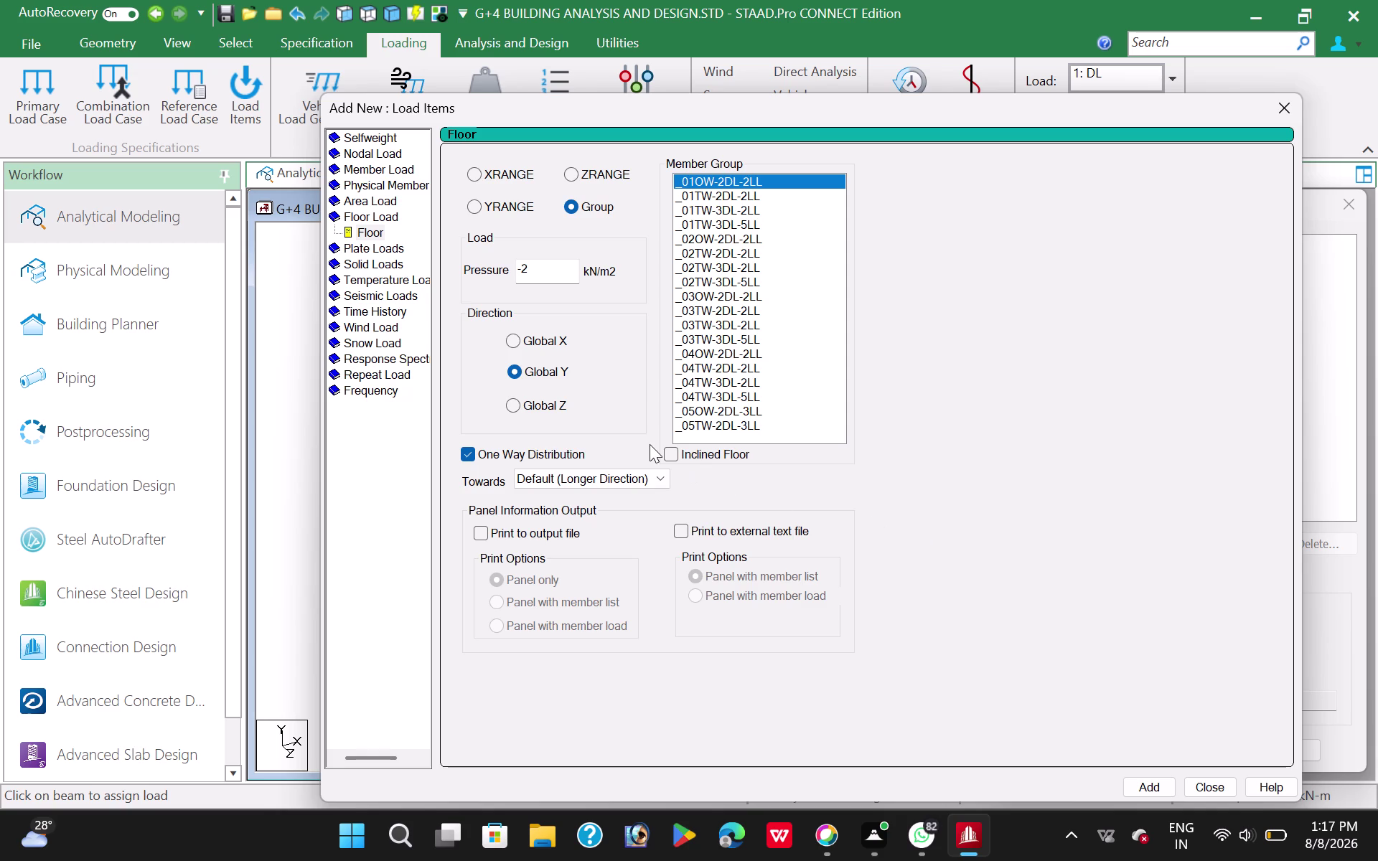
Add a two-way -2 kN/m2 floor load for group _01TW-2DL-2LL.
click(1158, 787)
drag(865, 99, 648, 67)
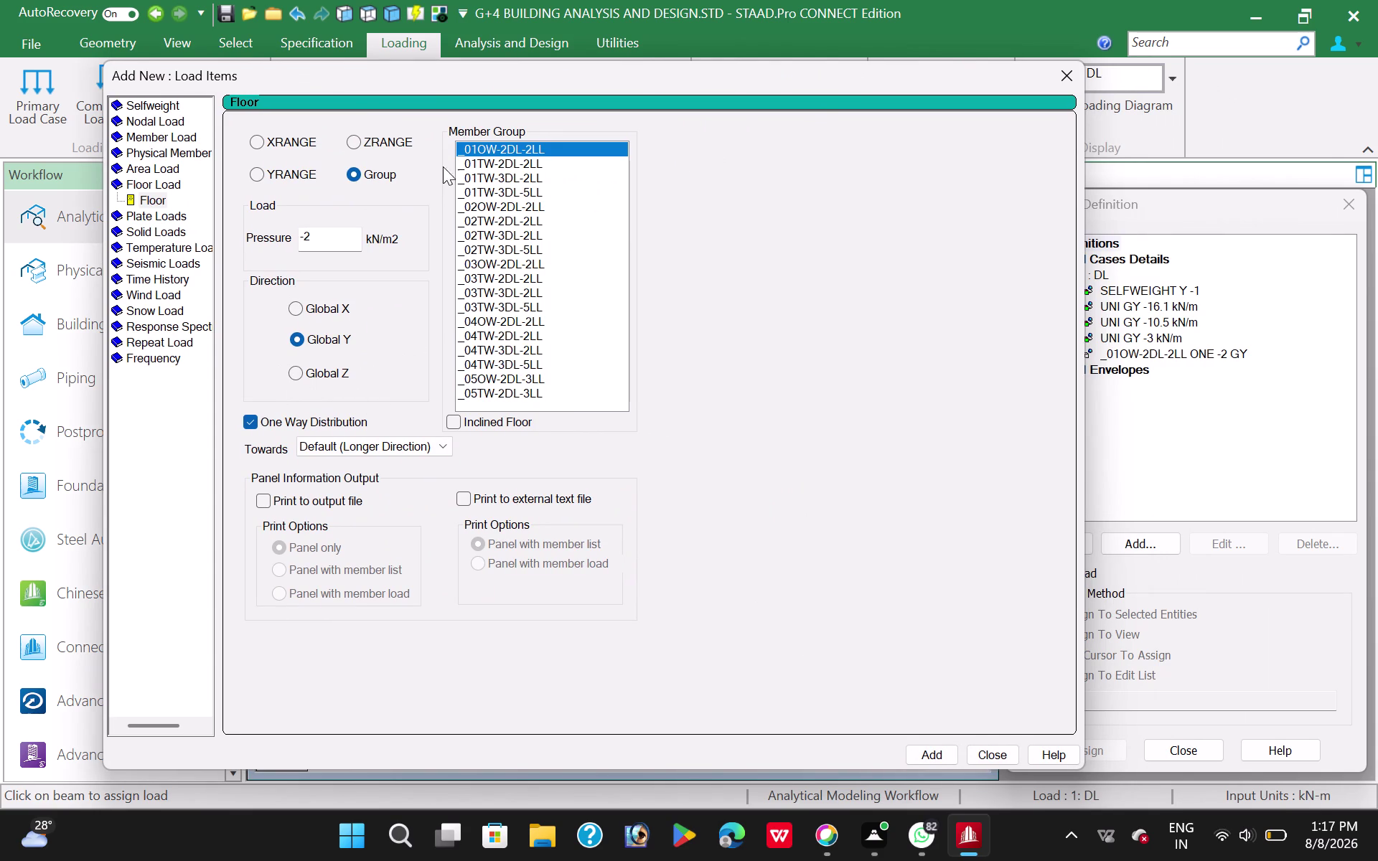
click(536, 164)
click(253, 424)
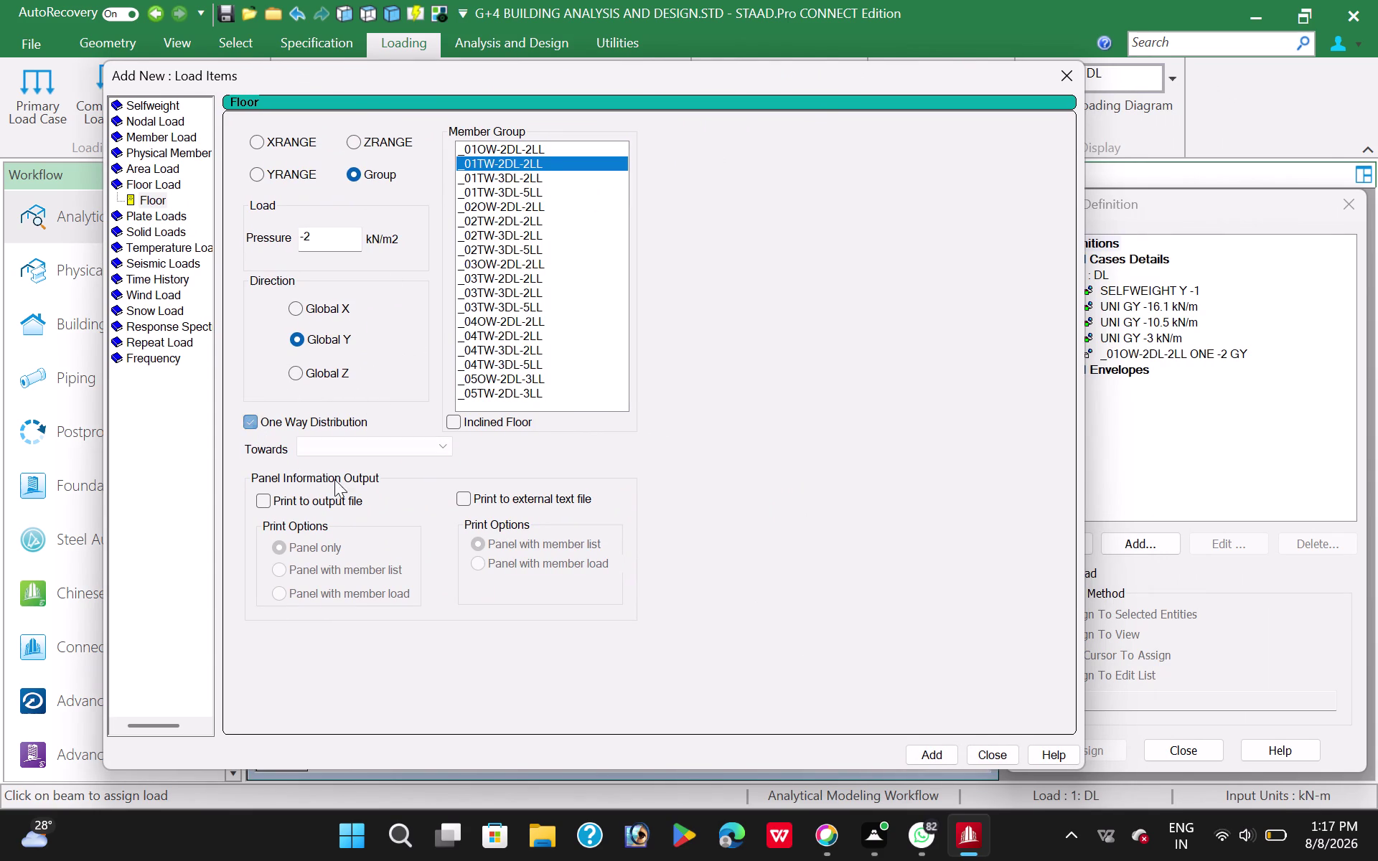
click(935, 759)
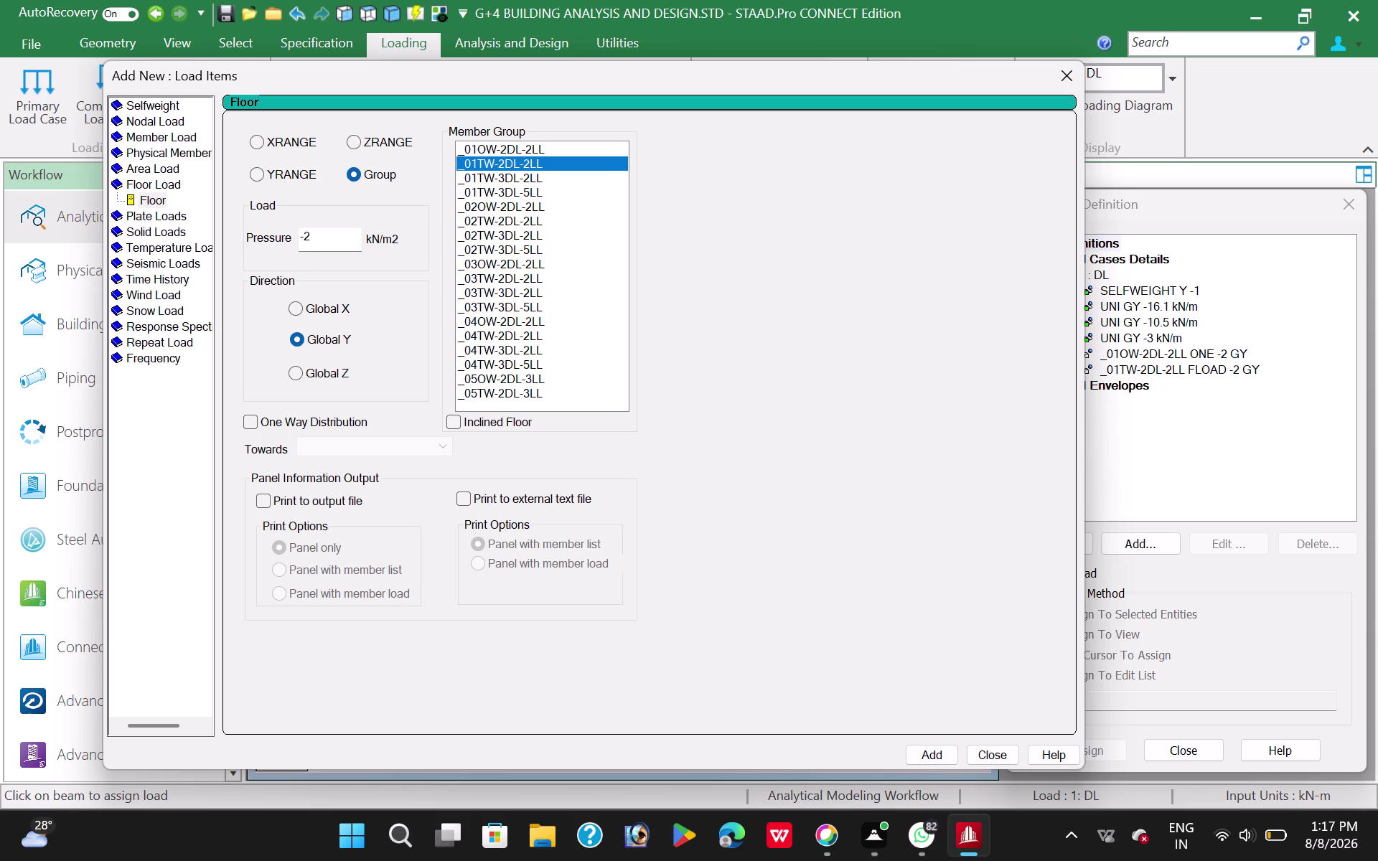
click(508, 265)
click(248, 423)
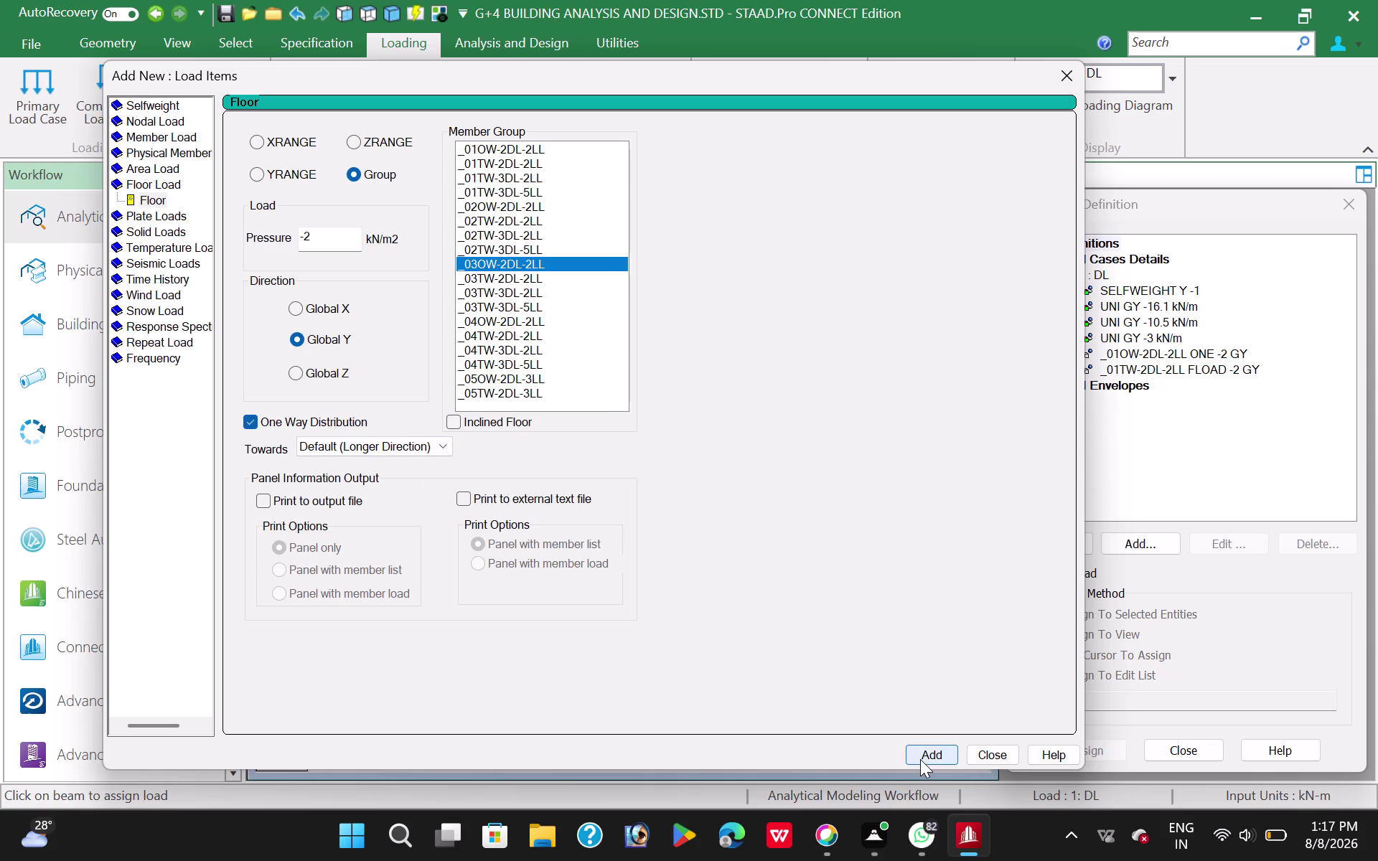
Add -3 kN/m2 floor loads for _01TW-3DL-2LL and _01TW-3DL-5LL.
click(512, 179)
click(320, 237)
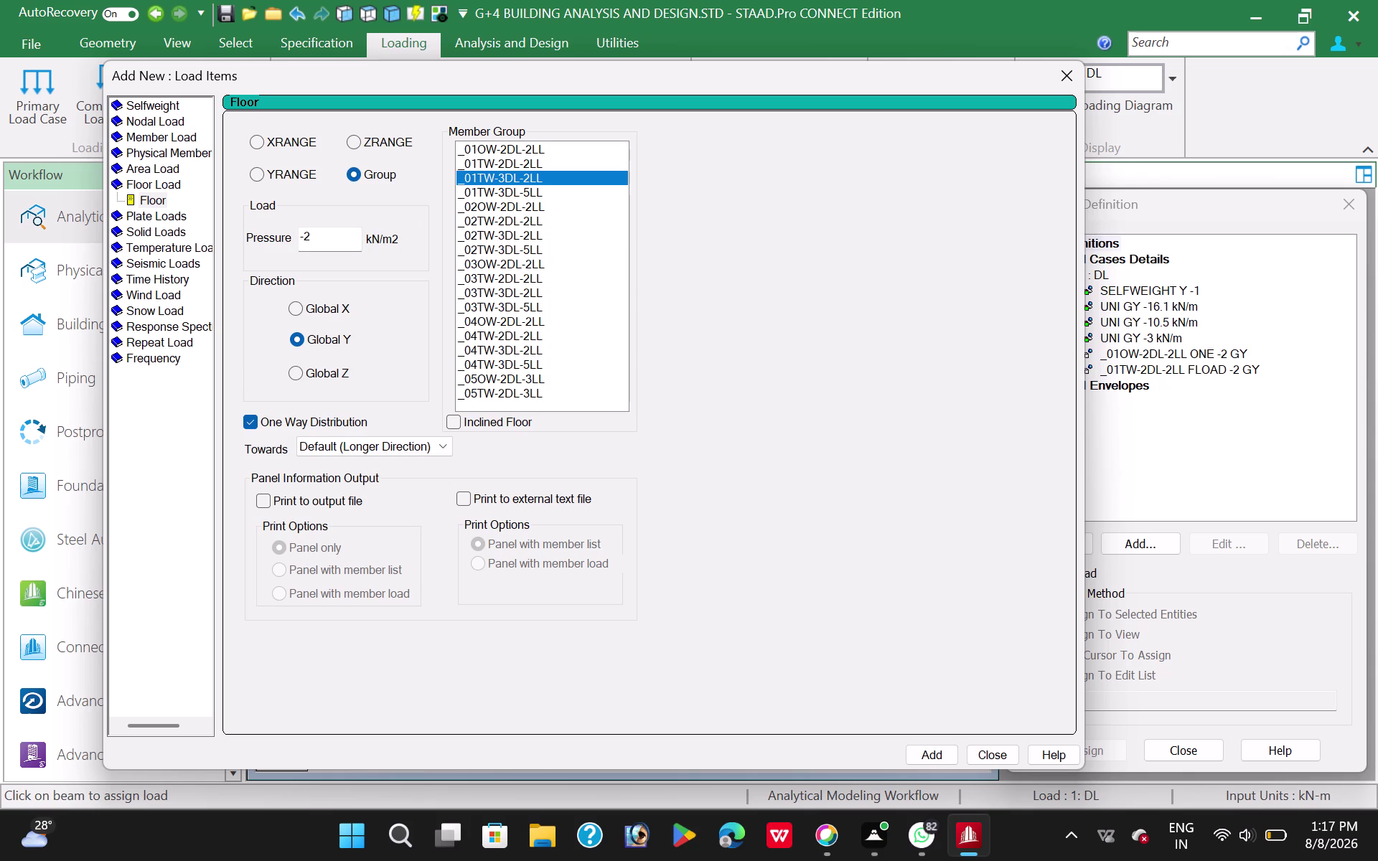
key(BackSpace)
key(3)
click(250, 423)
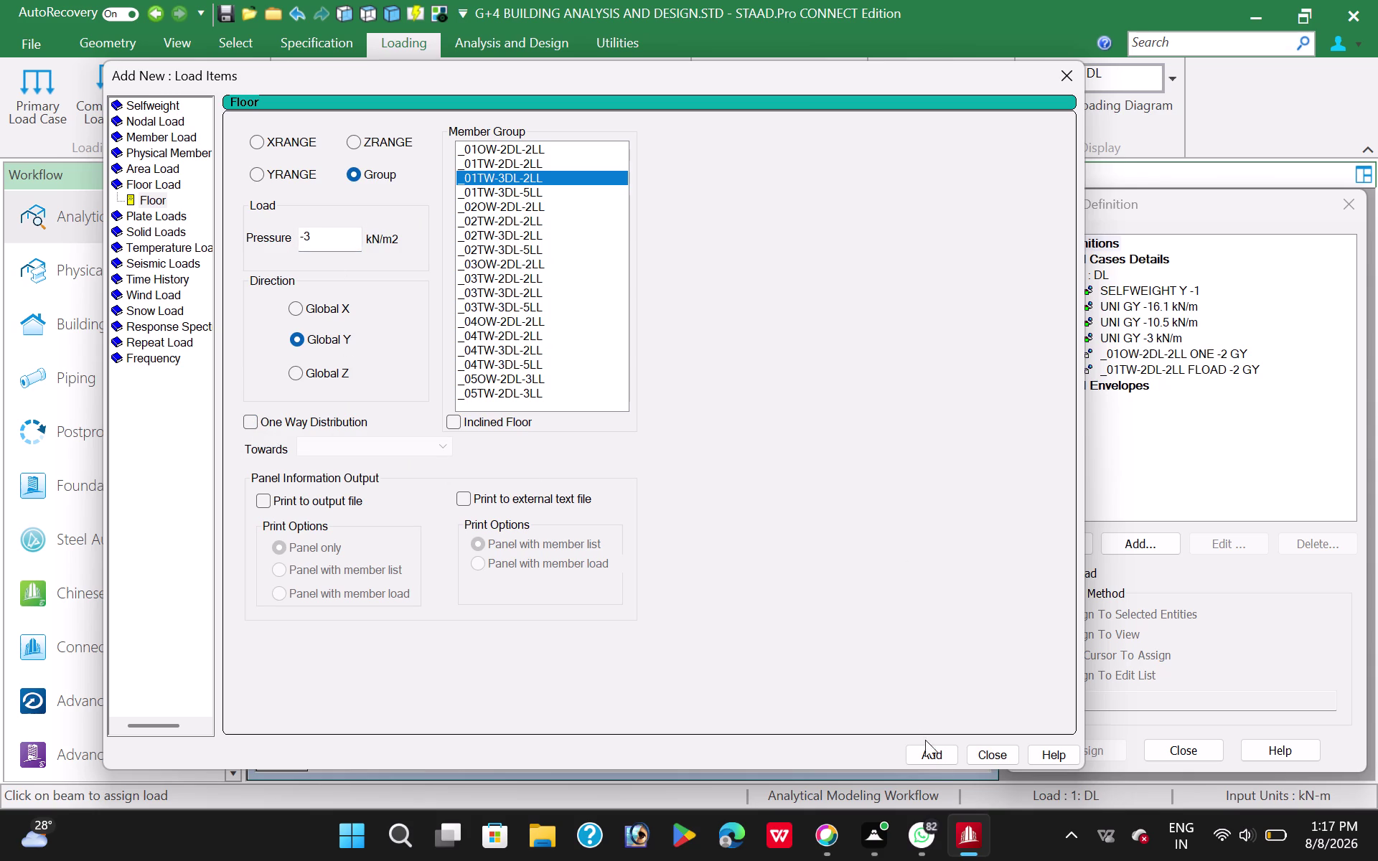
click(925, 752)
click(516, 194)
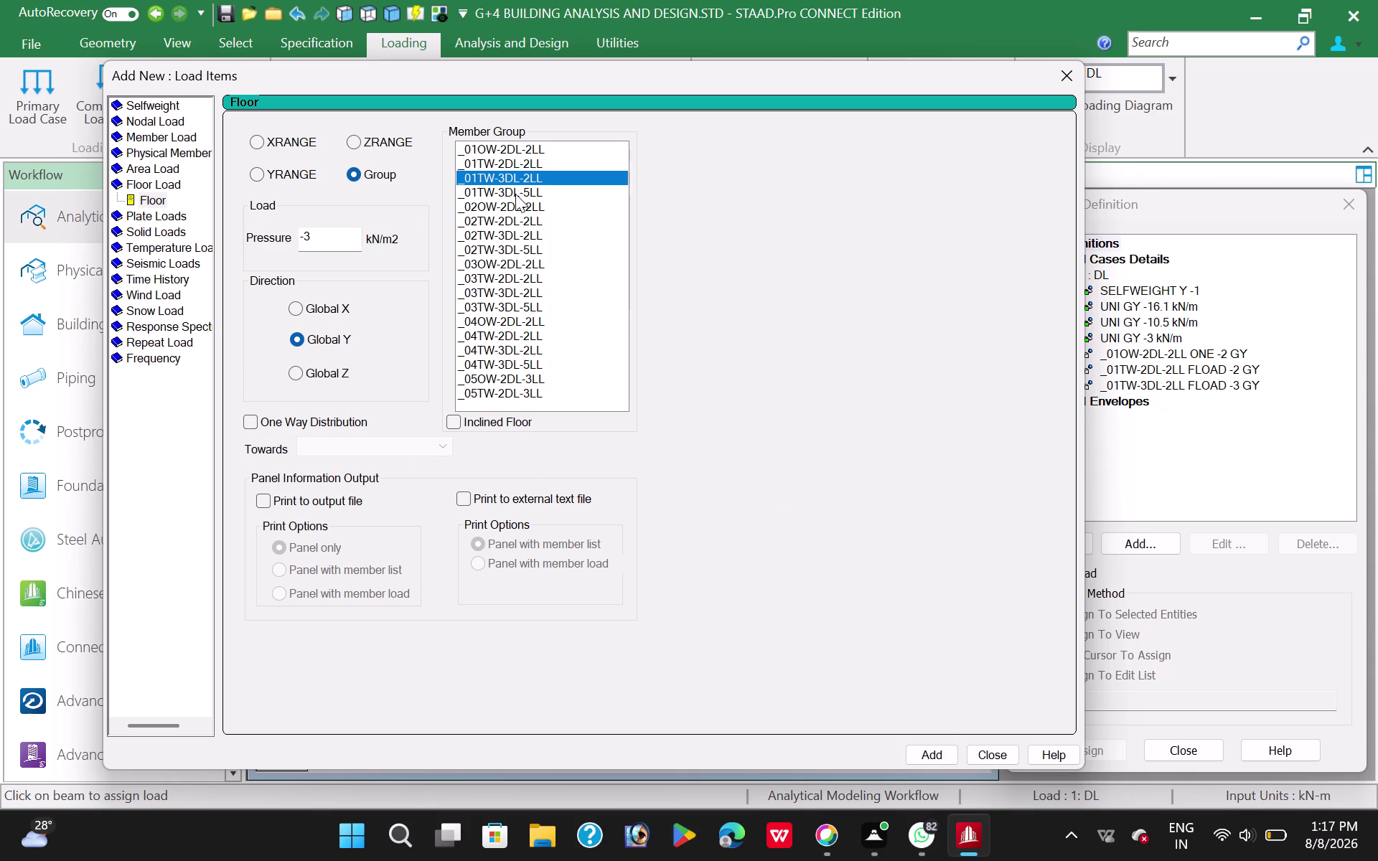
click(931, 756)
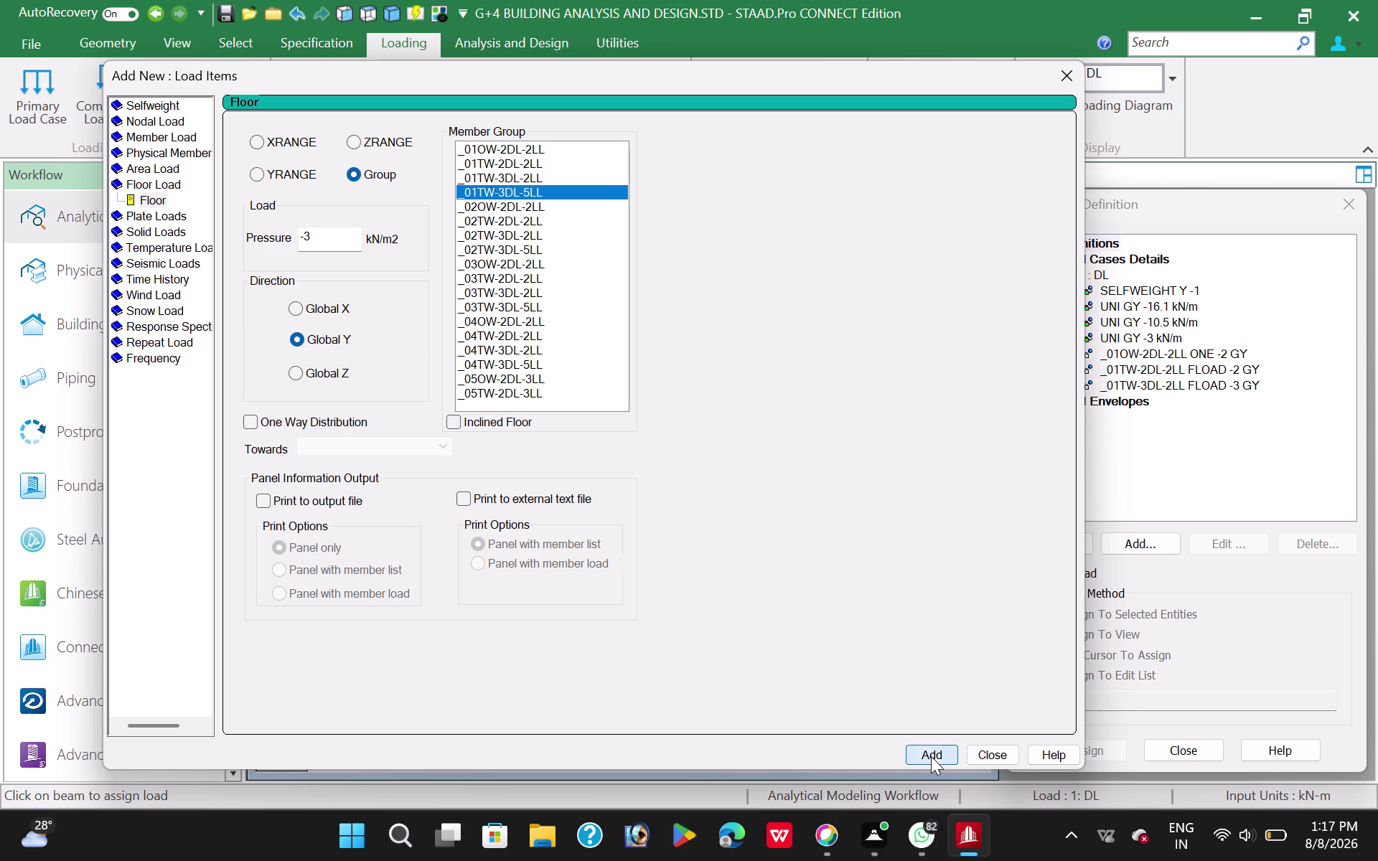
click(517, 205)
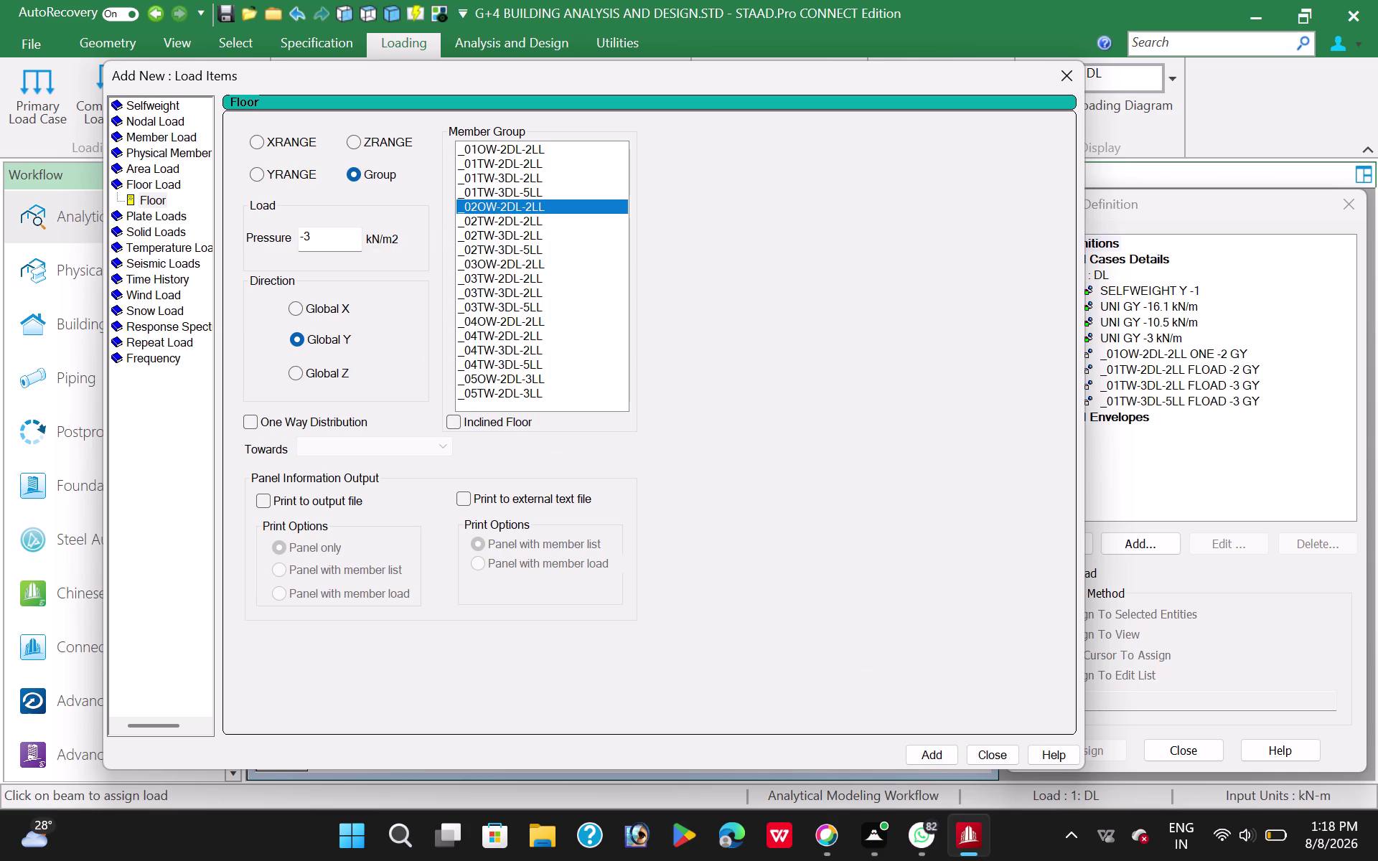
Add a one-way -2 kN/m2 floor load for _02OW-2DL-2LL.
click(317, 240)
key(BackSpace)
key(2)
click(249, 419)
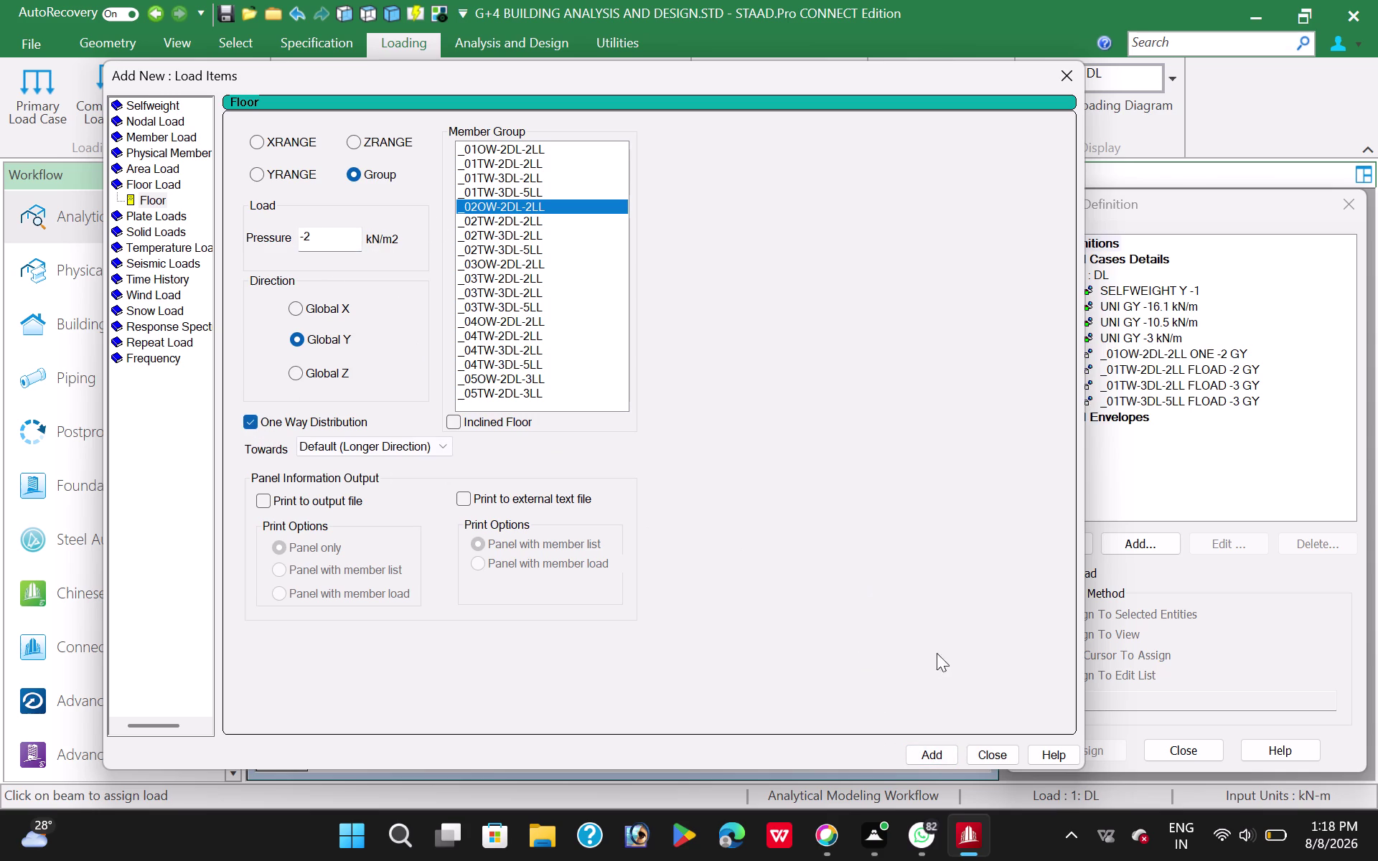
click(929, 759)
Add two-way -2 floor loads for _02TW-2DL-2LL, _02TW-3DL-2LL and _02TW-3DL-5LL.
click(513, 220)
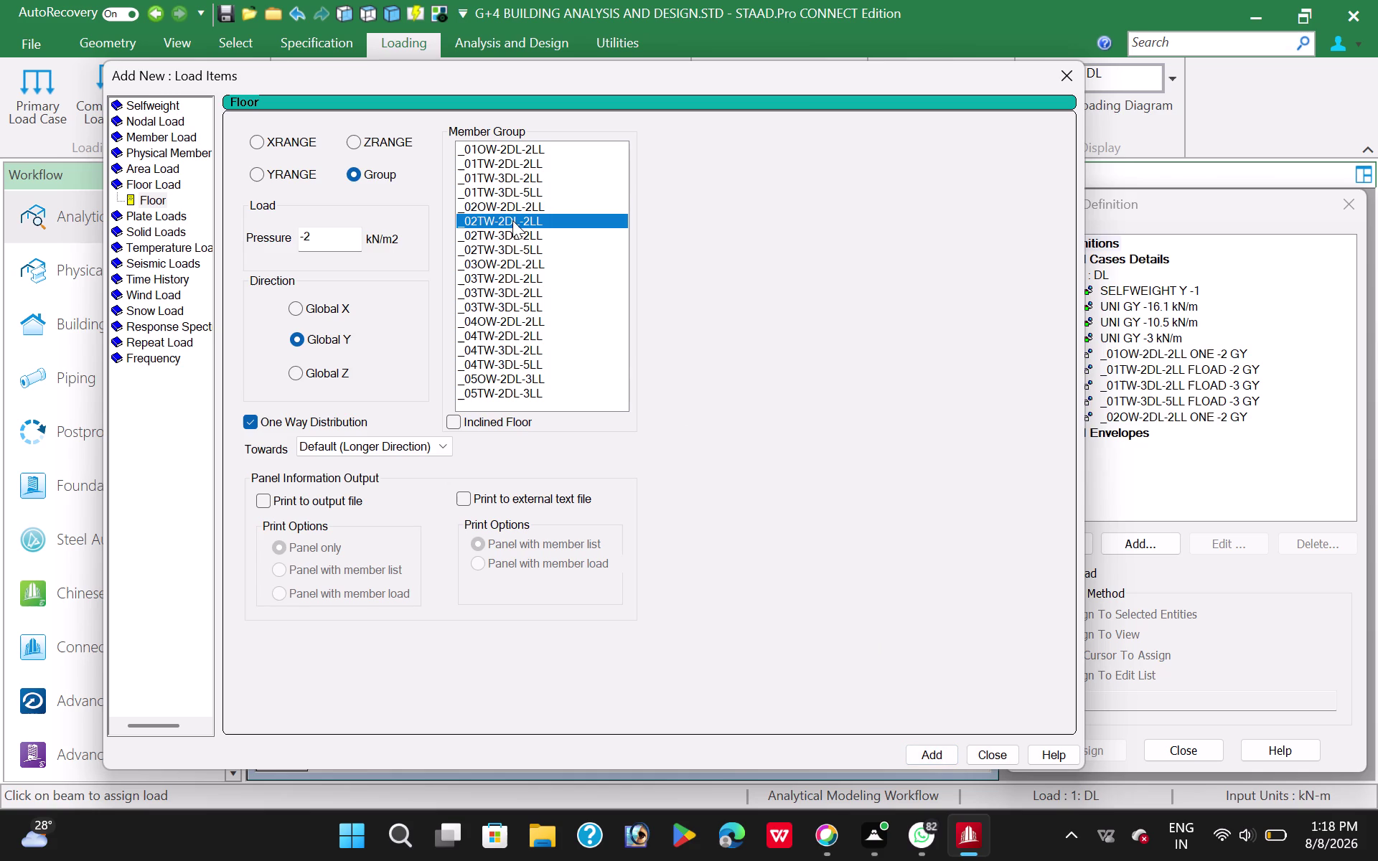
click(251, 423)
click(942, 752)
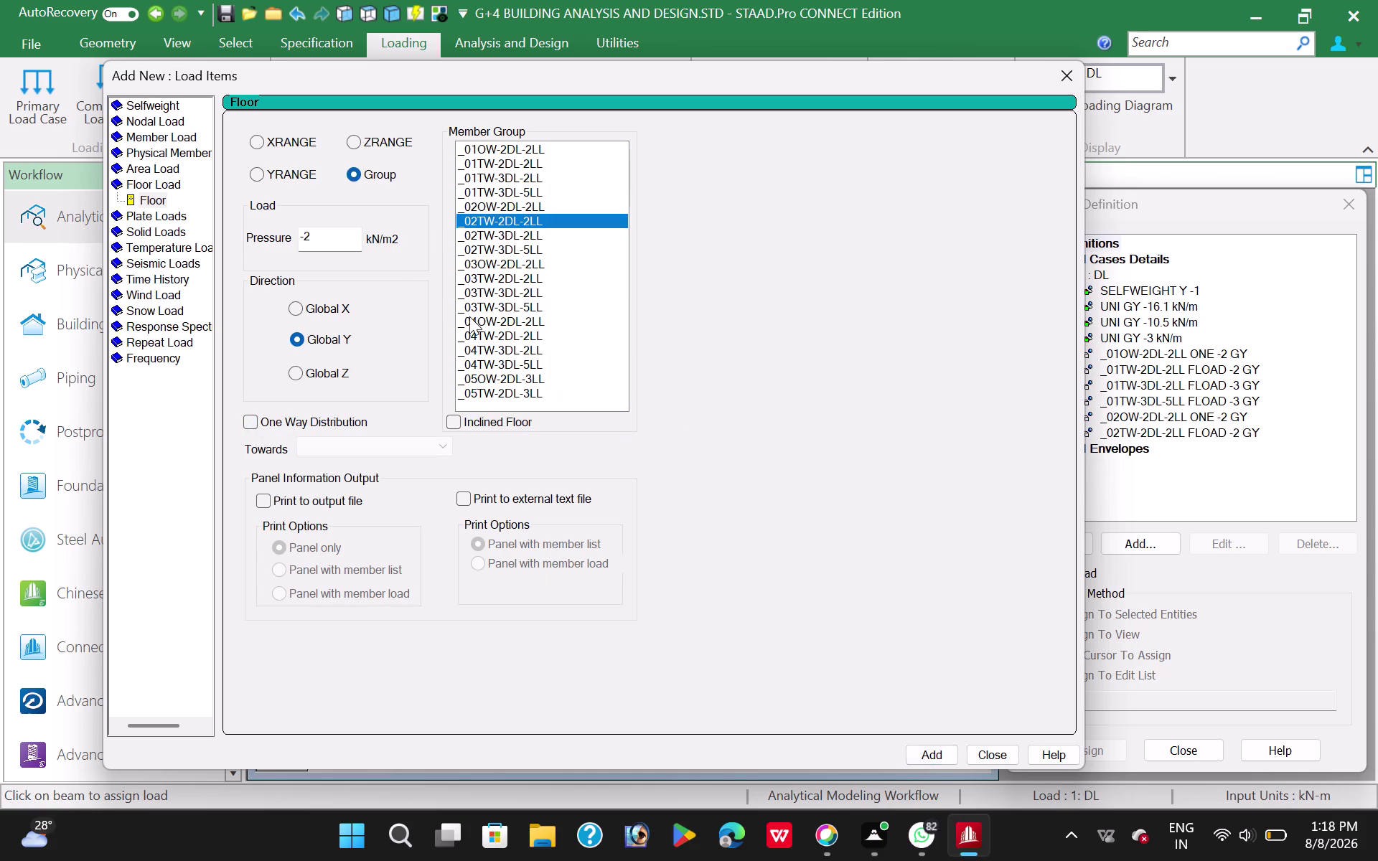
click(495, 237)
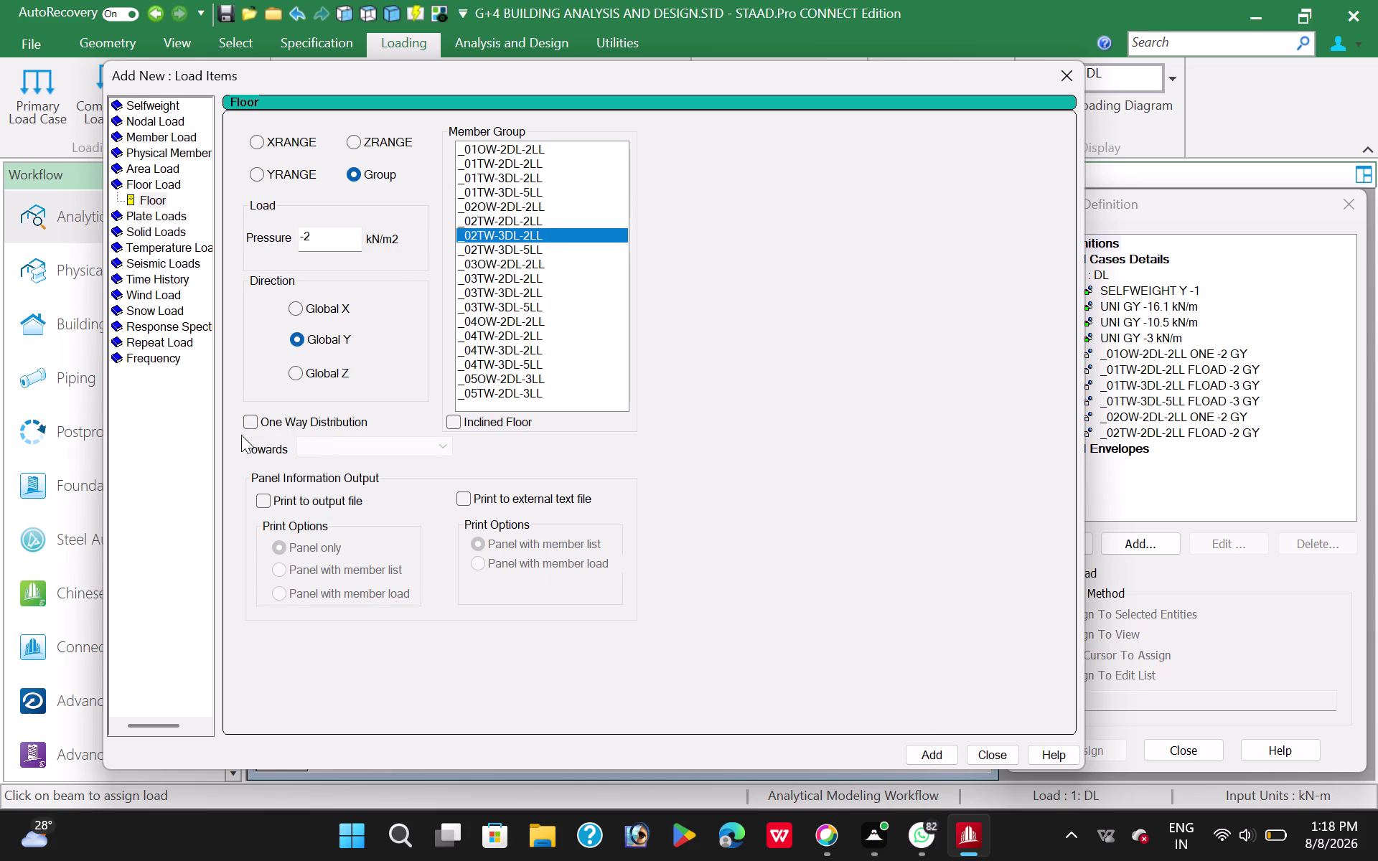
click(939, 758)
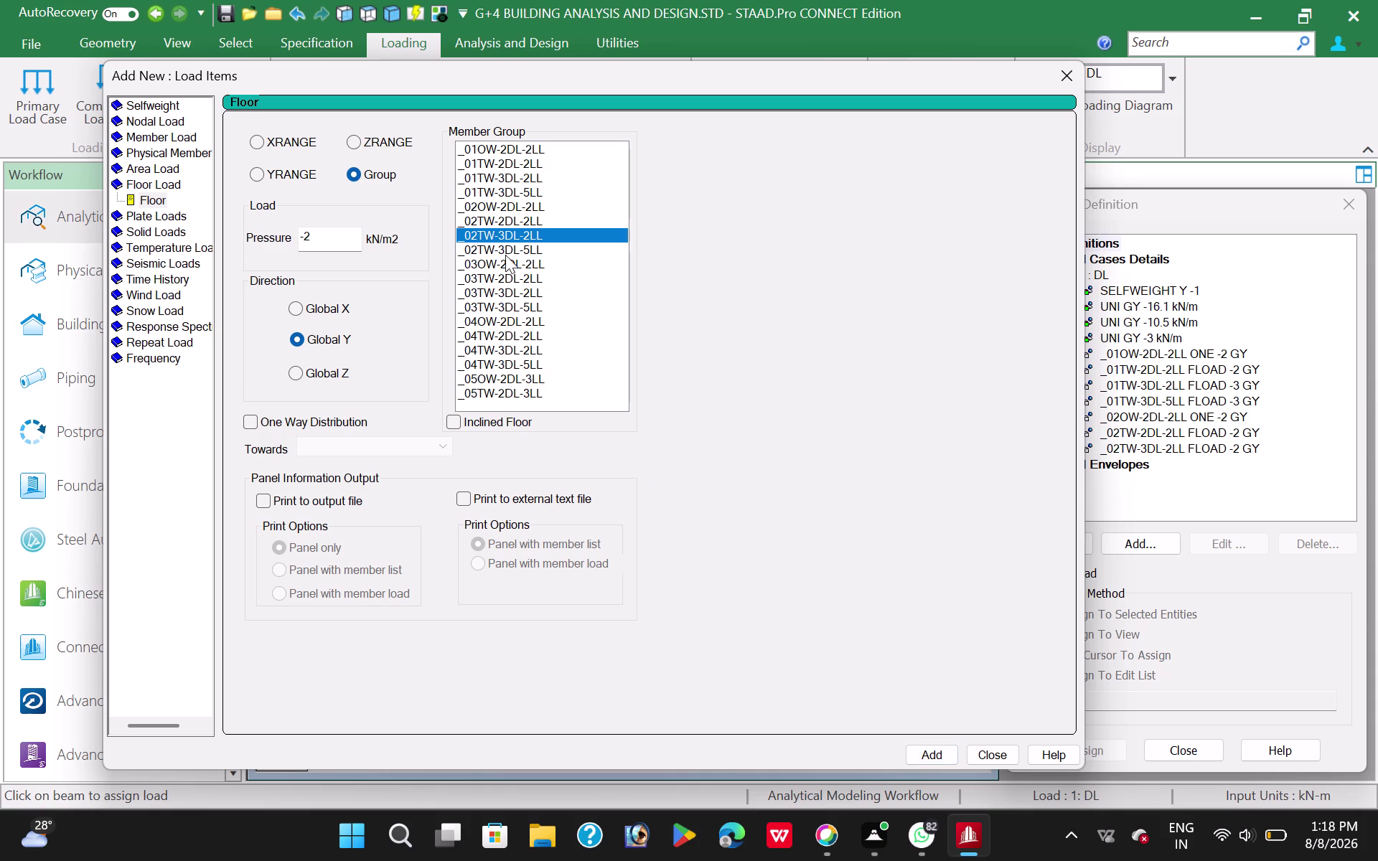
click(506, 252)
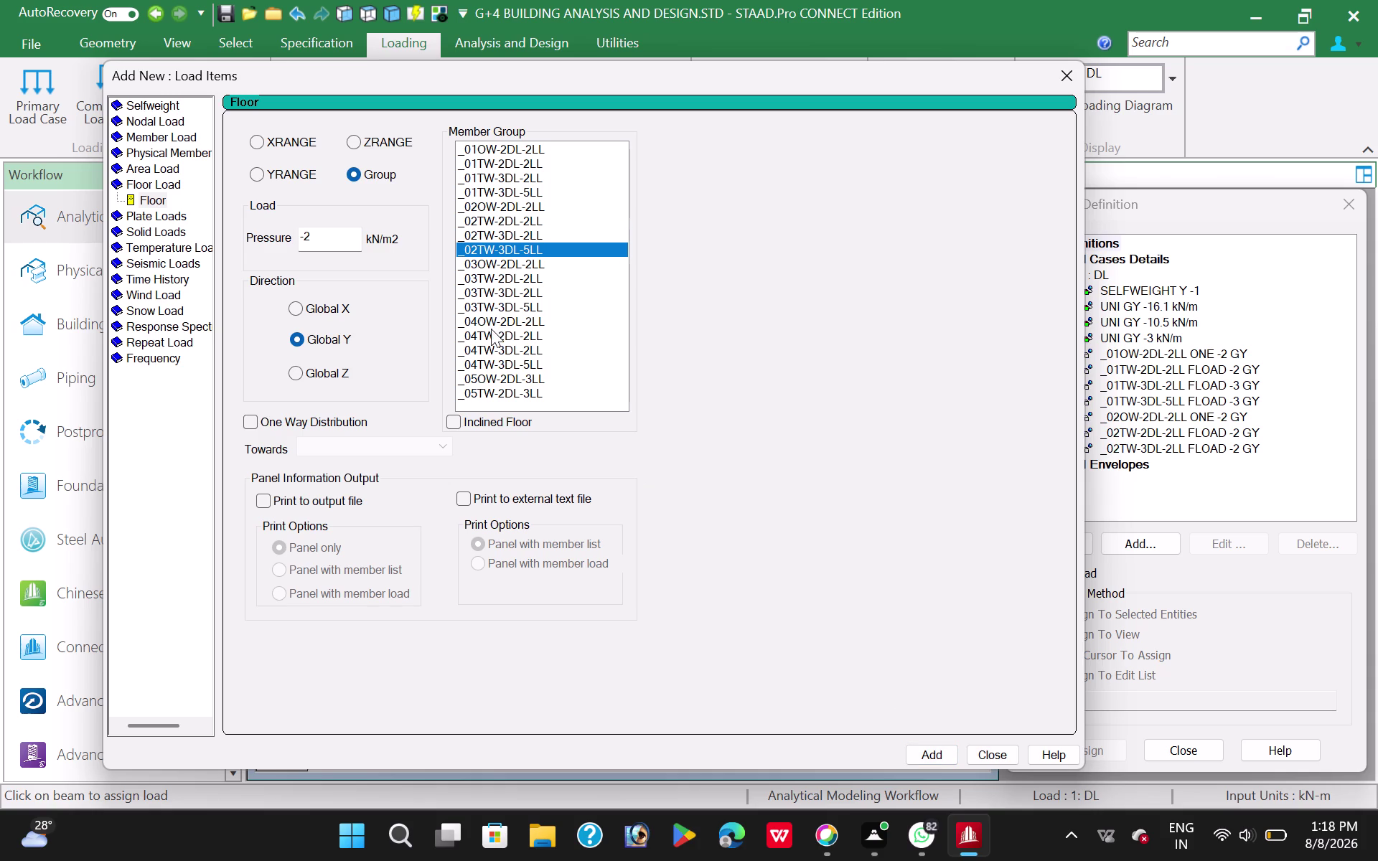
click(939, 756)
click(497, 267)
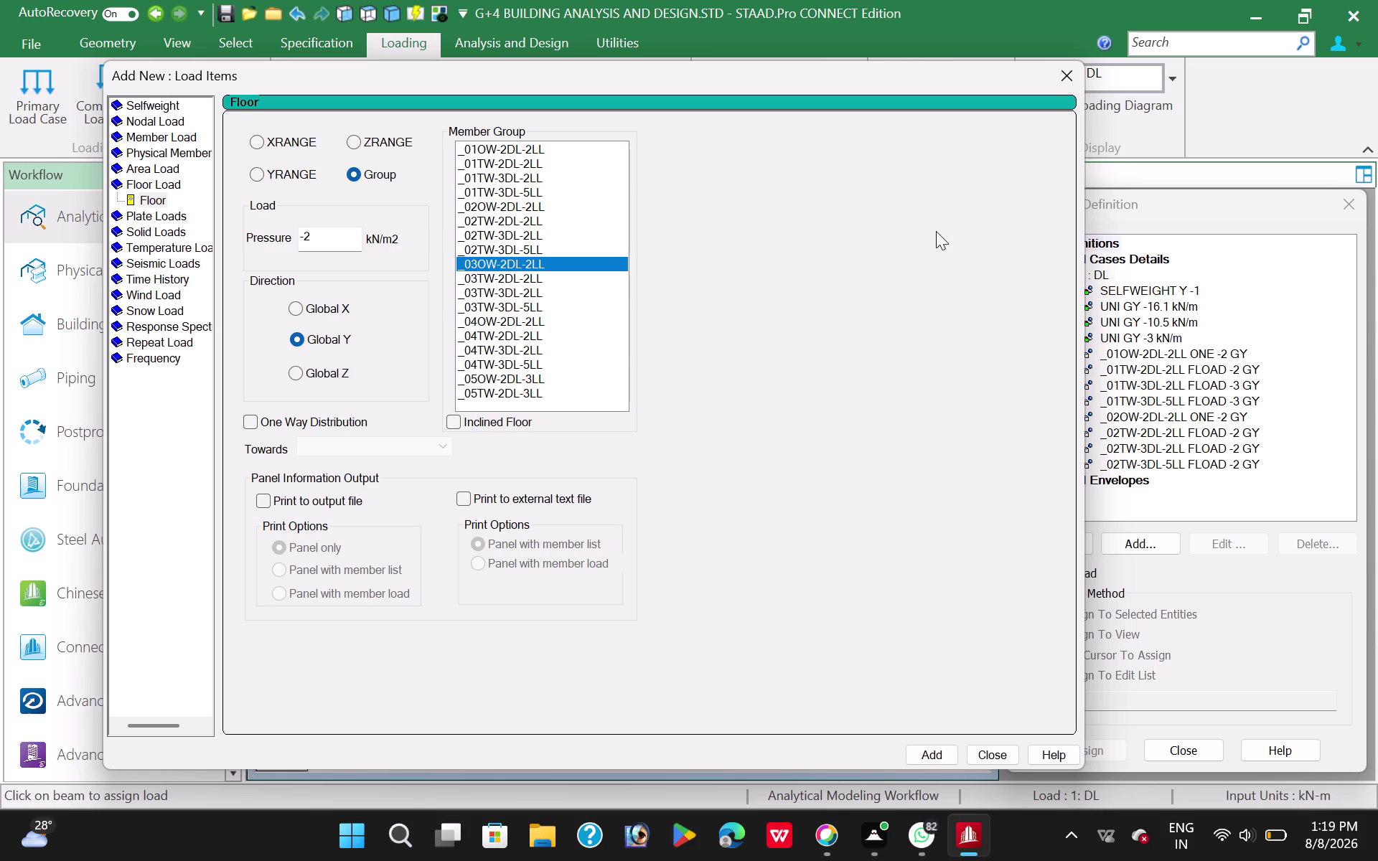
Close the Add New: Load Items dialog.
click(1055, 77)
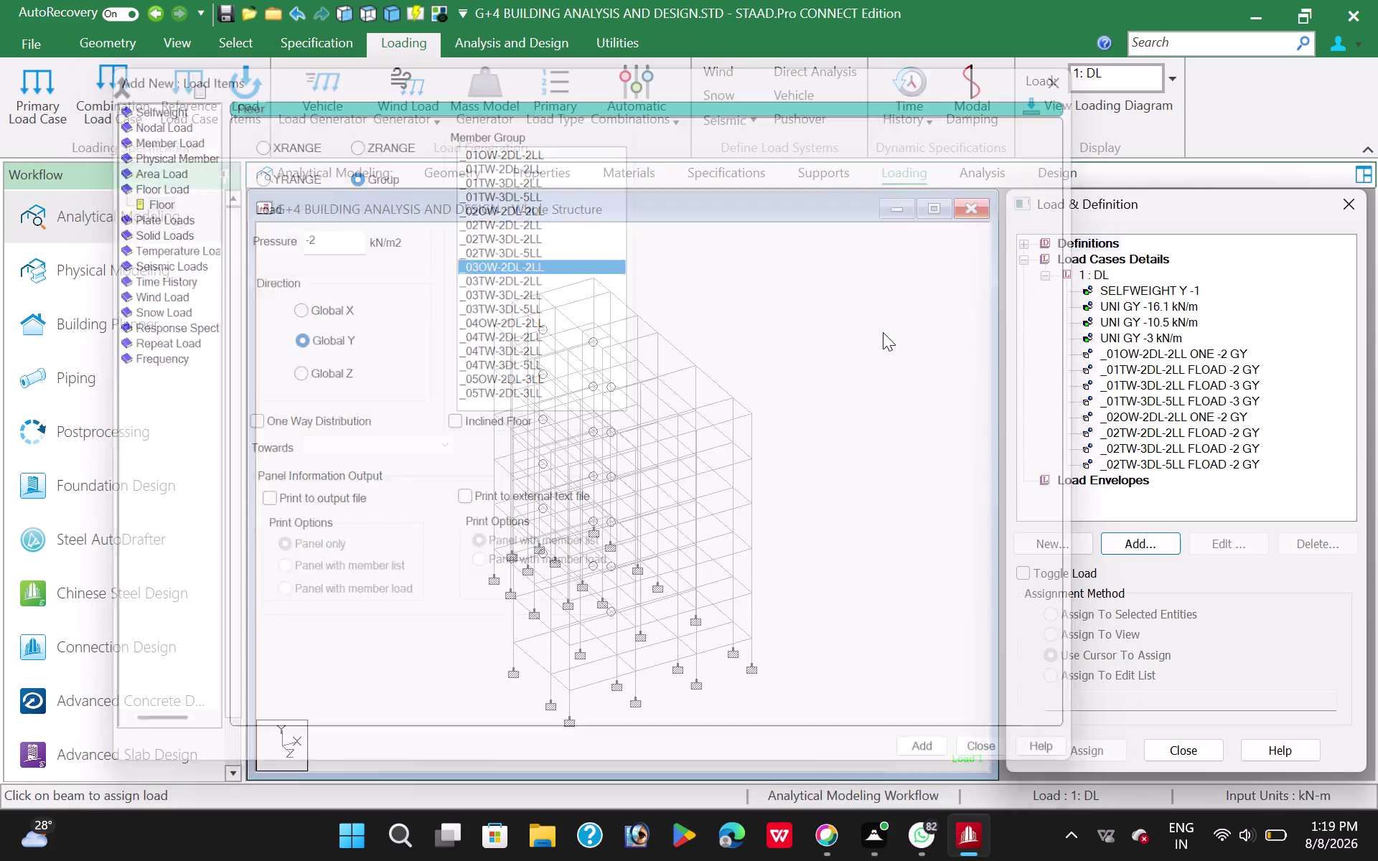
Delete the _02TW-3DL-5LL, _02TW-3DL-2LL and _02TW-2DL-2LL floor loads, then reopen DL's Add dialog.
click(1223, 465)
click(1307, 546)
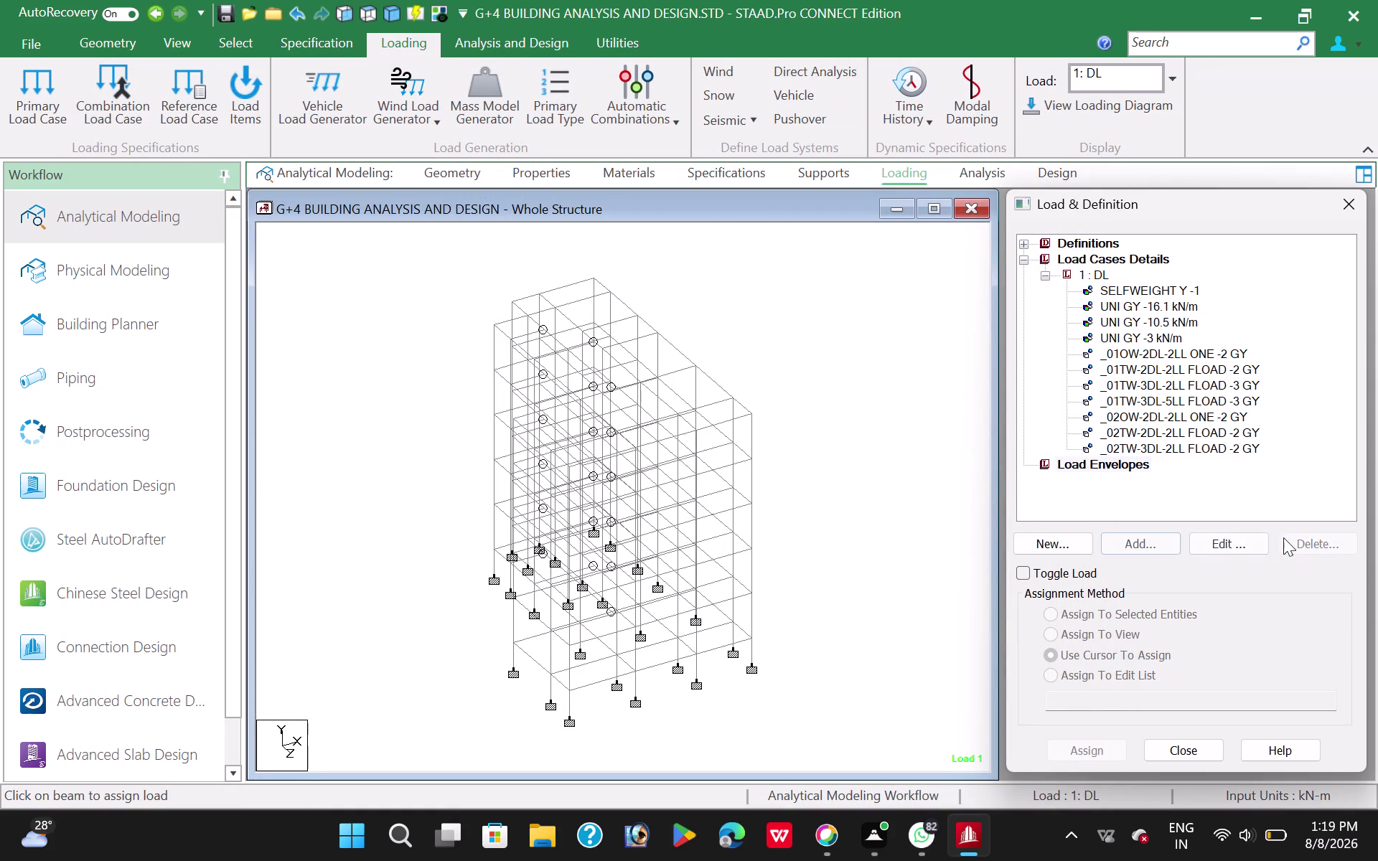
click(1221, 444)
click(1327, 544)
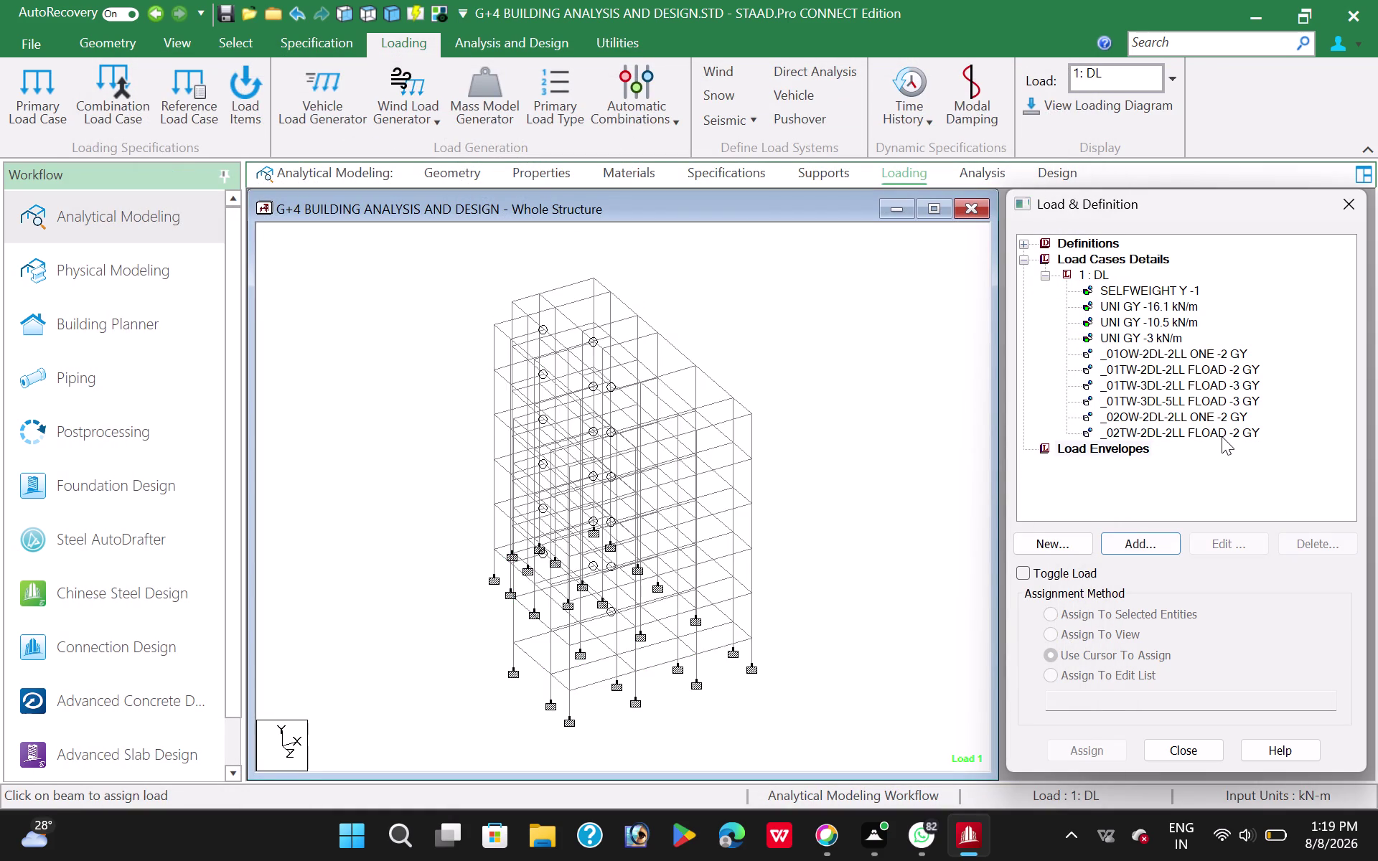
click(1222, 437)
click(1310, 546)
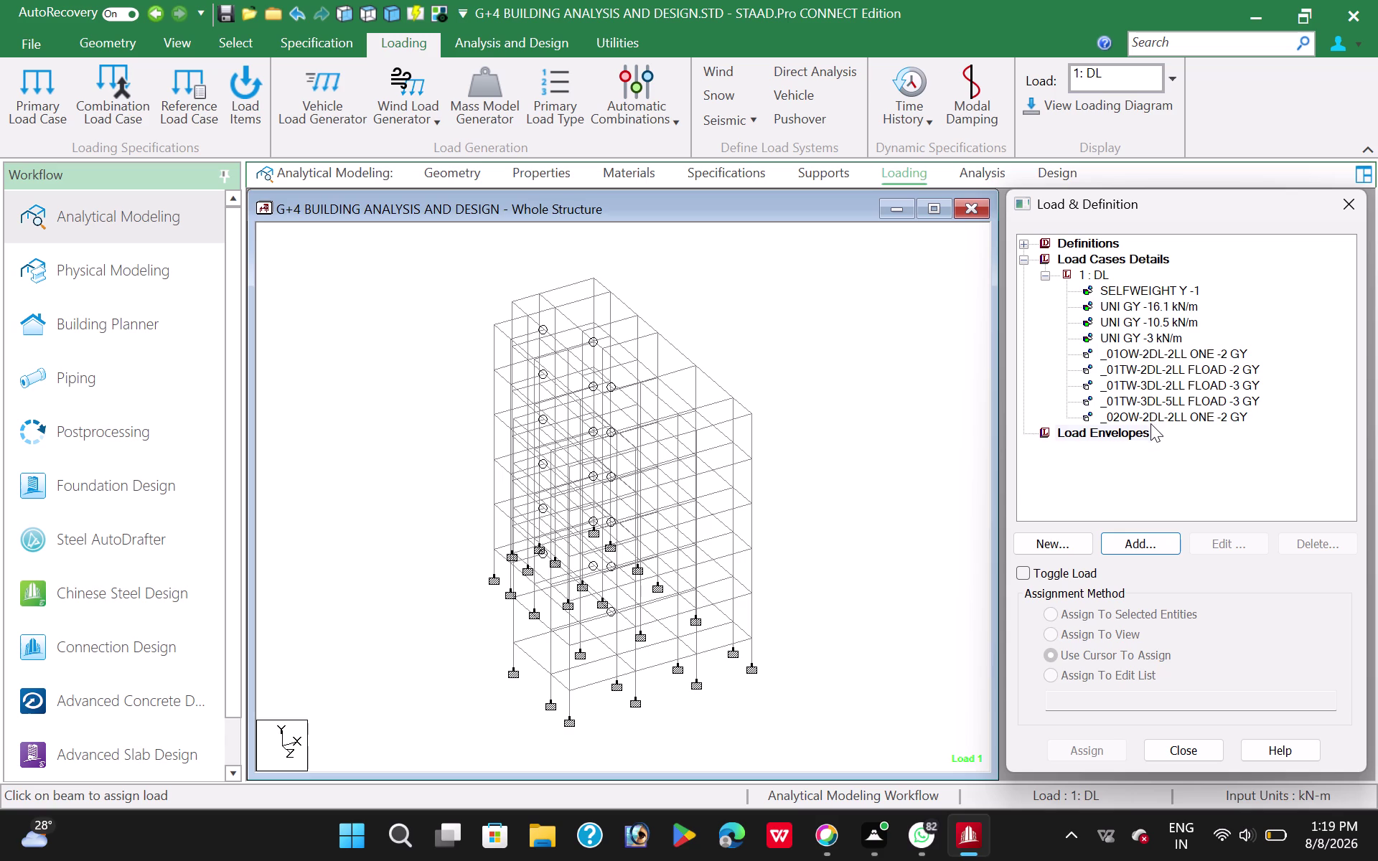
click(1094, 275)
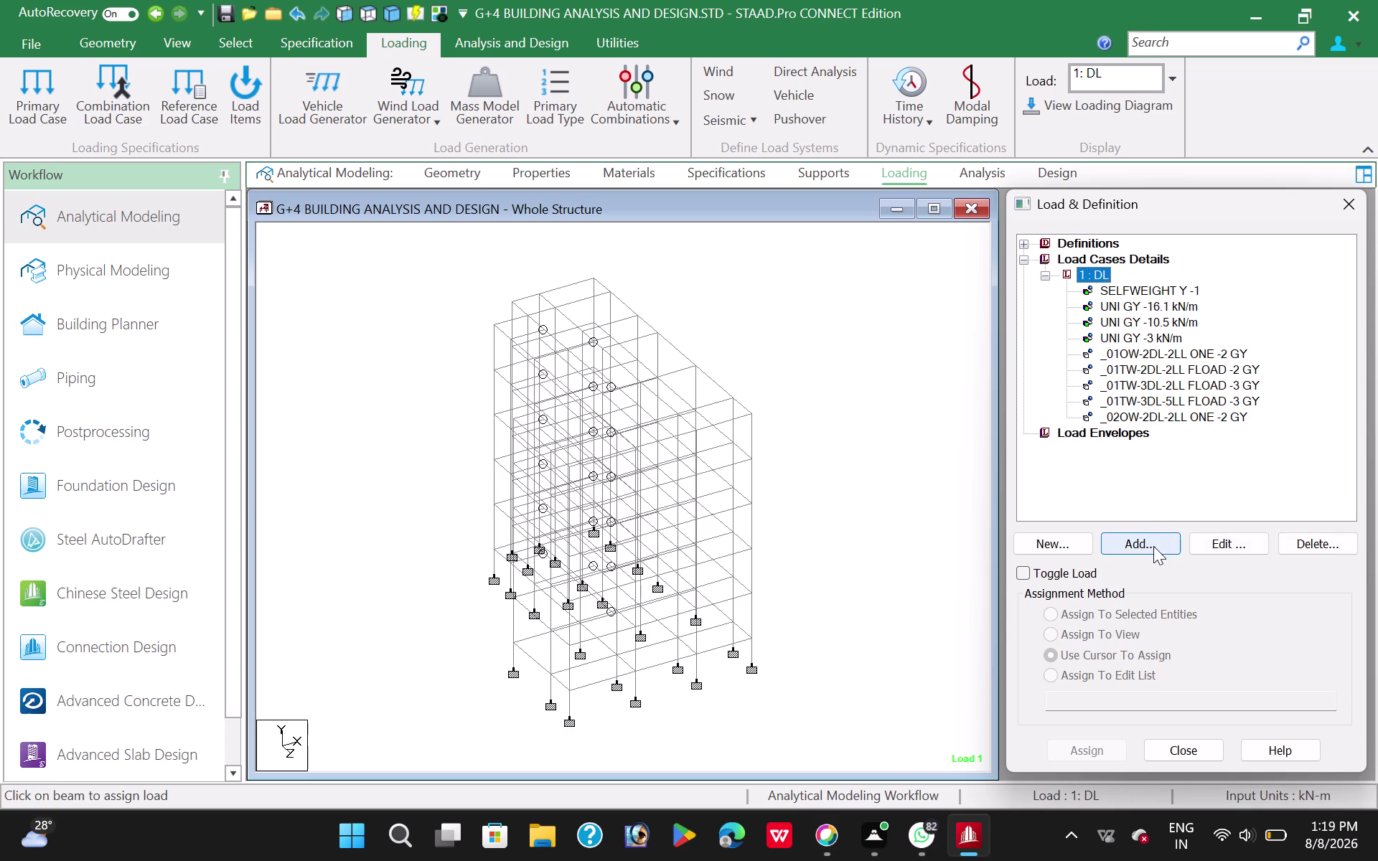
click(1153, 547)
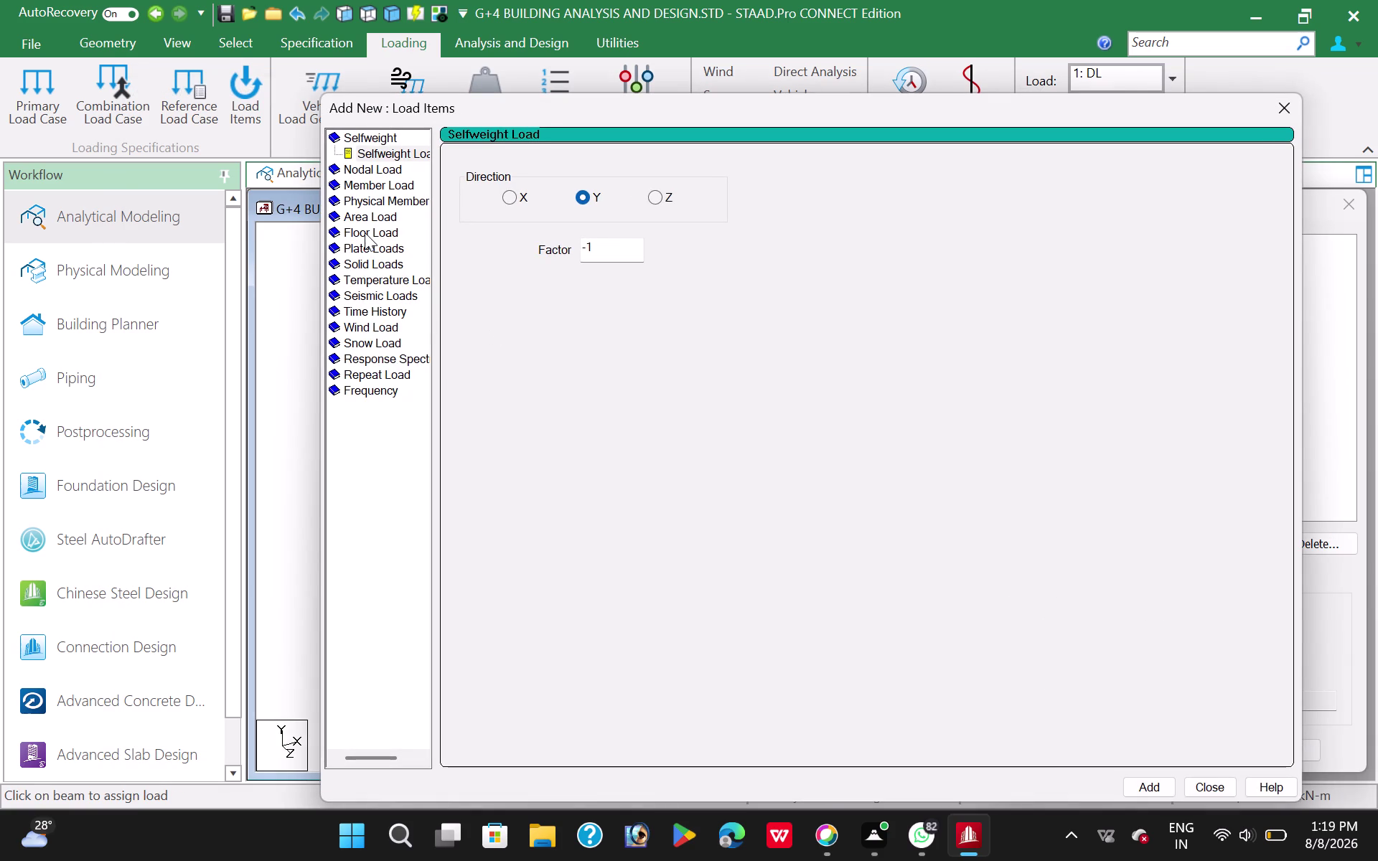
Add a -2 kN/m2 floor load for group _02TW-2DL-2LL.
click(365, 233)
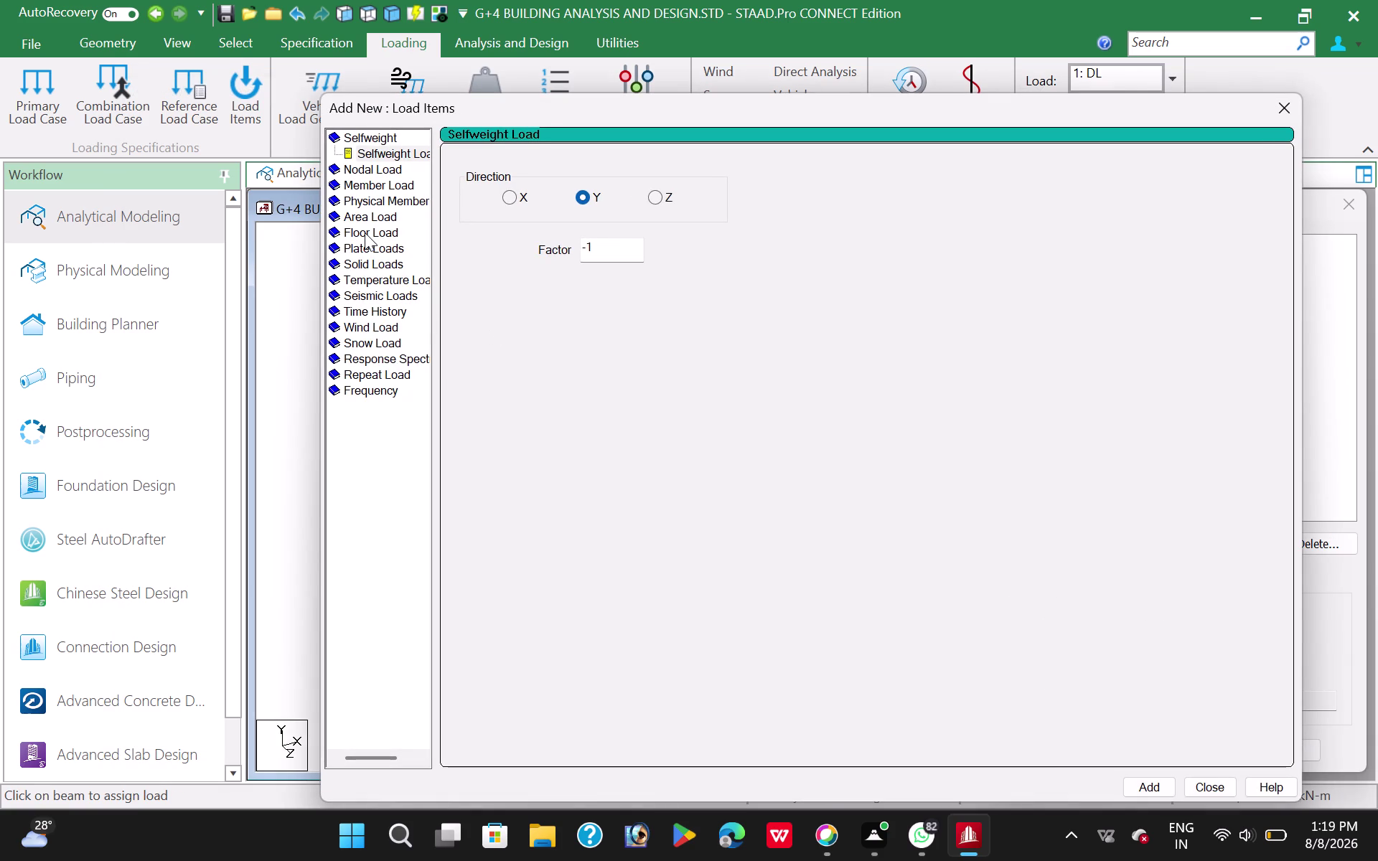
click(575, 210)
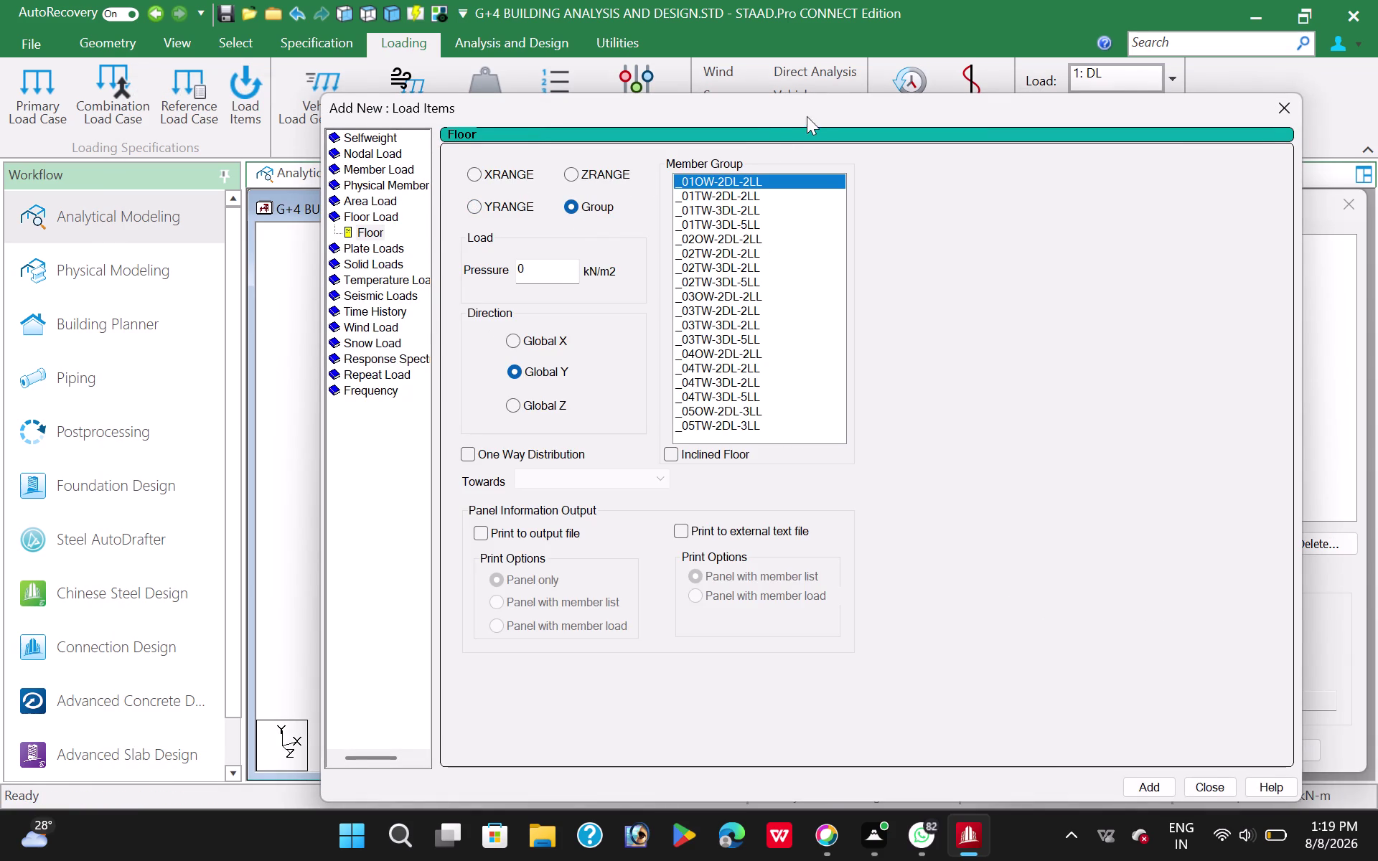
drag(818, 109, 580, 95)
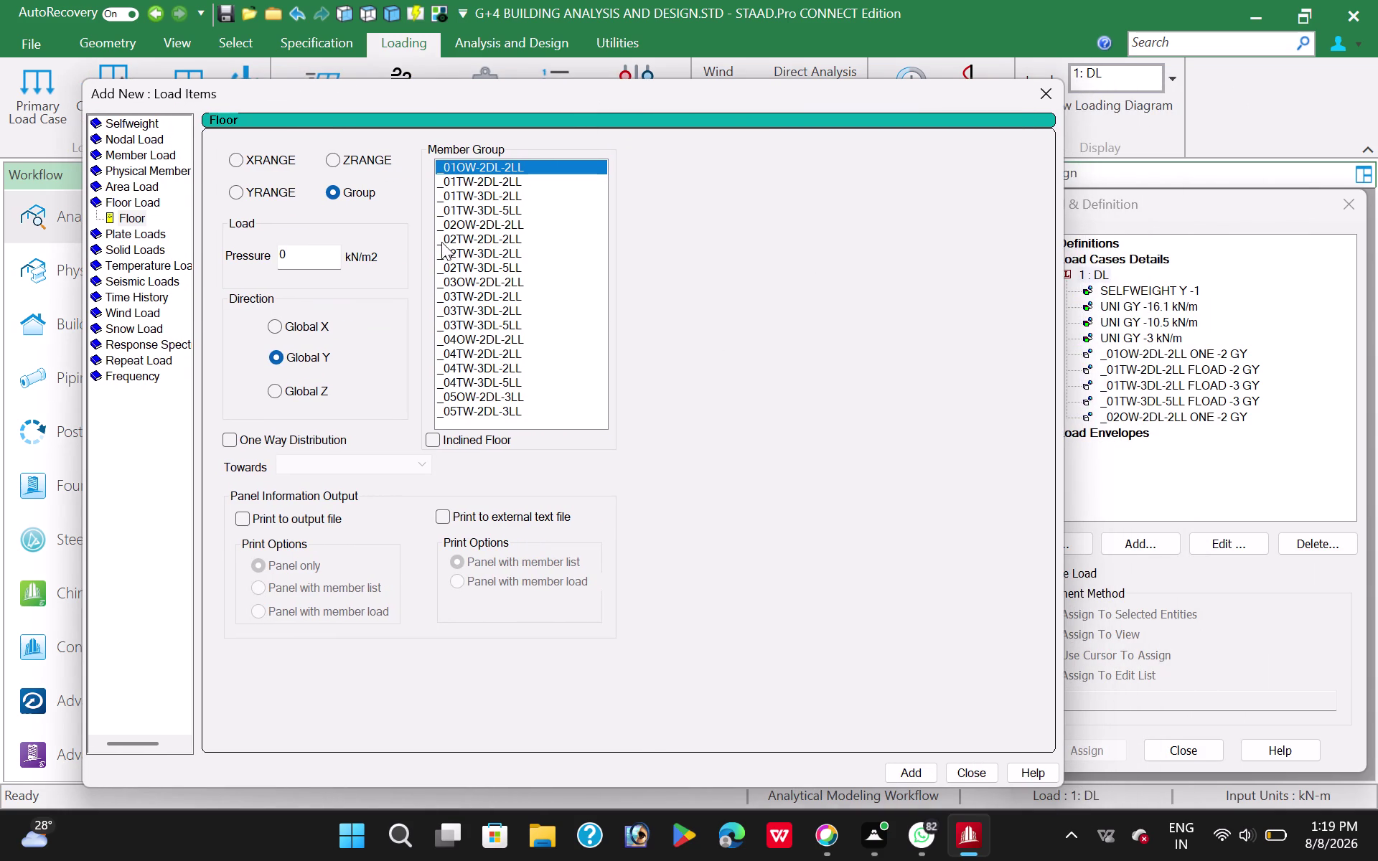
click(498, 242)
drag(299, 260, 211, 273)
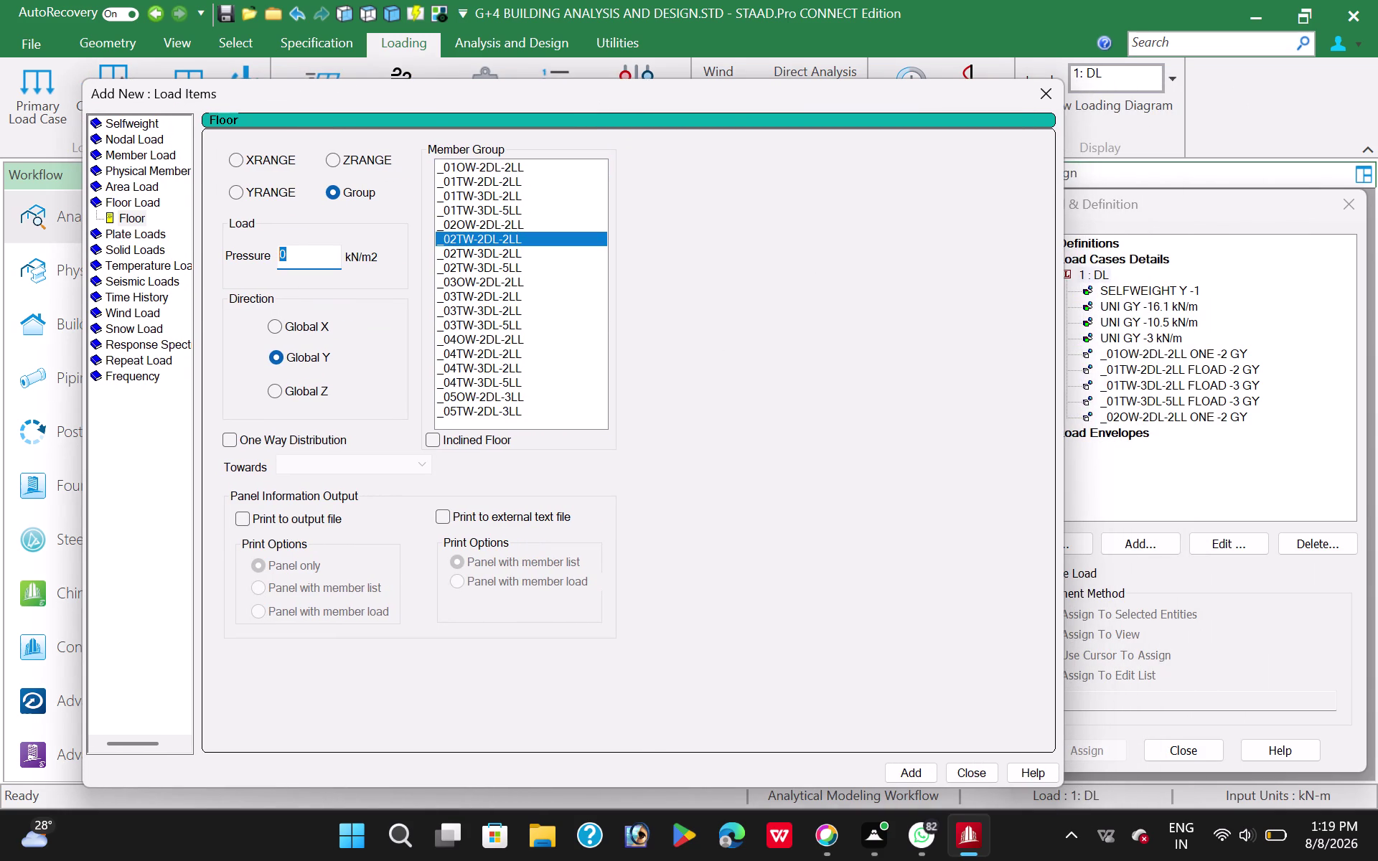
key(minus)
key(2)
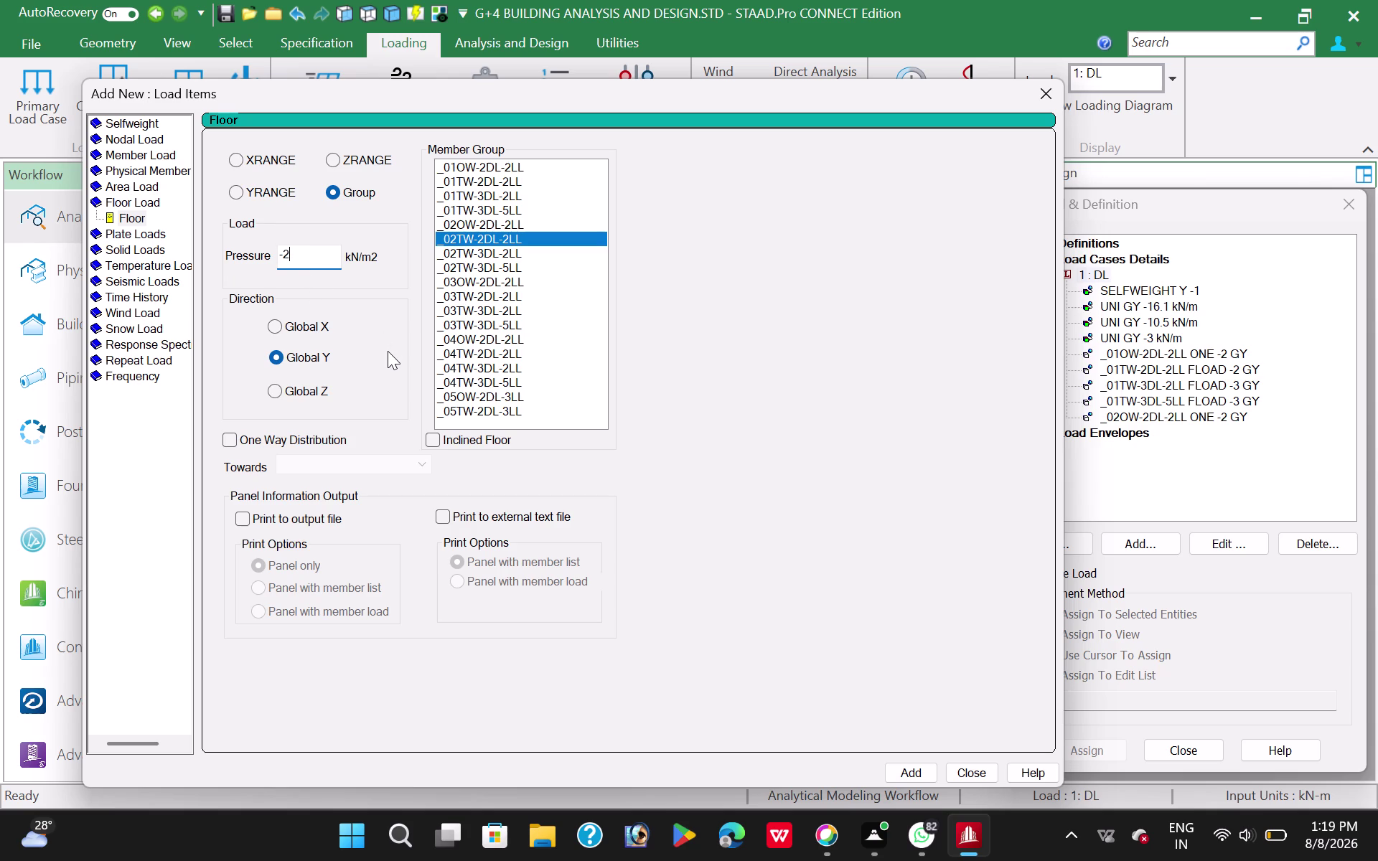
click(916, 774)
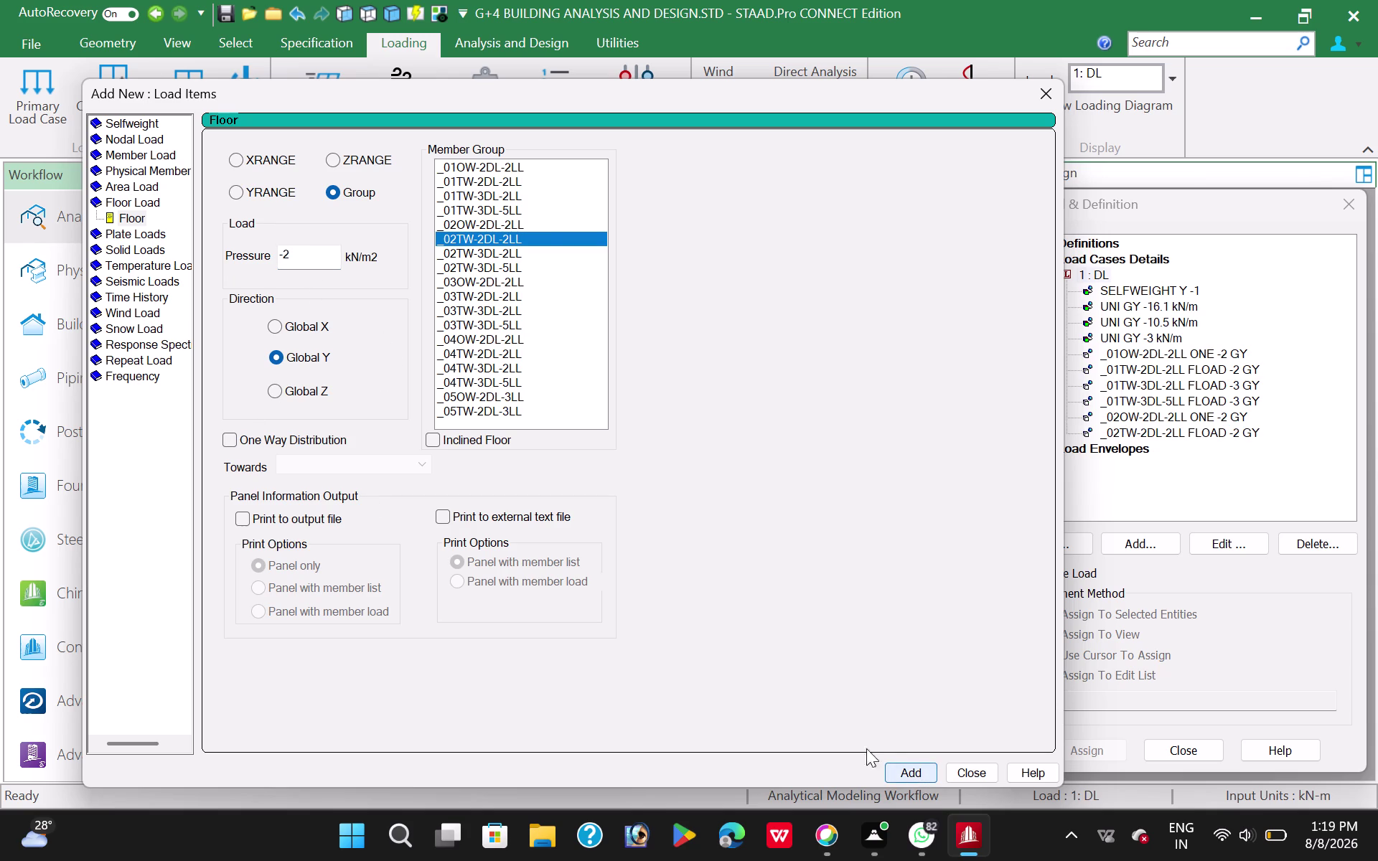
click(500, 251)
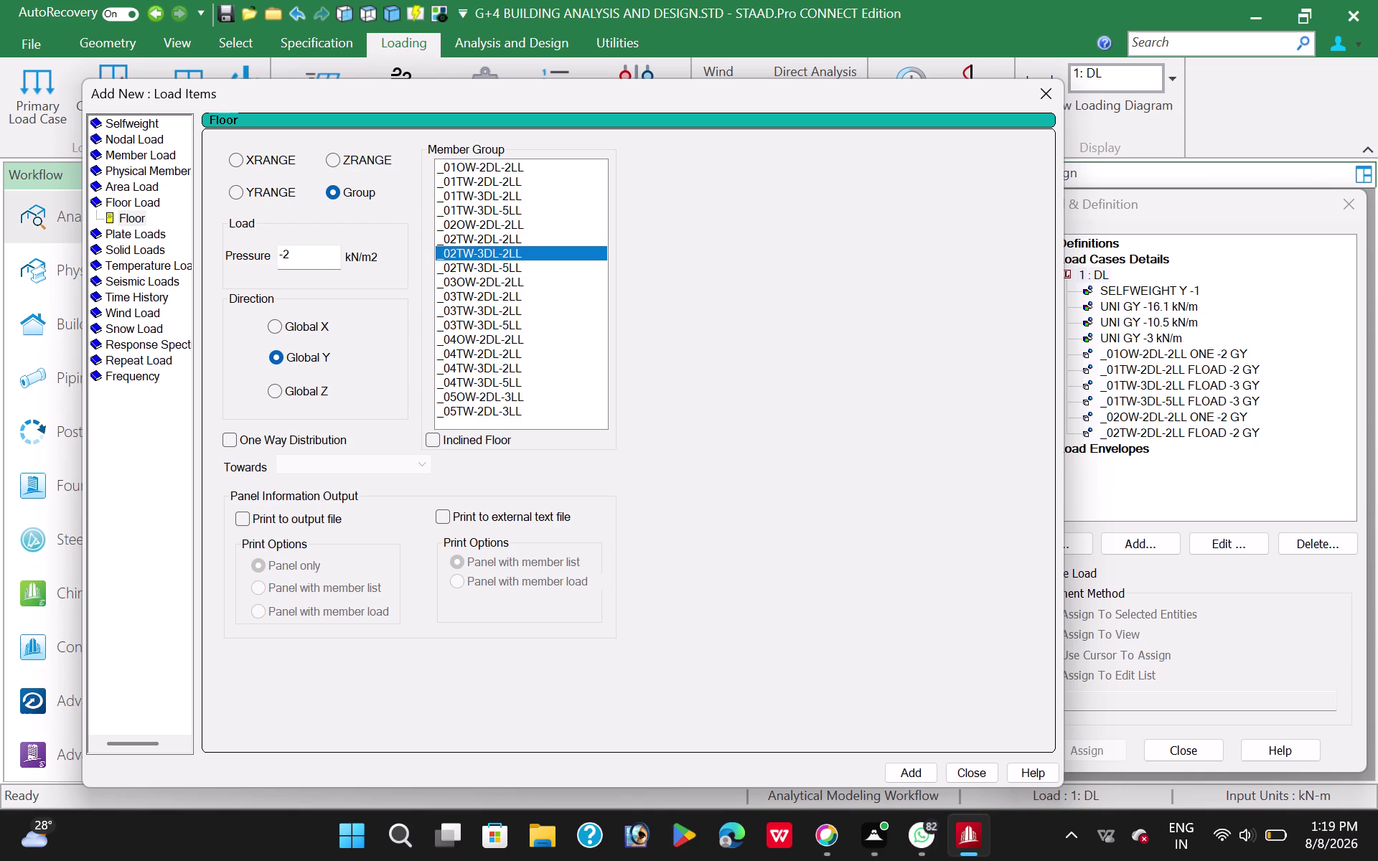
Add -3 kN/m2 floor loads for _02TW-3DL-2LL and _02TW-3DL-5LL.
click(288, 254)
key(BackSpace)
key(3)
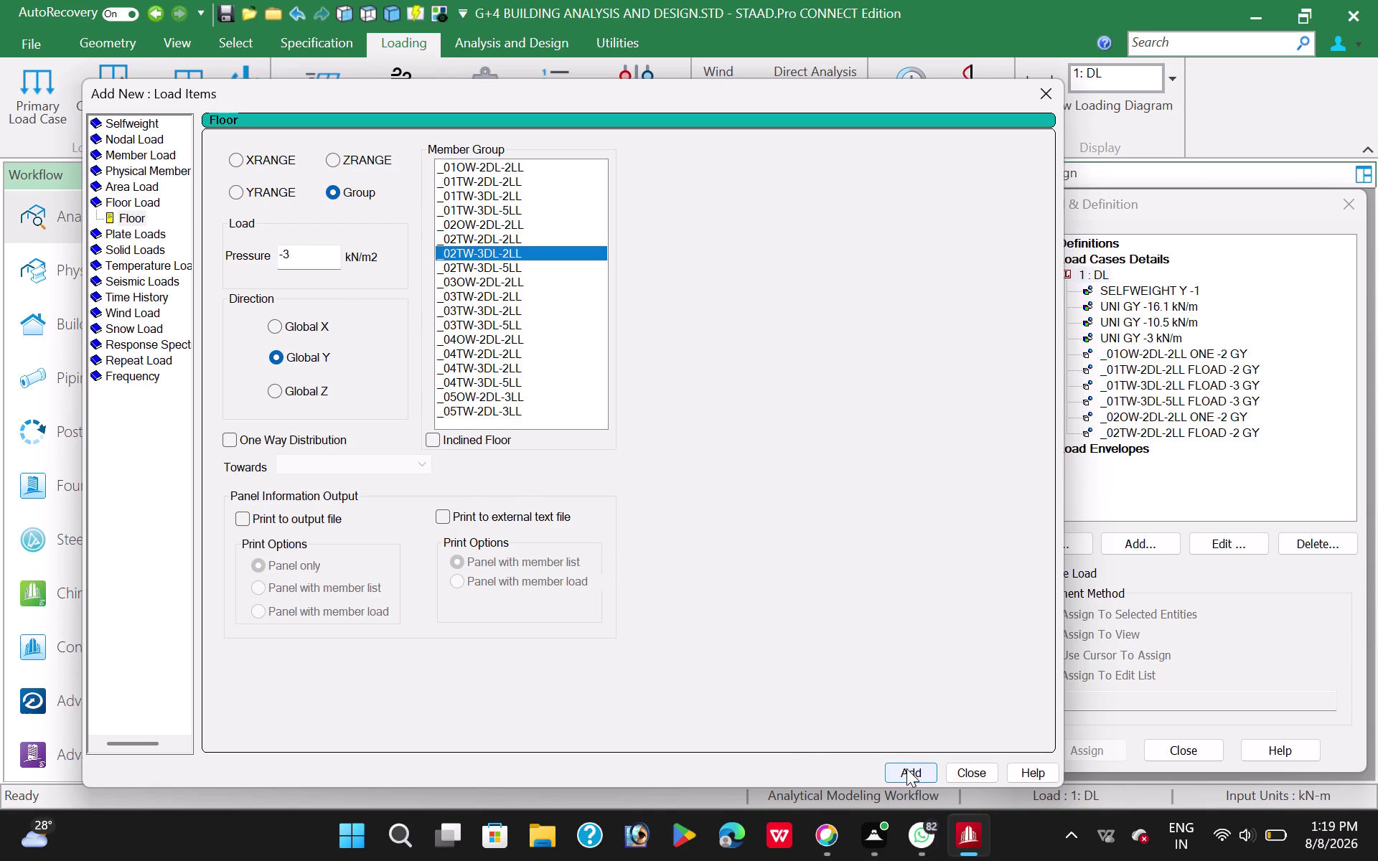
click(907, 769)
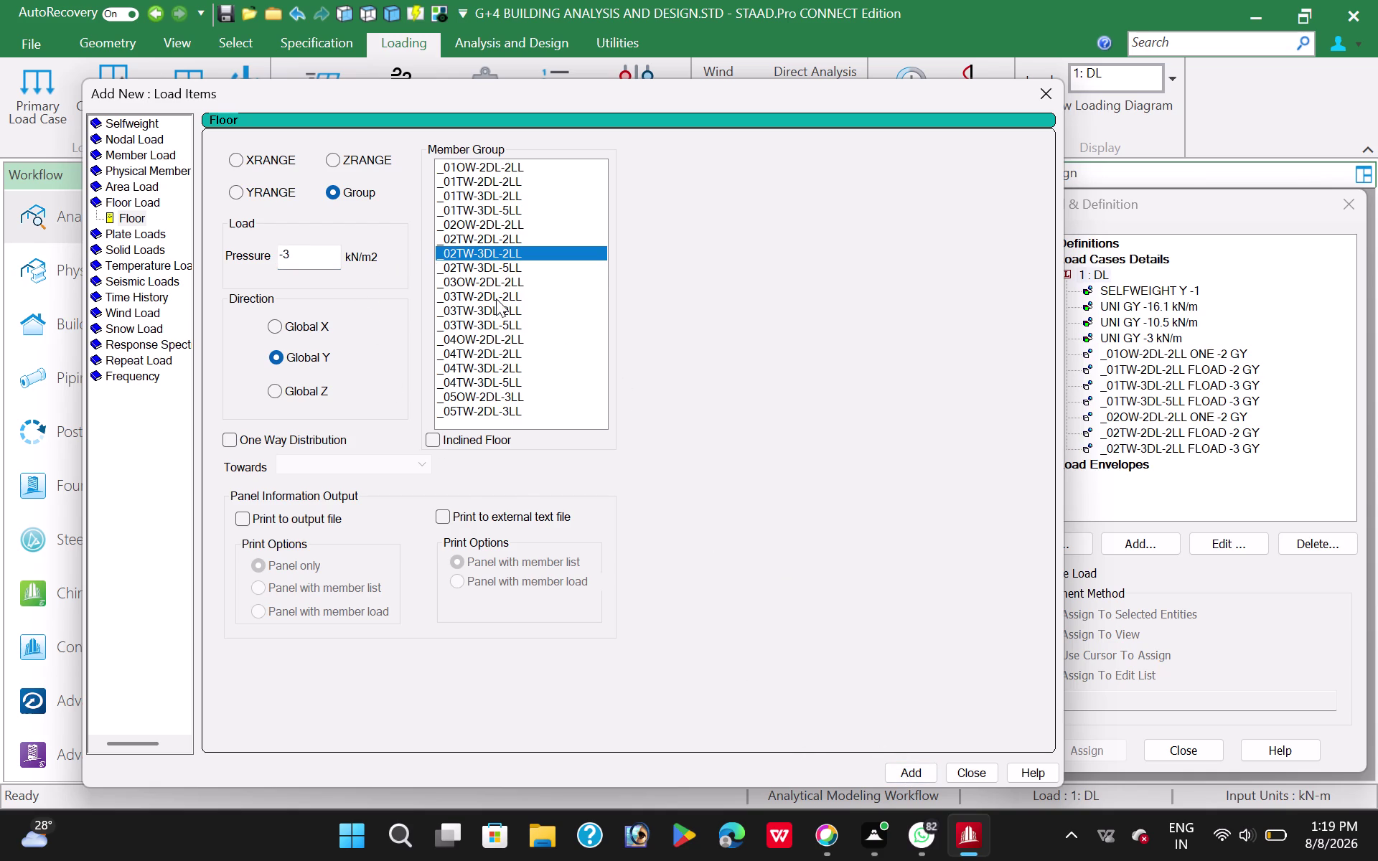
click(482, 264)
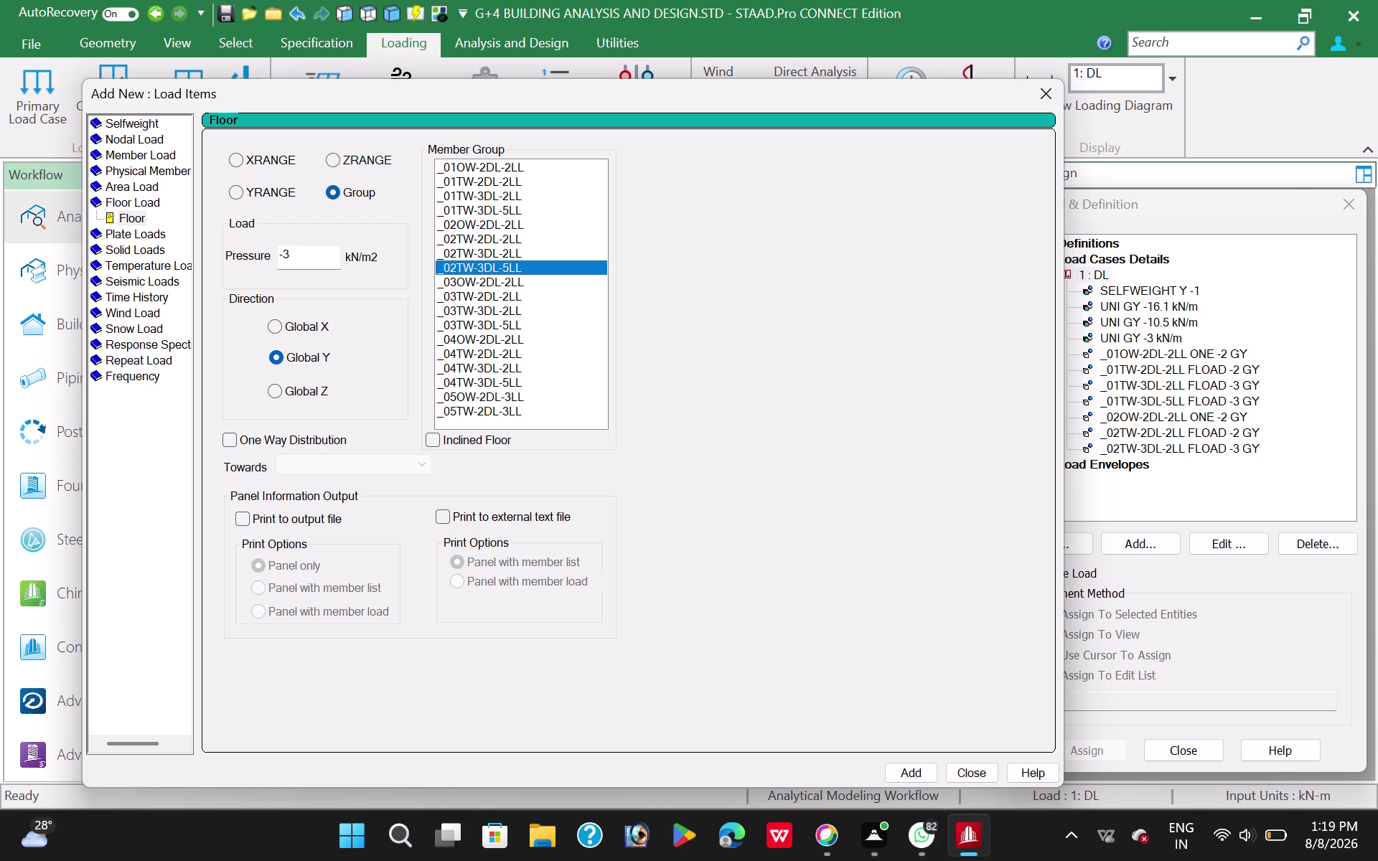
click(910, 768)
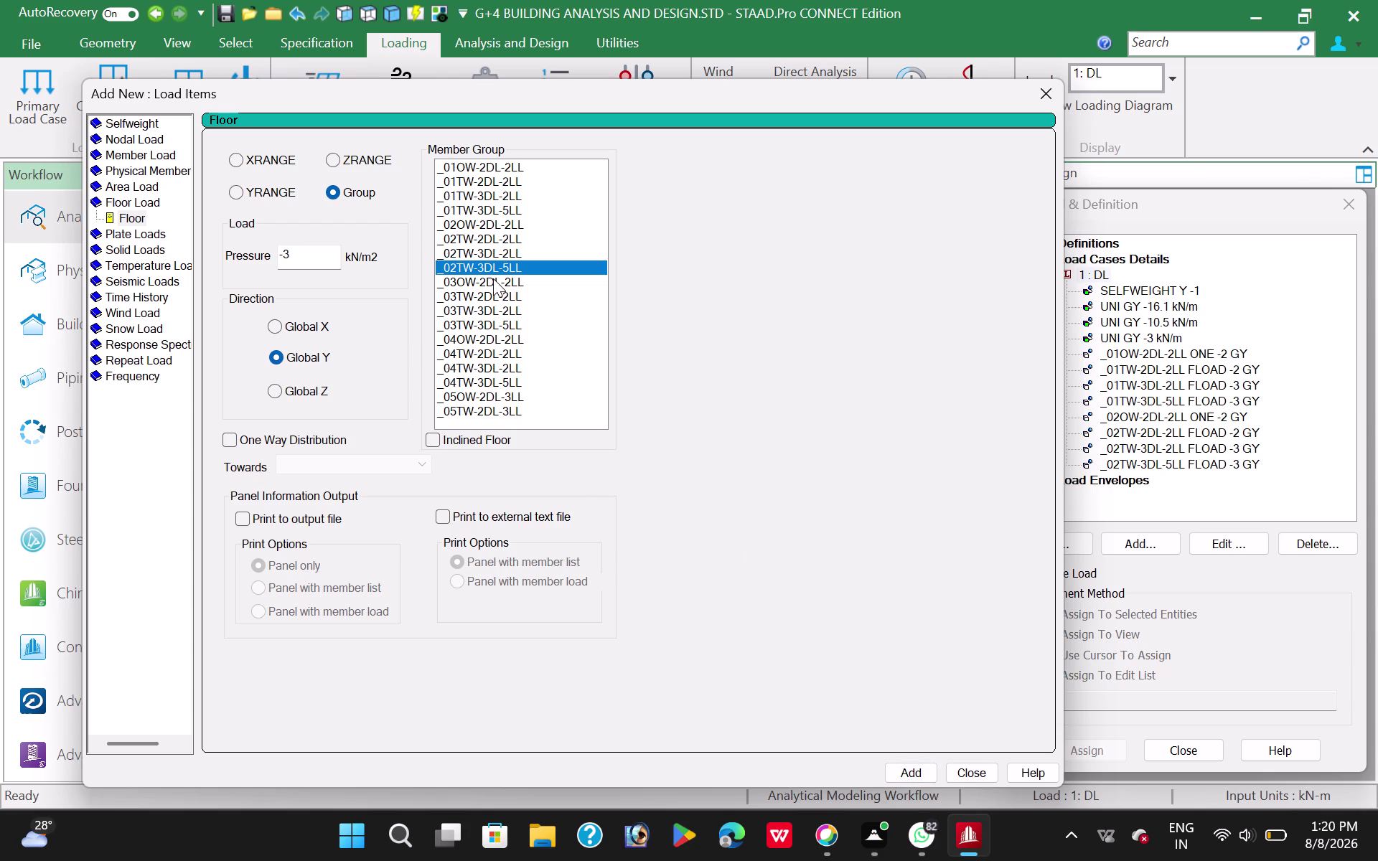
Add -2 floor loads: one-way for _03OW-2DL-2LL, two-way for _03TW-2DL-2LL.
click(493, 279)
click(301, 256)
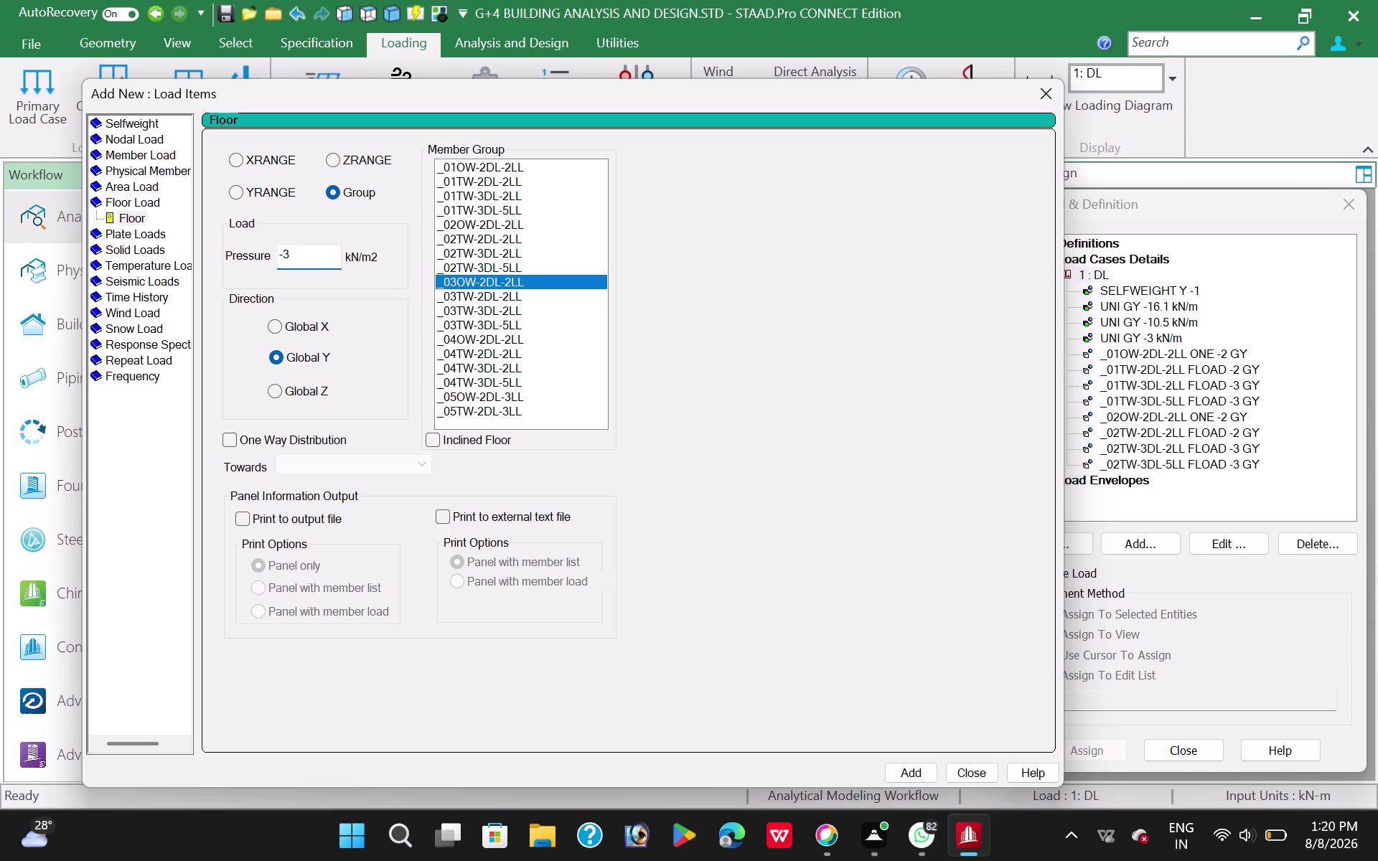
key(BackSpace)
key(2)
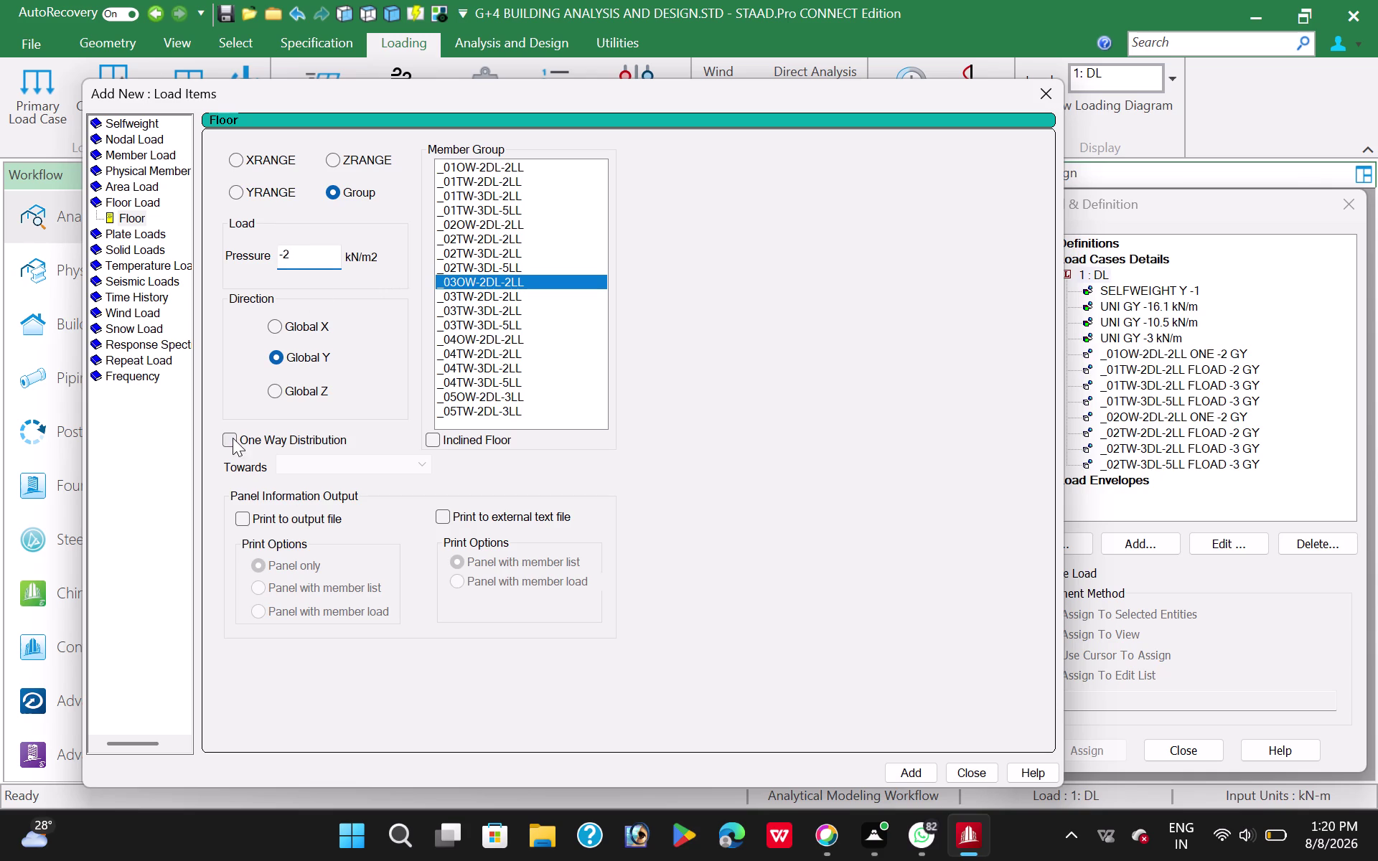
click(230, 444)
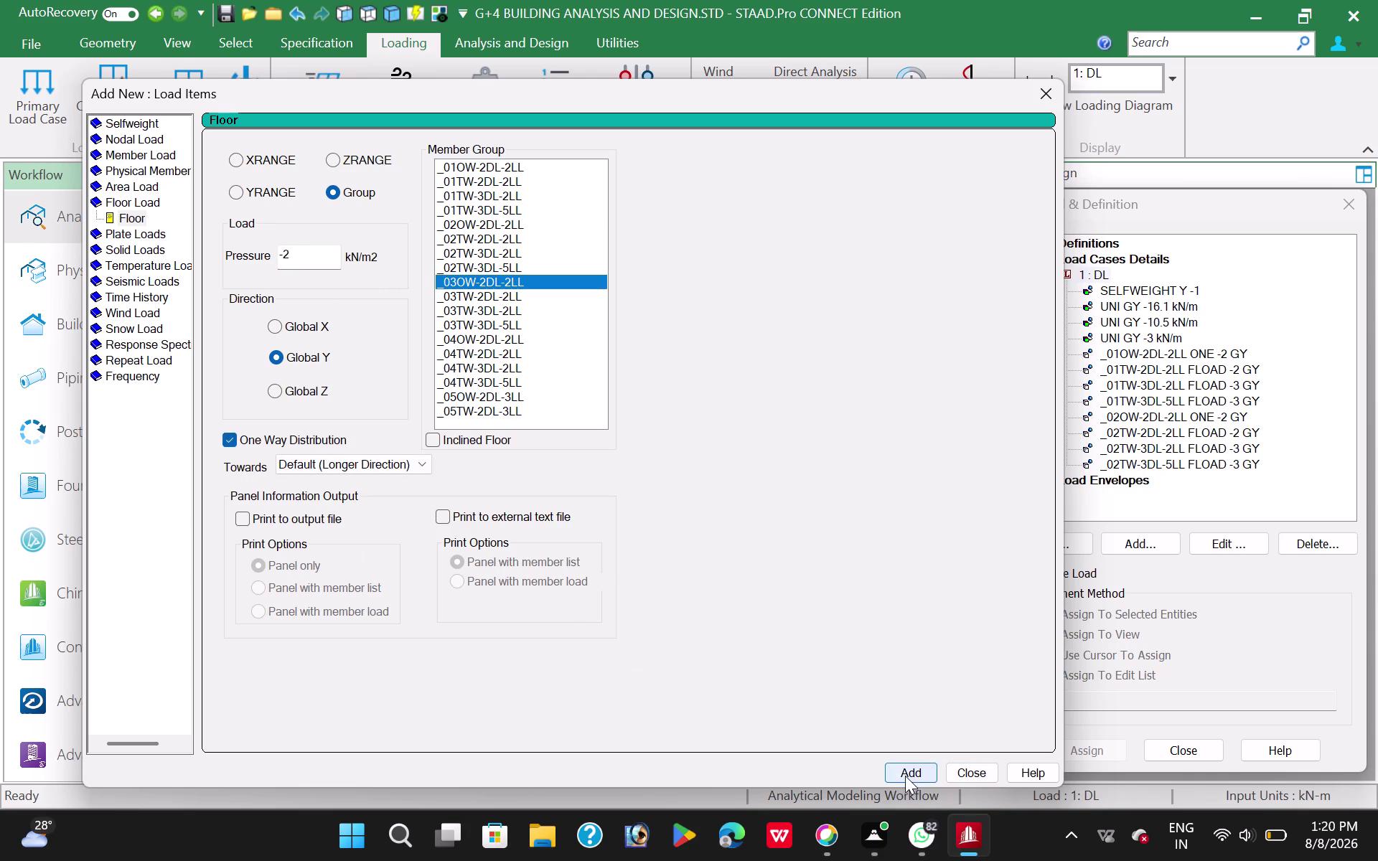
click(905, 775)
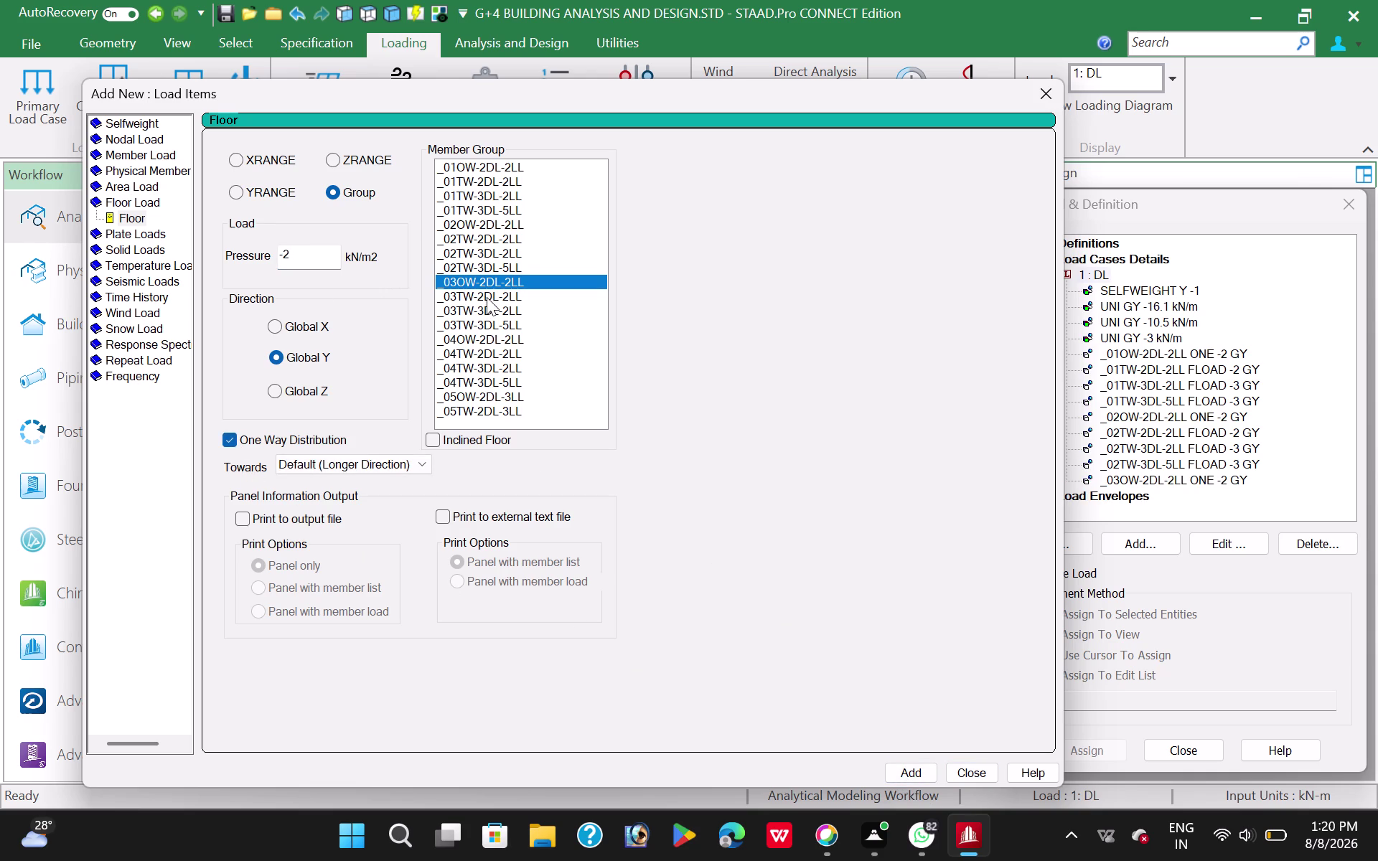
click(486, 298)
click(228, 438)
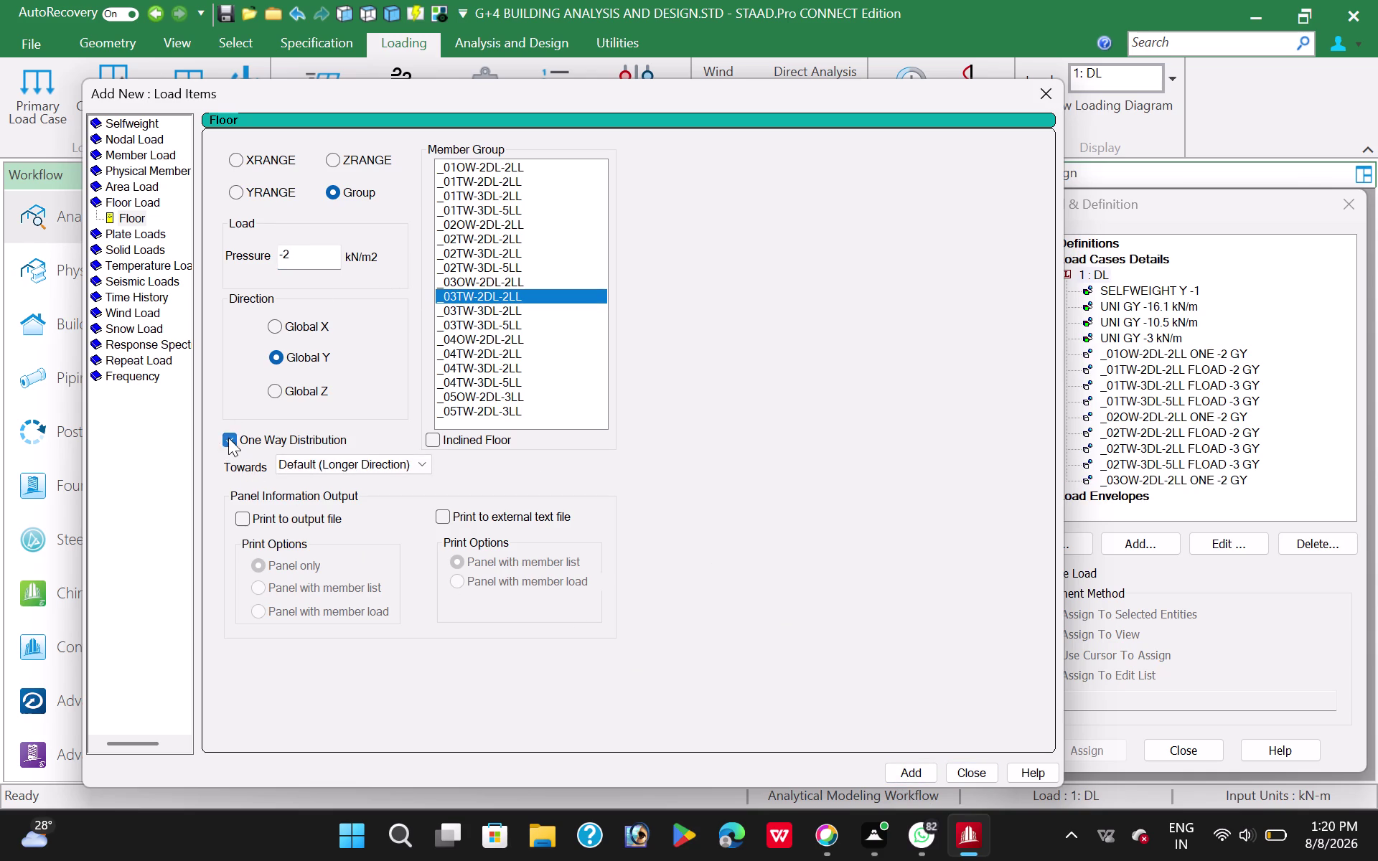
click(908, 774)
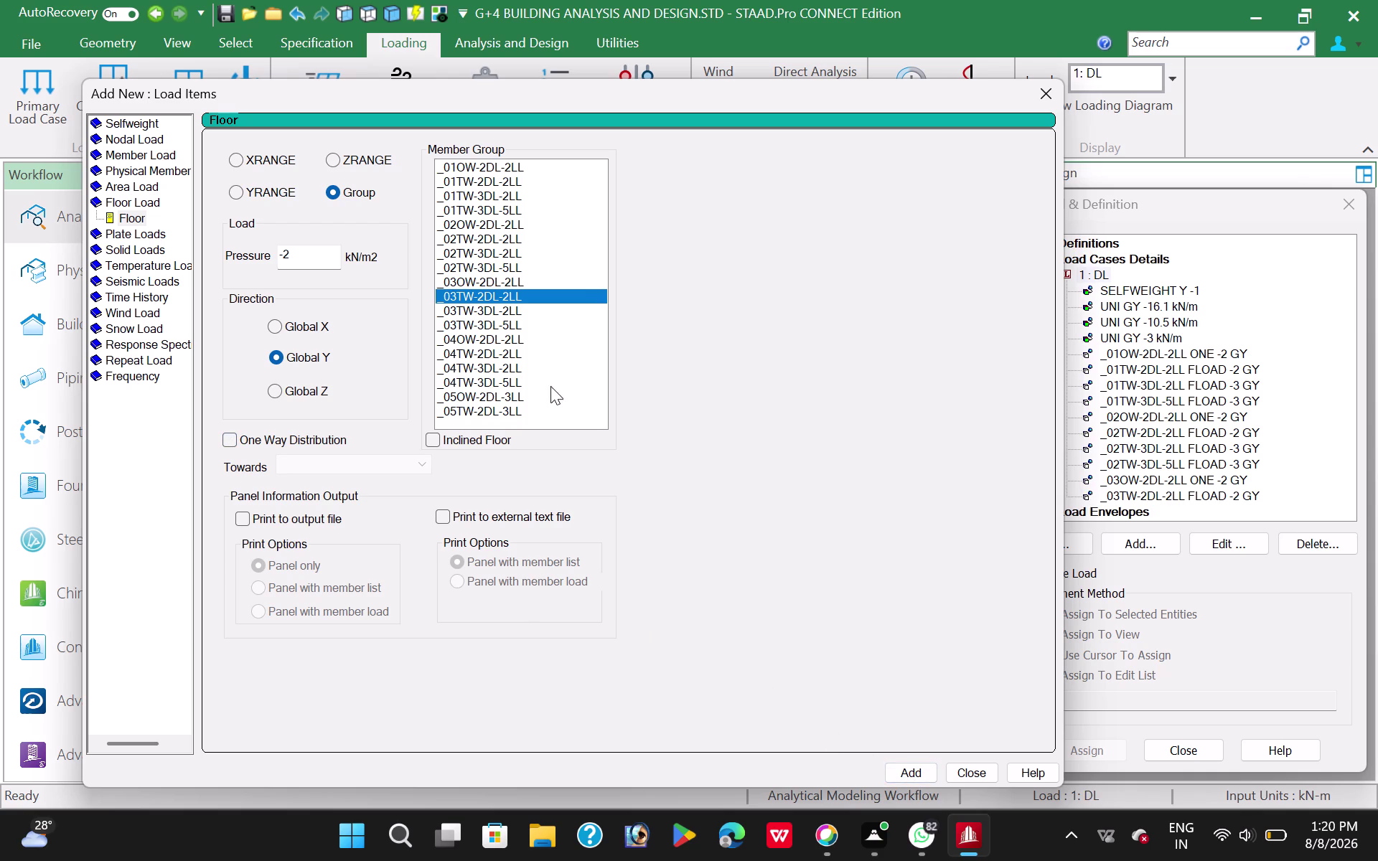
Add -3 kN/m2 floor loads for _03TW-3DL-2LL and _03TW-3DL-5LL.
click(490, 307)
click(302, 253)
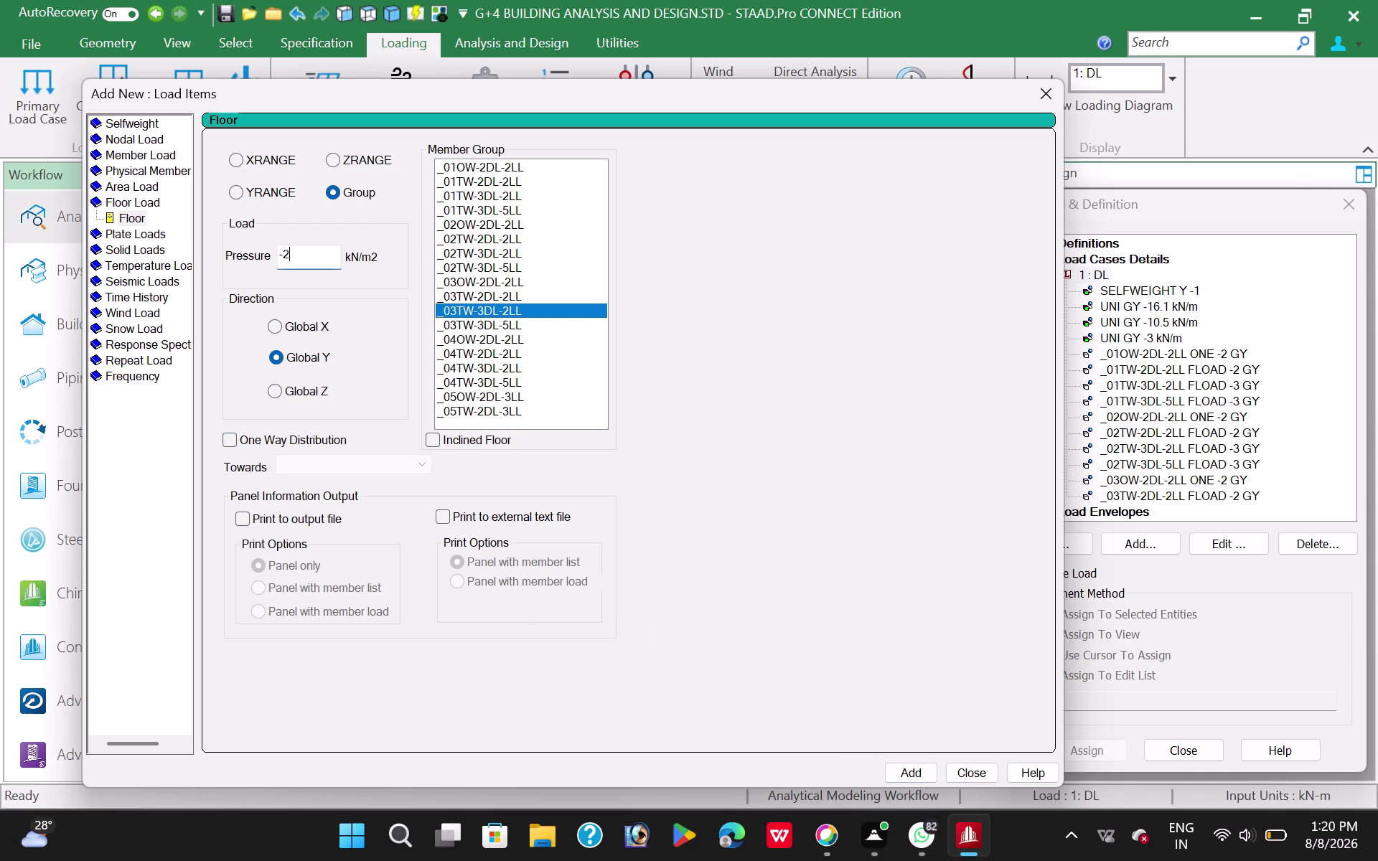
key(BackSpace)
key(3)
click(911, 774)
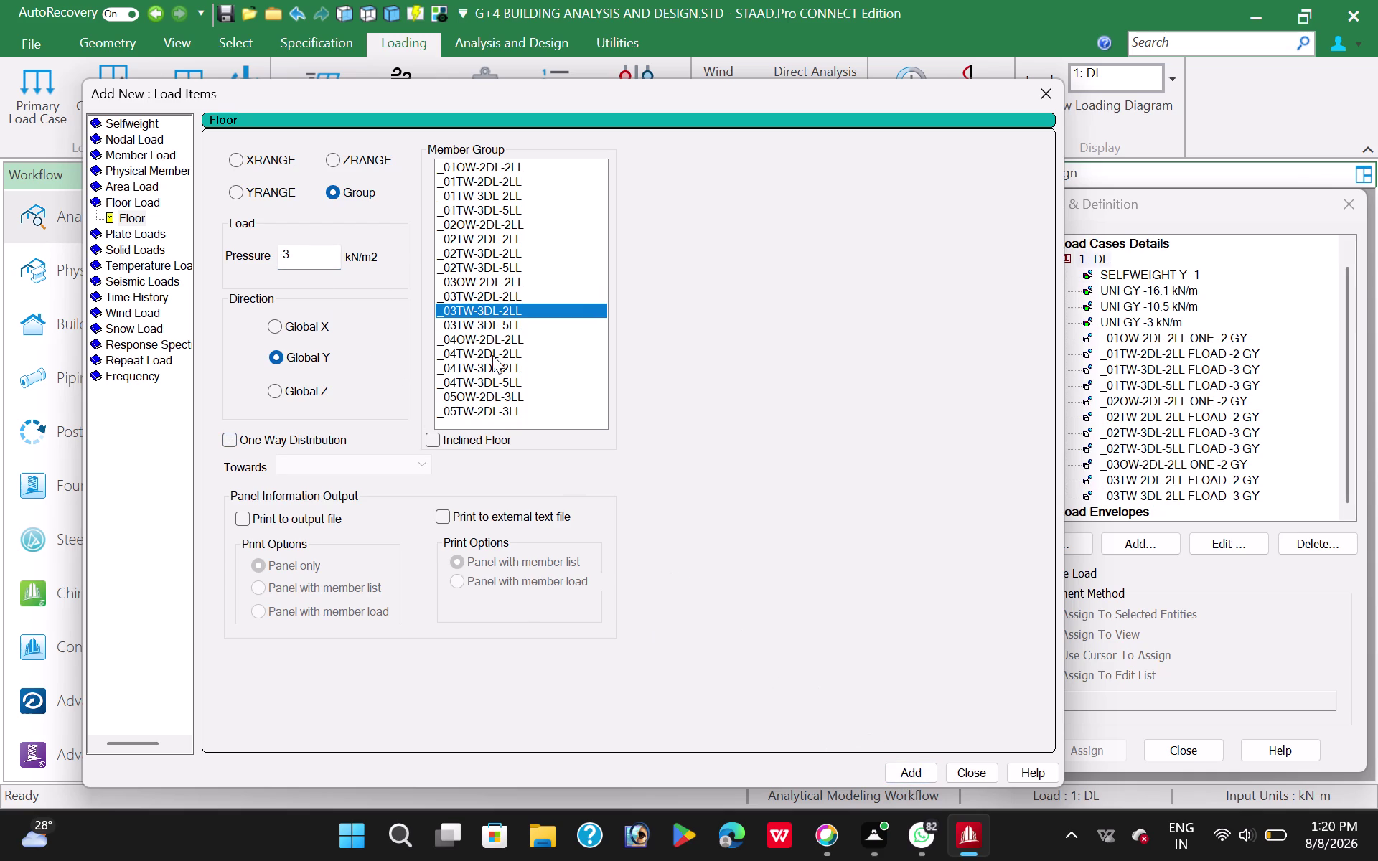
click(484, 330)
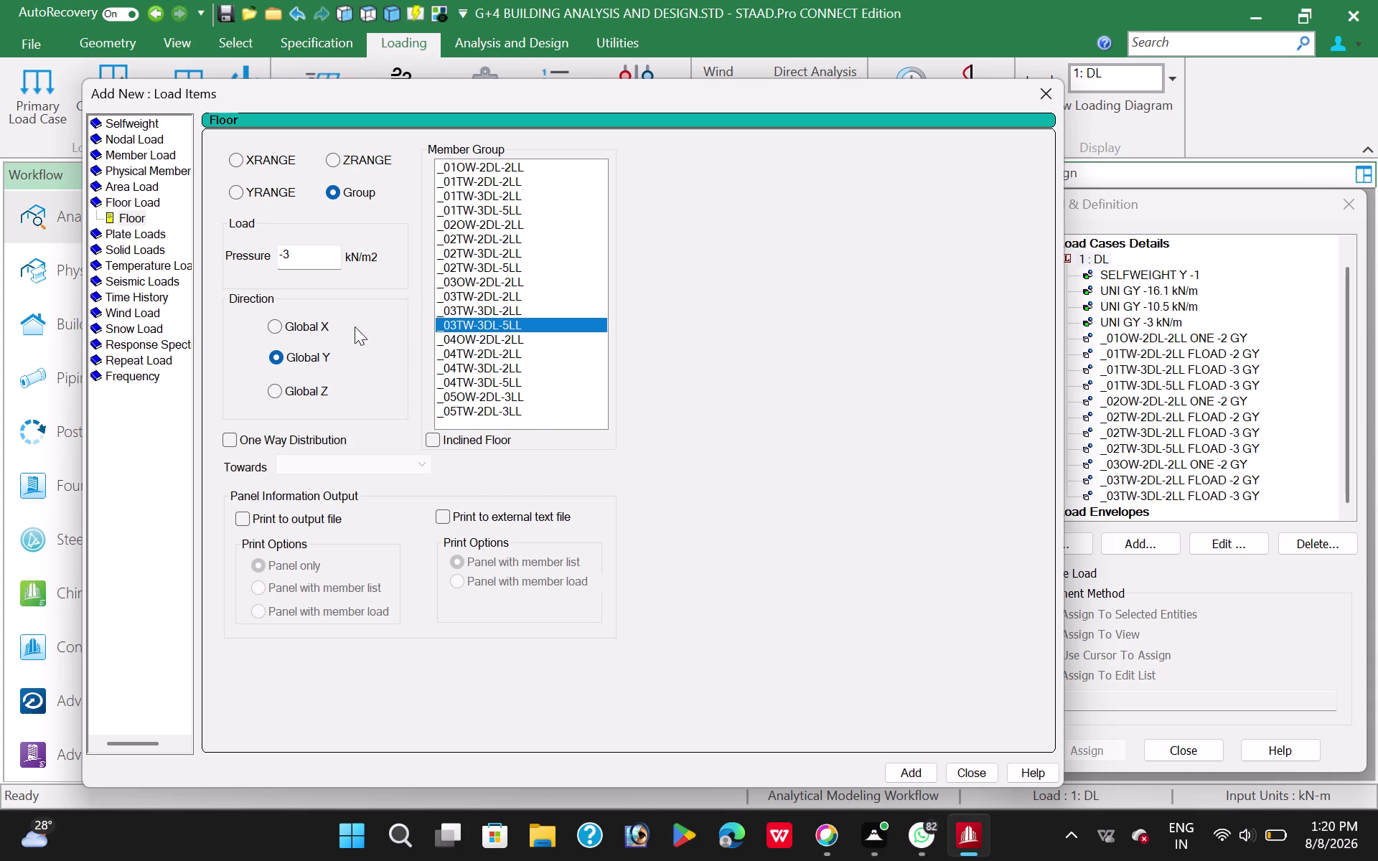
click(912, 771)
Add a -2 kN/m2 floor load for _04OW-2DL-2LL.
click(501, 344)
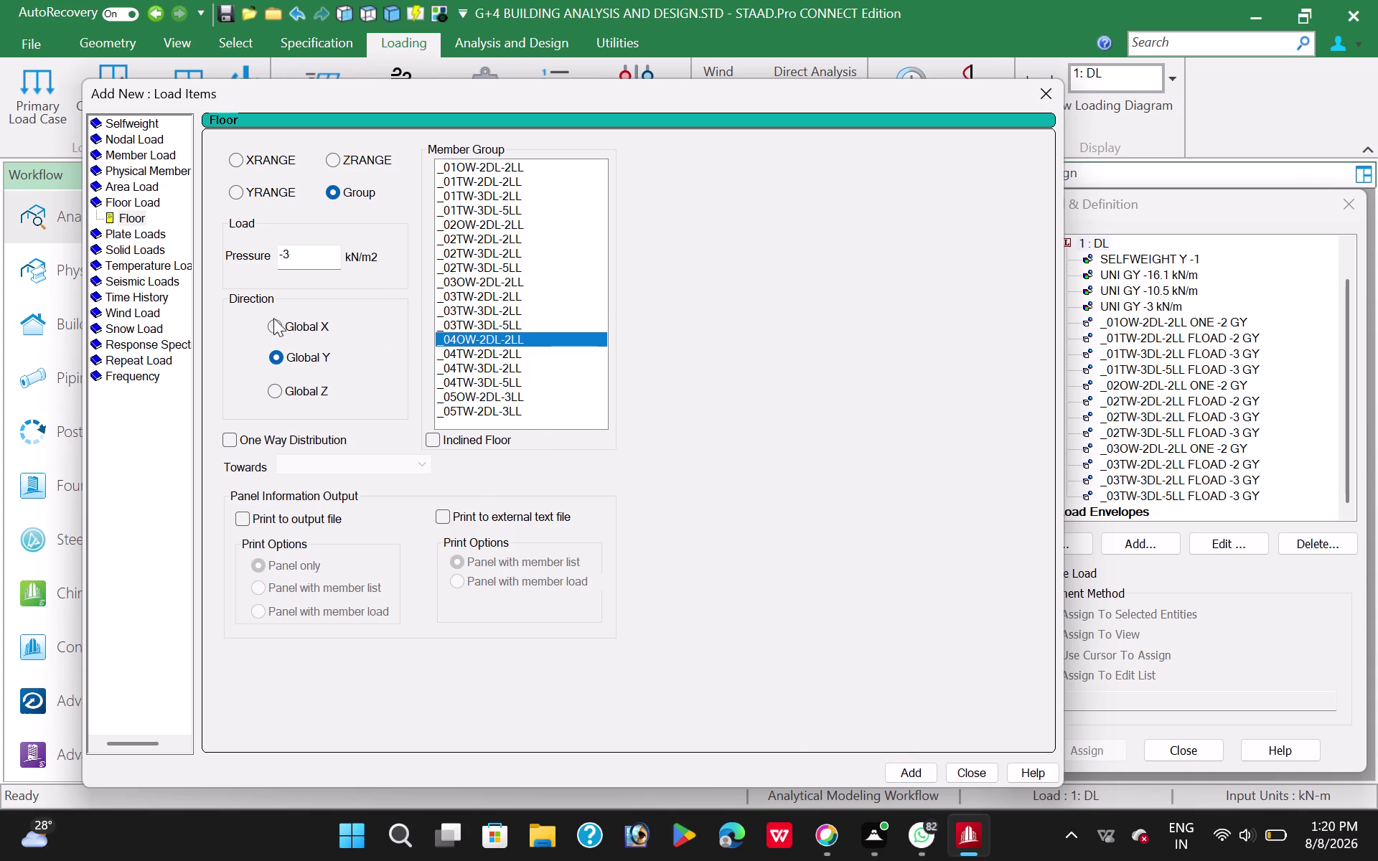
click(293, 246)
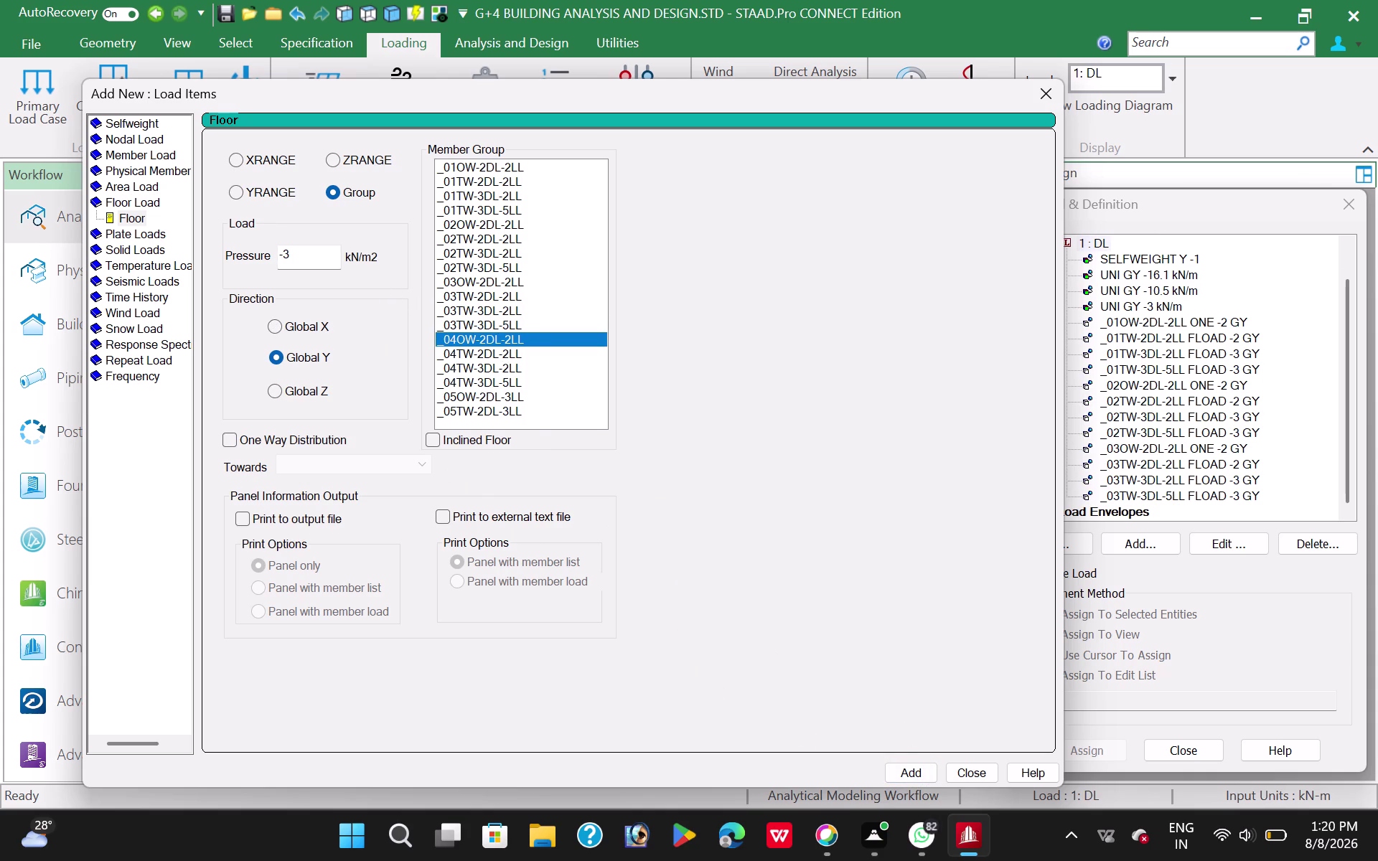
click(297, 258)
key(BackSpace)
key(2)
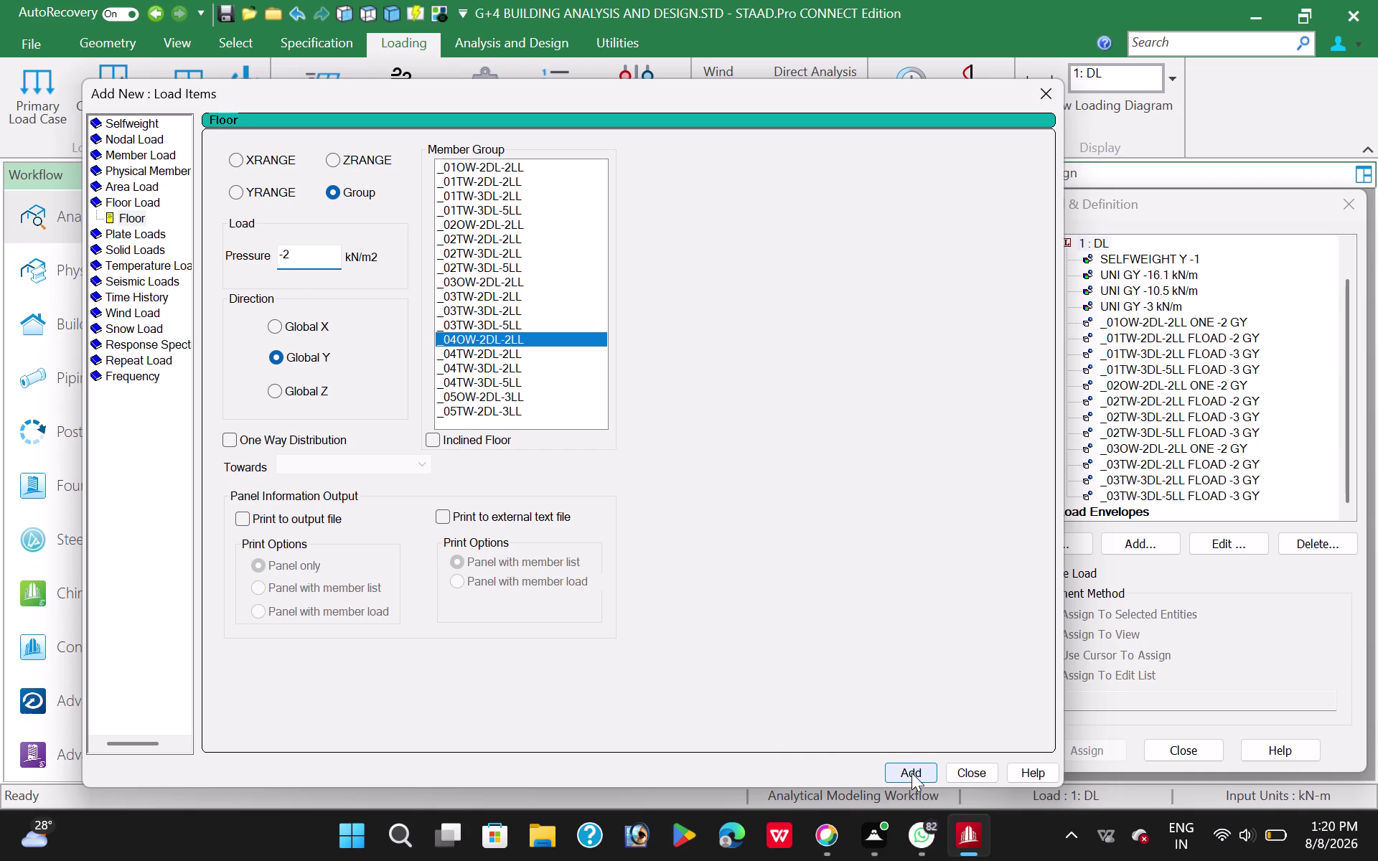
click(912, 774)
click(495, 354)
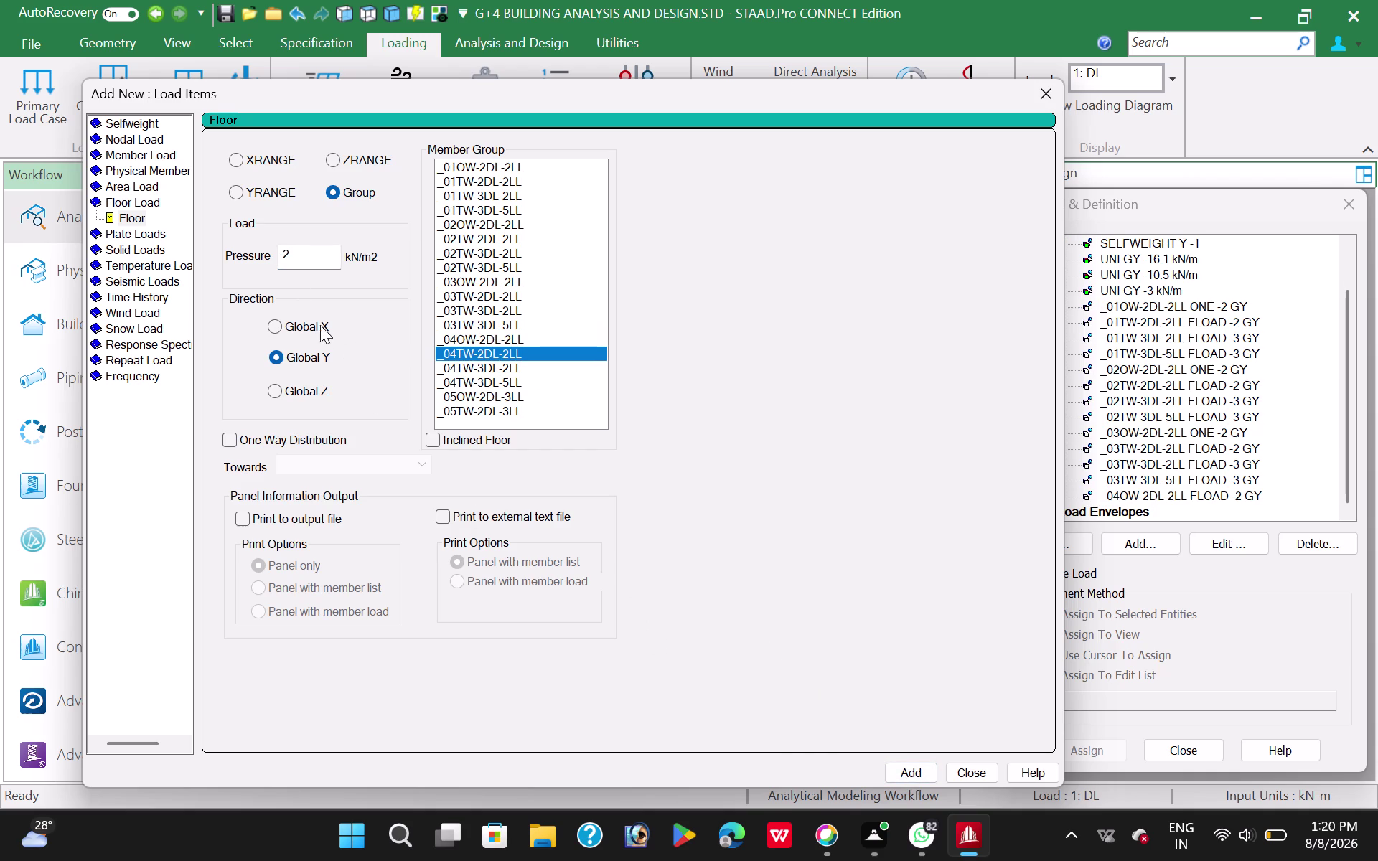
click(300, 253)
drag(847, 89, 538, 117)
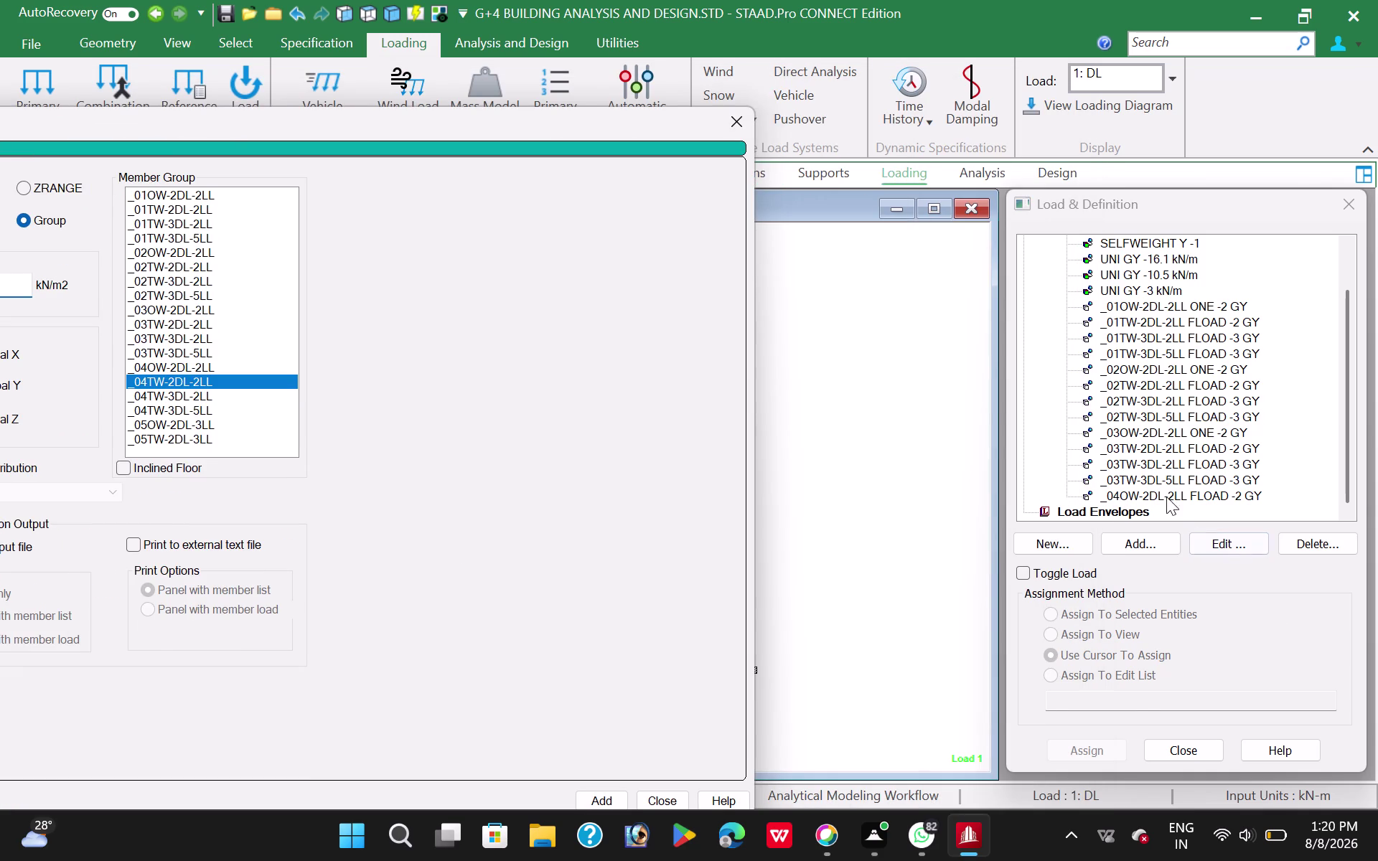
Delete the incorrect _04OW-2DL-2LL floor load and reopen the add-load dialog for DL.
click(1171, 489)
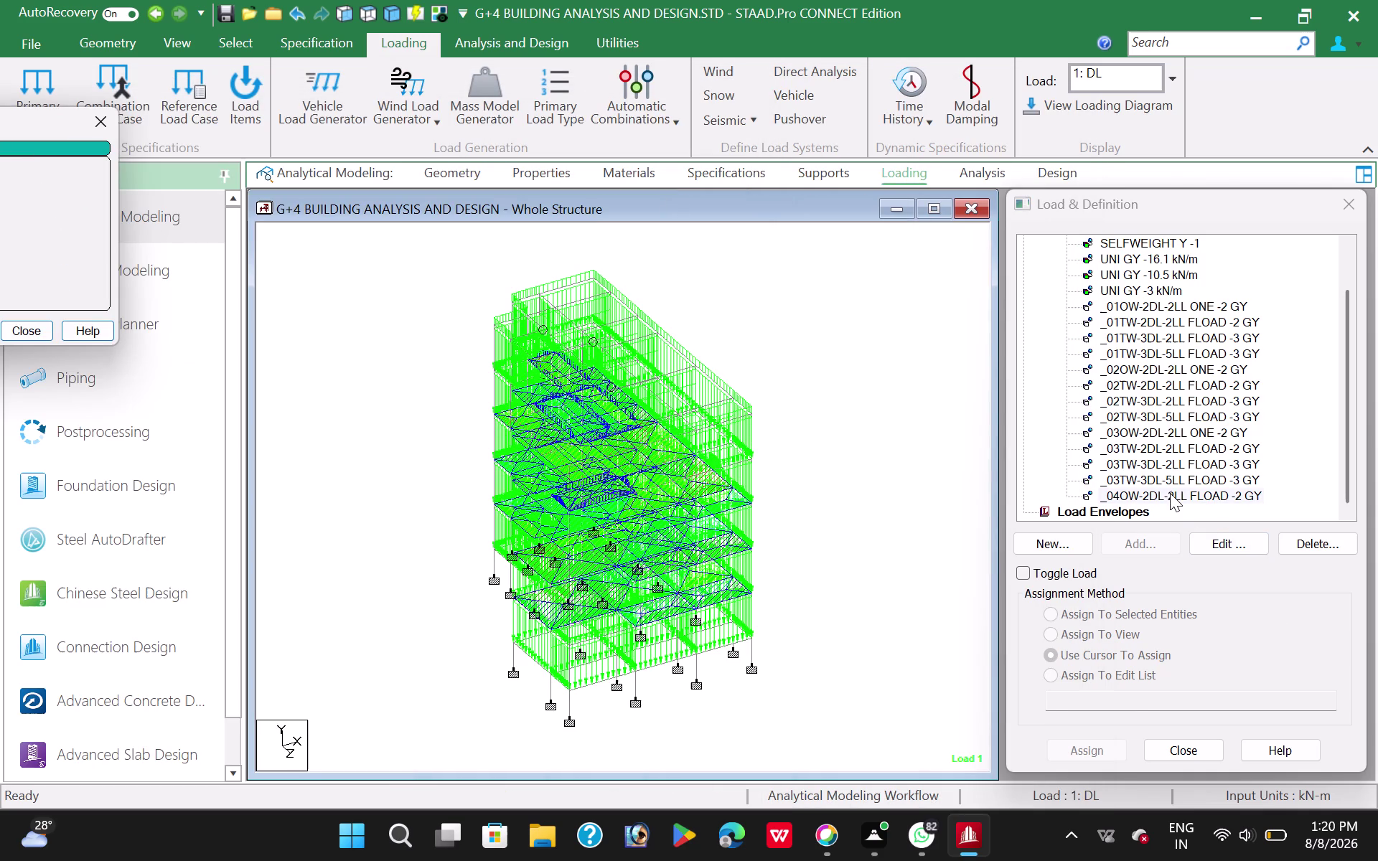
click(1315, 539)
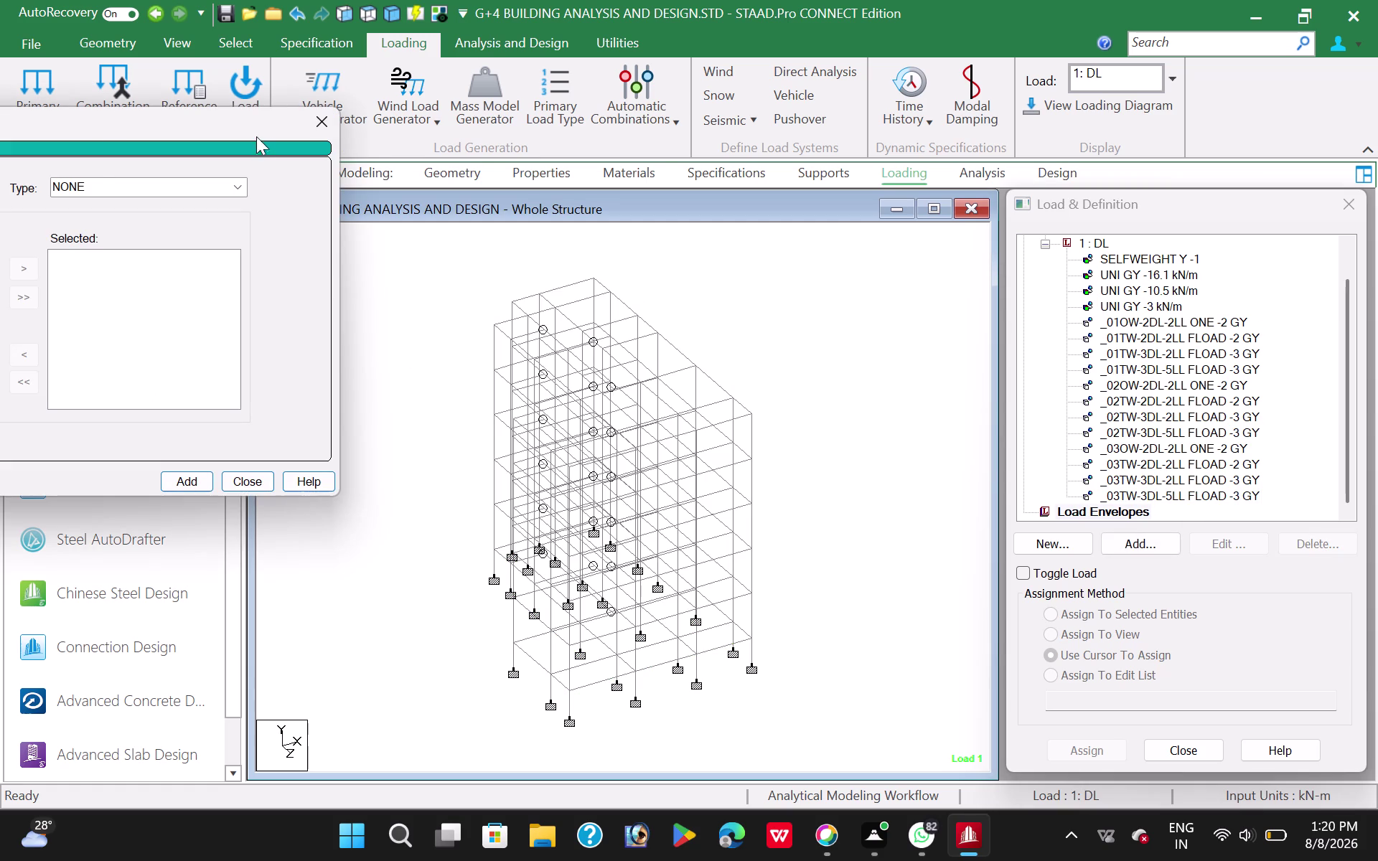
drag(245, 109, 664, 99)
click(741, 115)
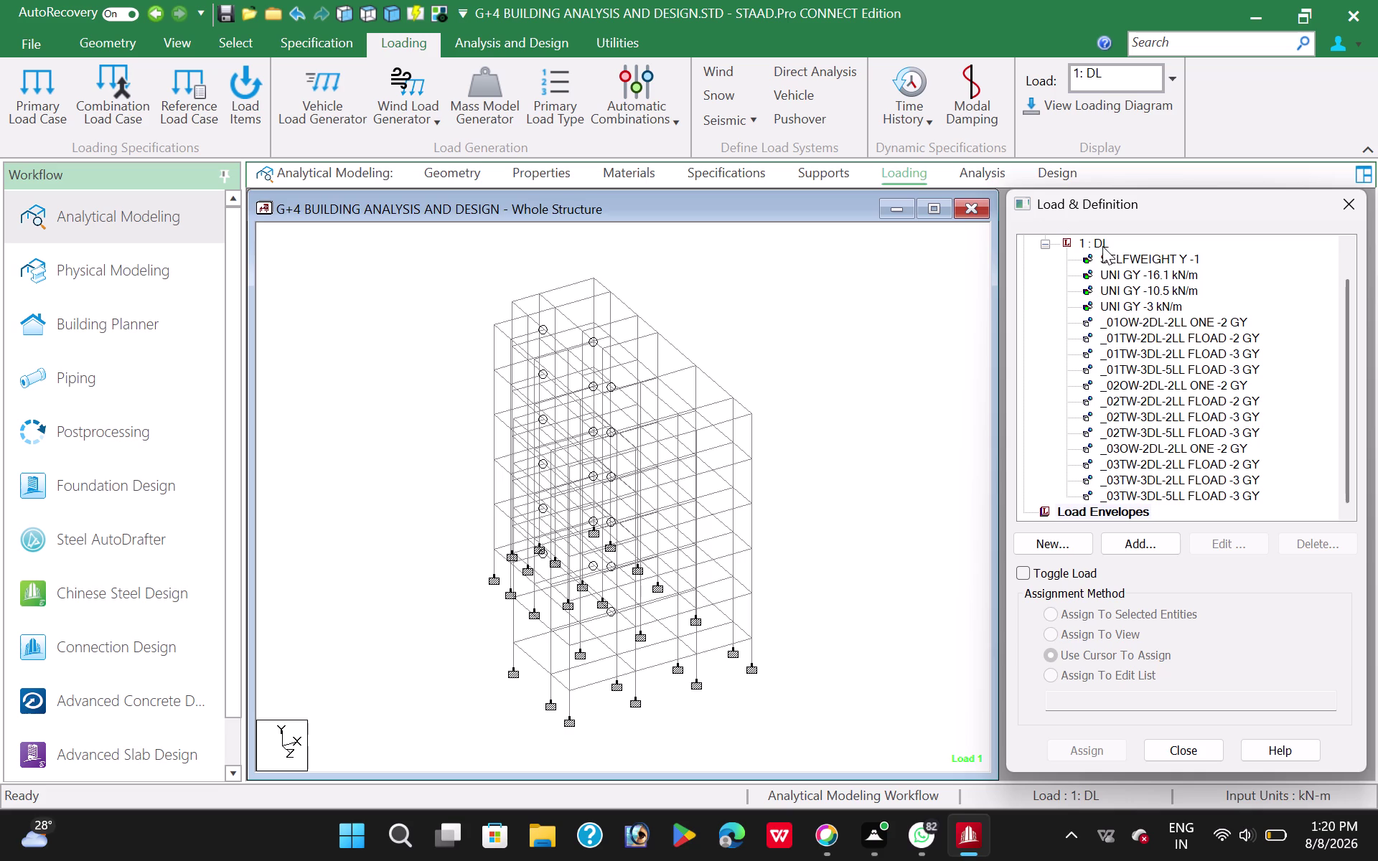
click(1103, 246)
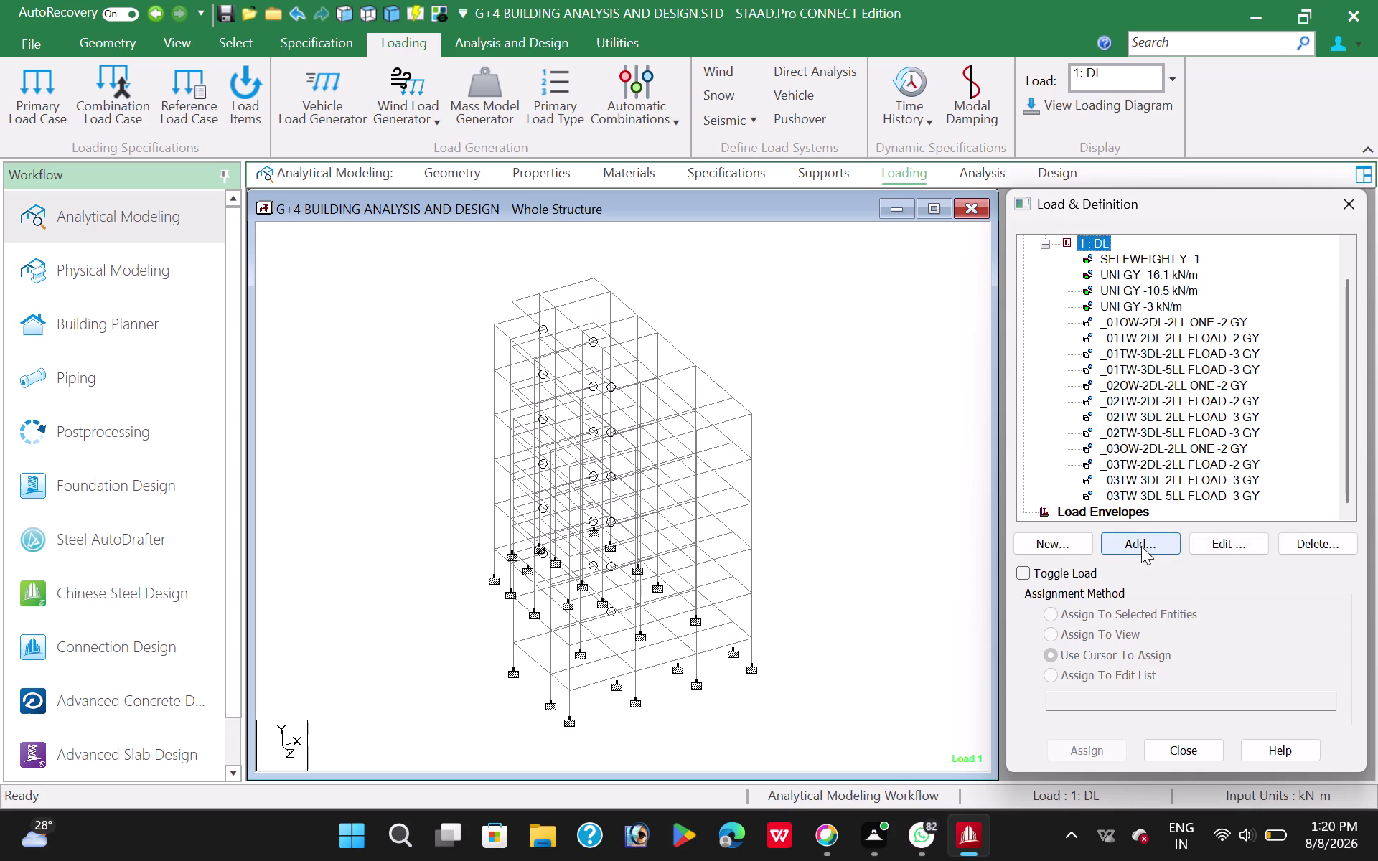
click(1141, 547)
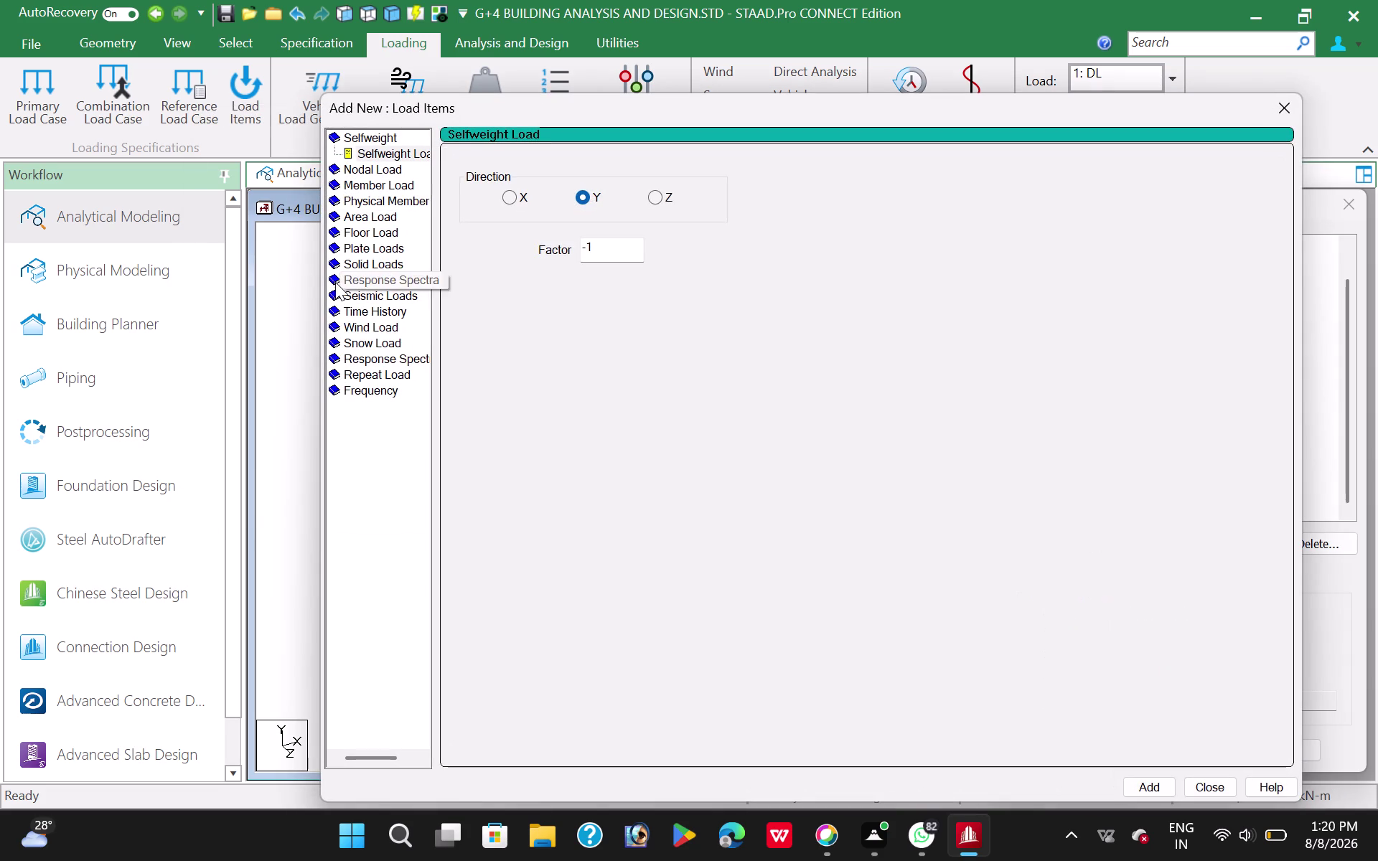
Set the new load item to Floor Load applied by member group.
click(372, 232)
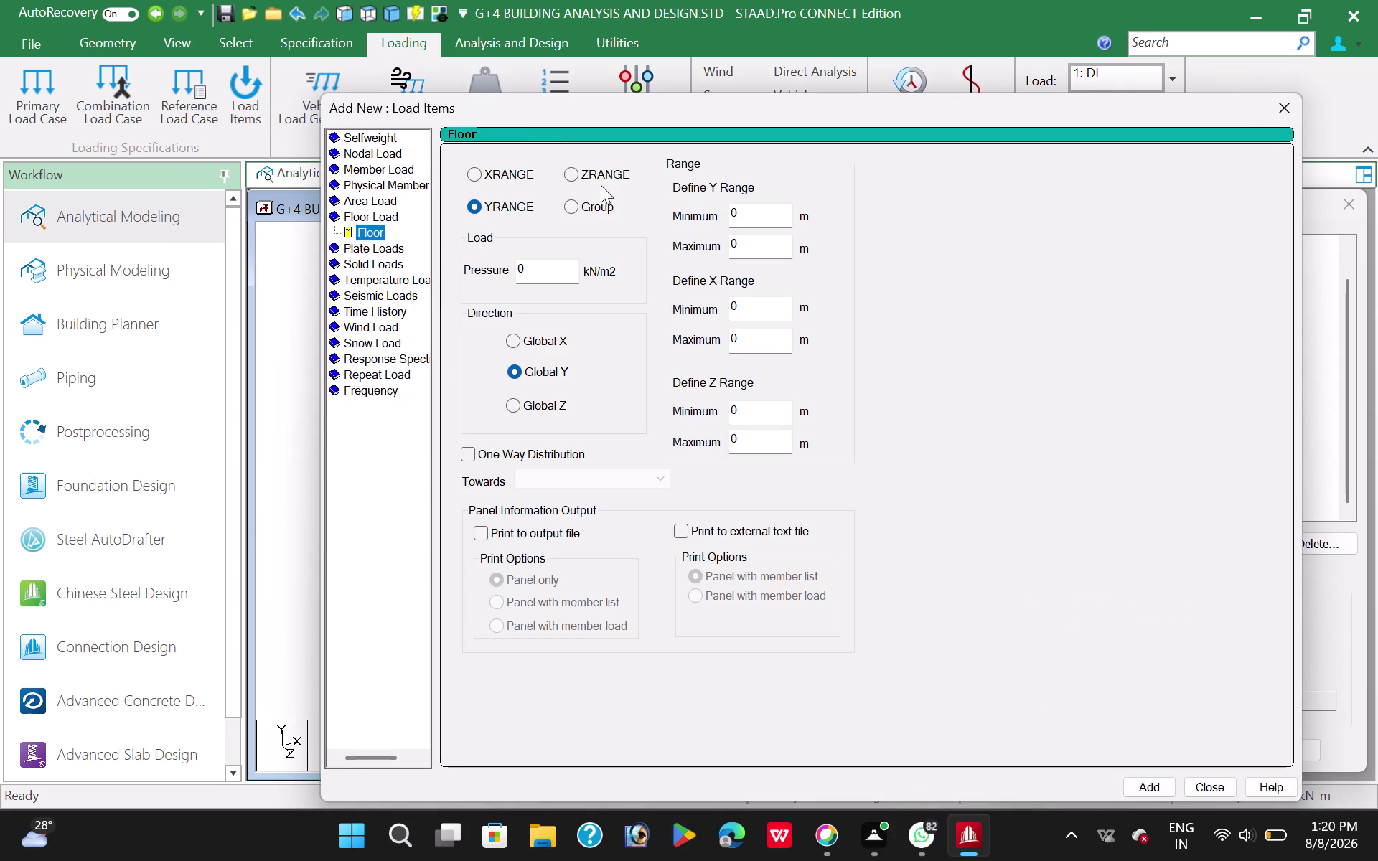
click(570, 205)
drag(777, 113, 448, 125)
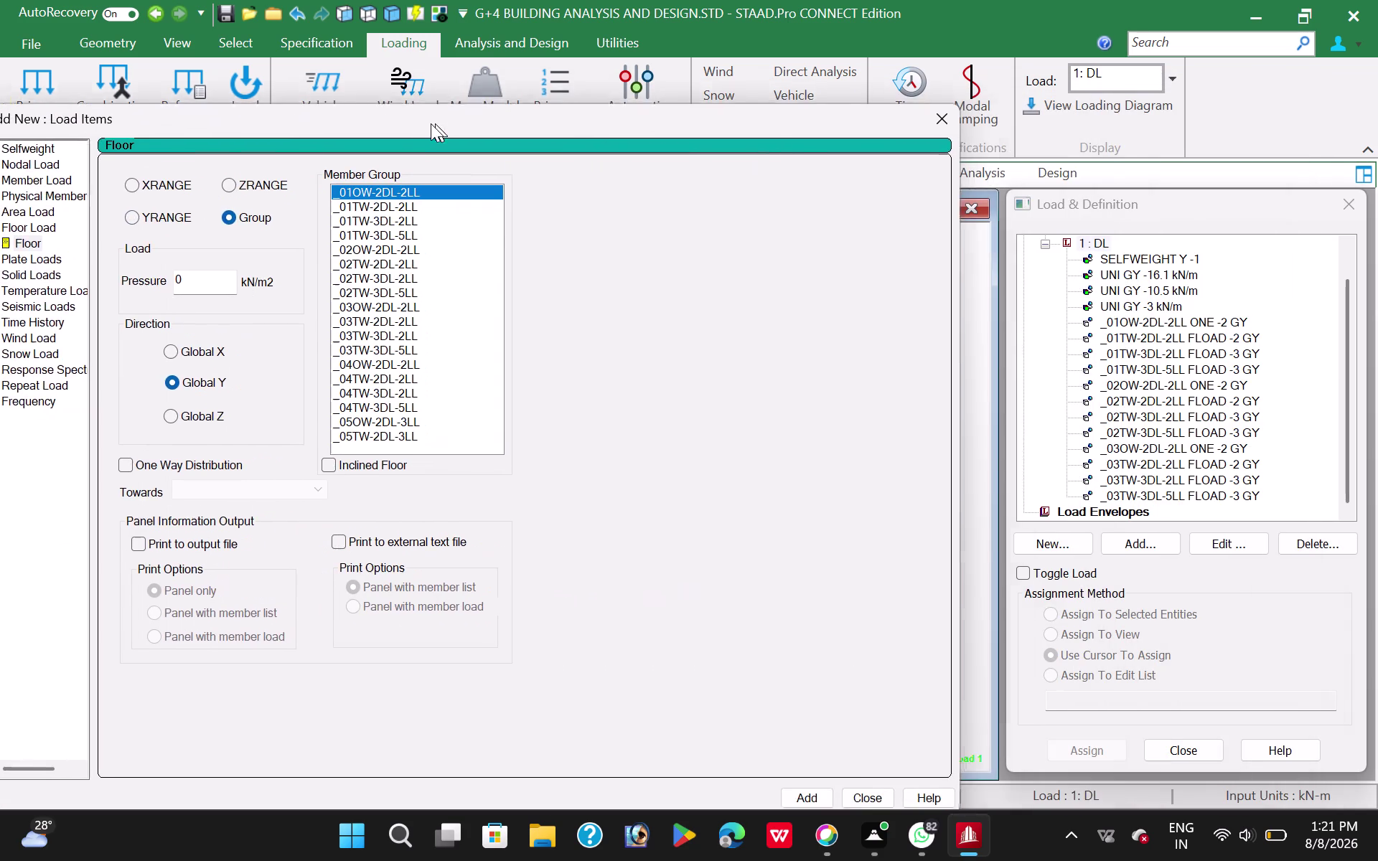
drag(447, 126, 382, 66)
scroll(down, 3)
scroll(down, 3)
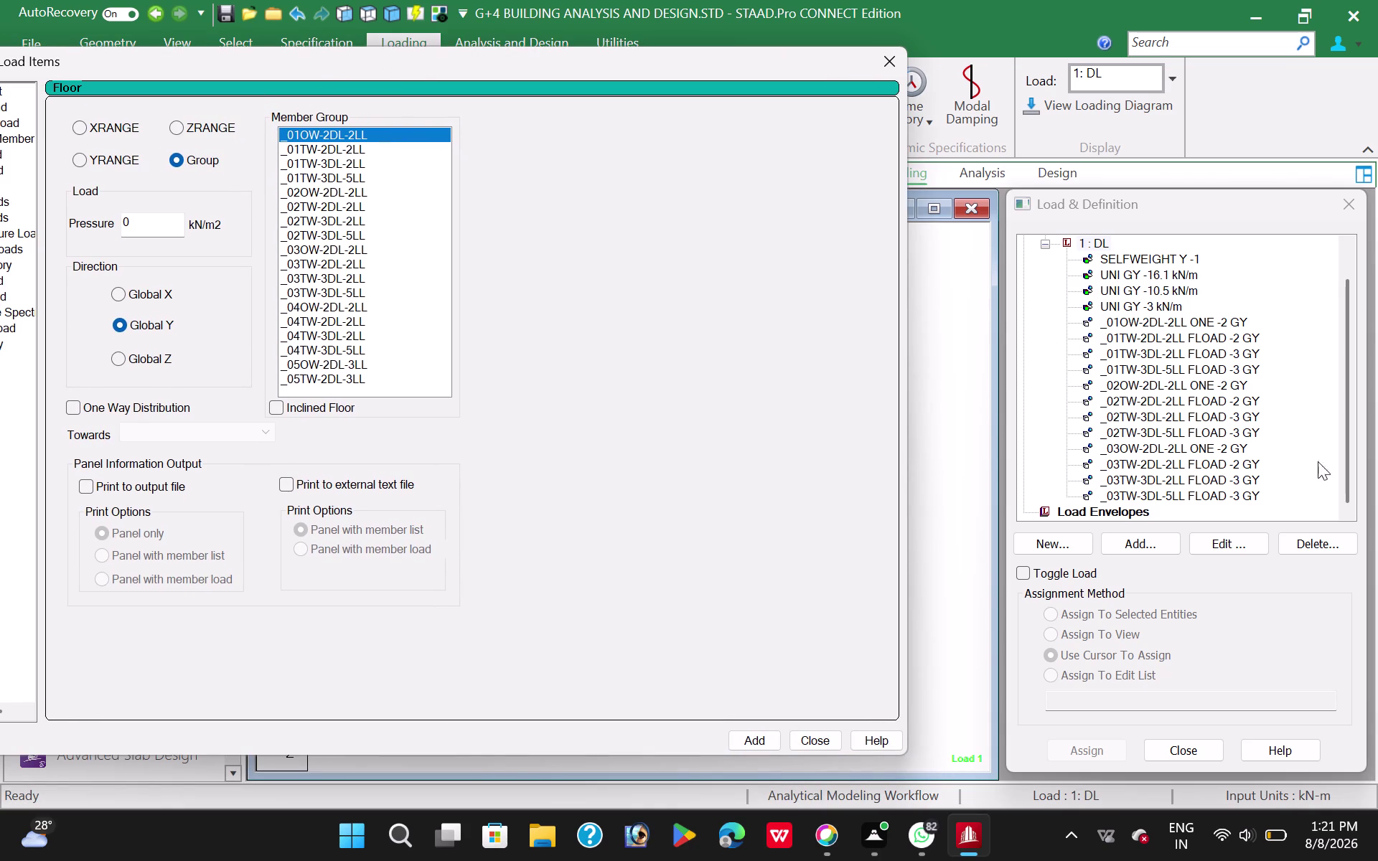
drag(1346, 492, 1345, 506)
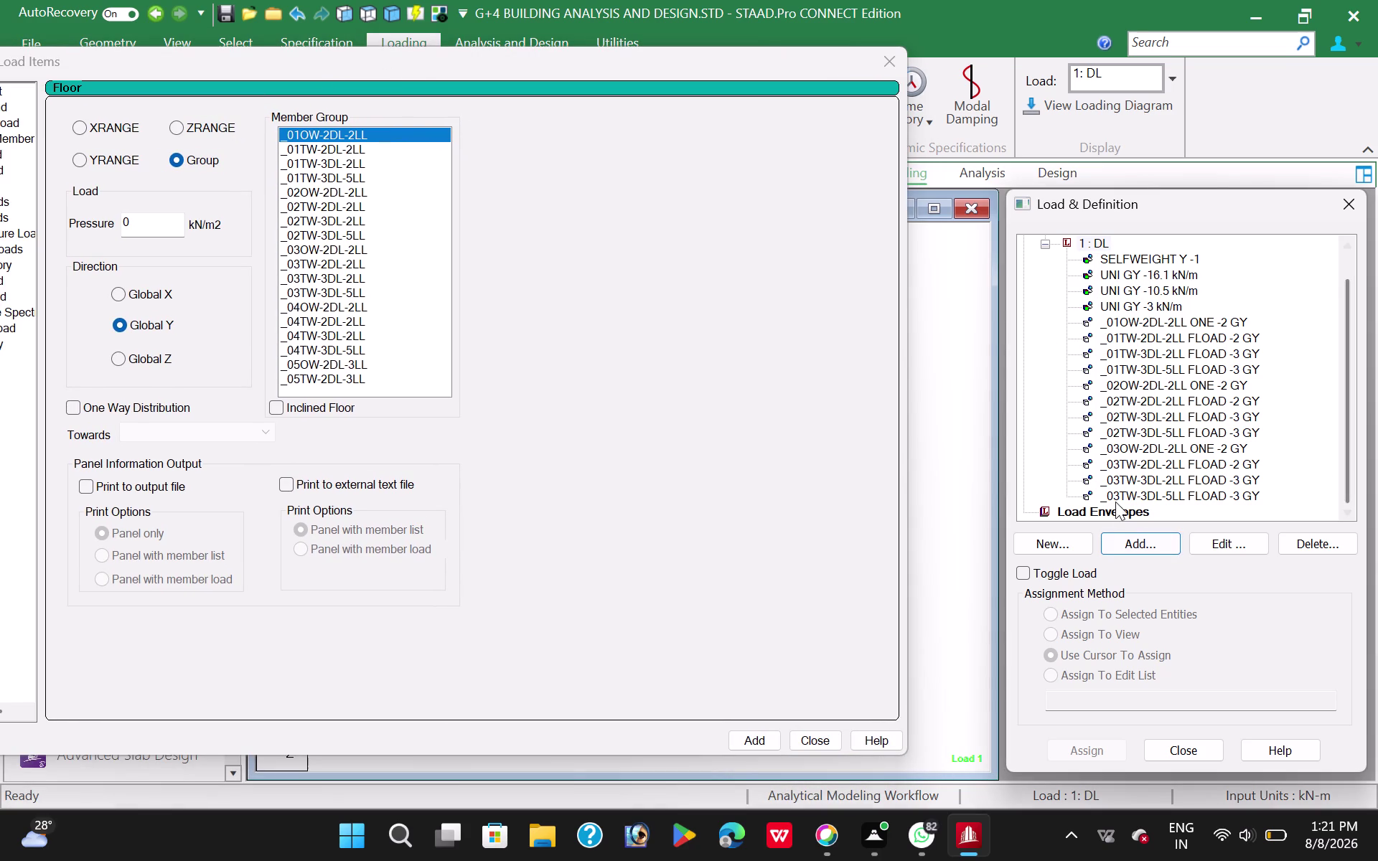
Add a one-way -2 kN/m2 floor load for _04OW-2DL-2LL.
click(311, 264)
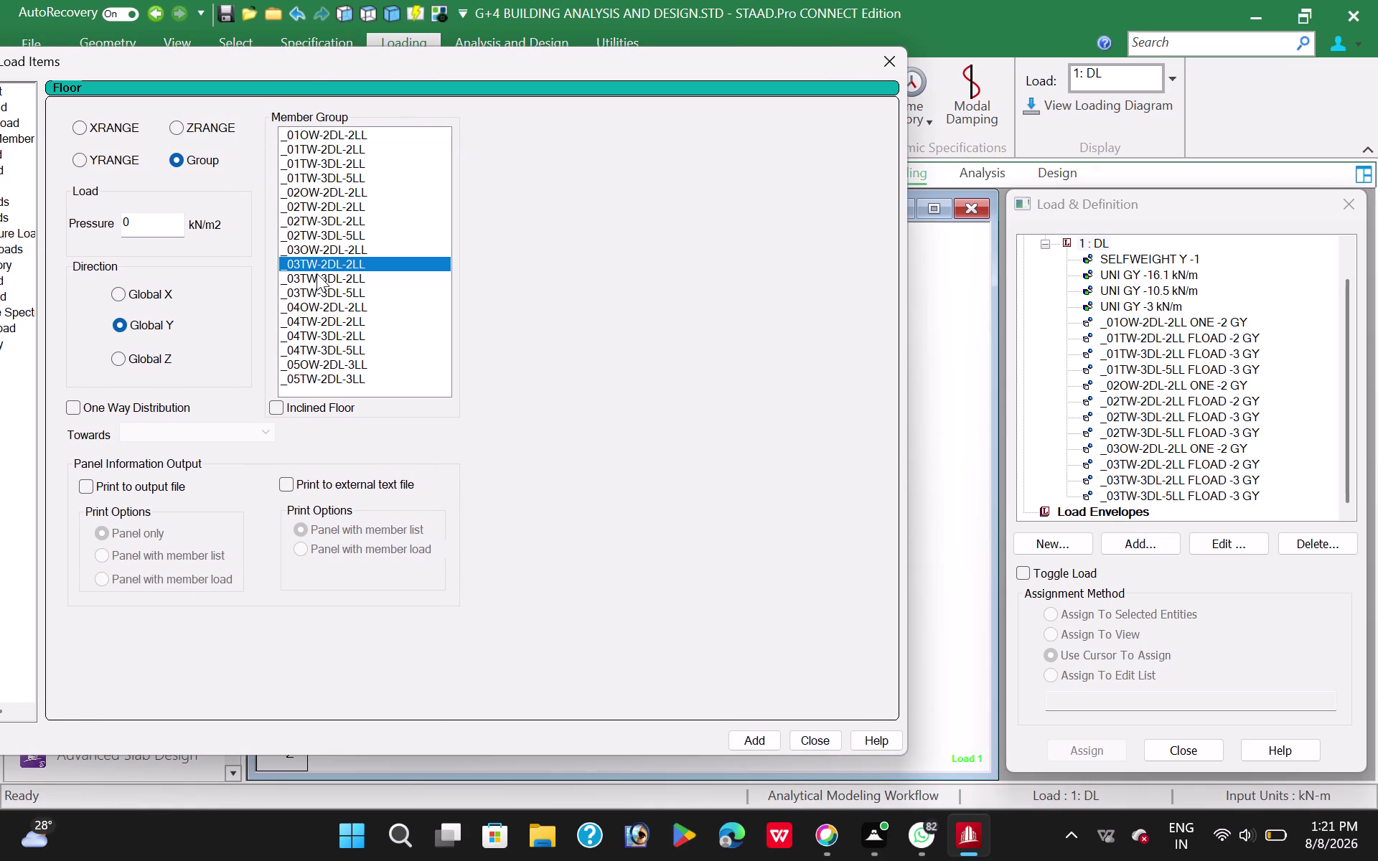
click(312, 247)
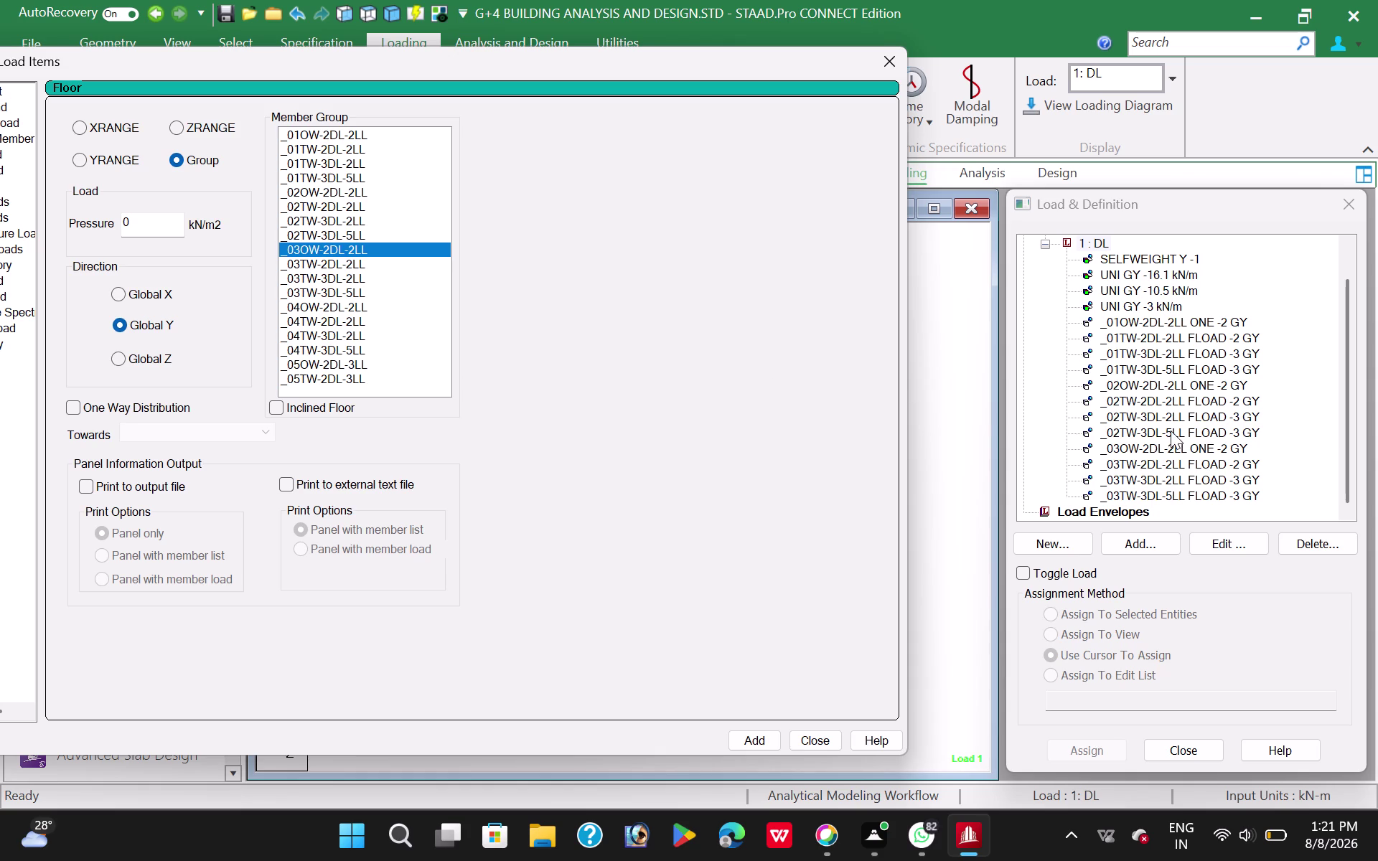
click(317, 307)
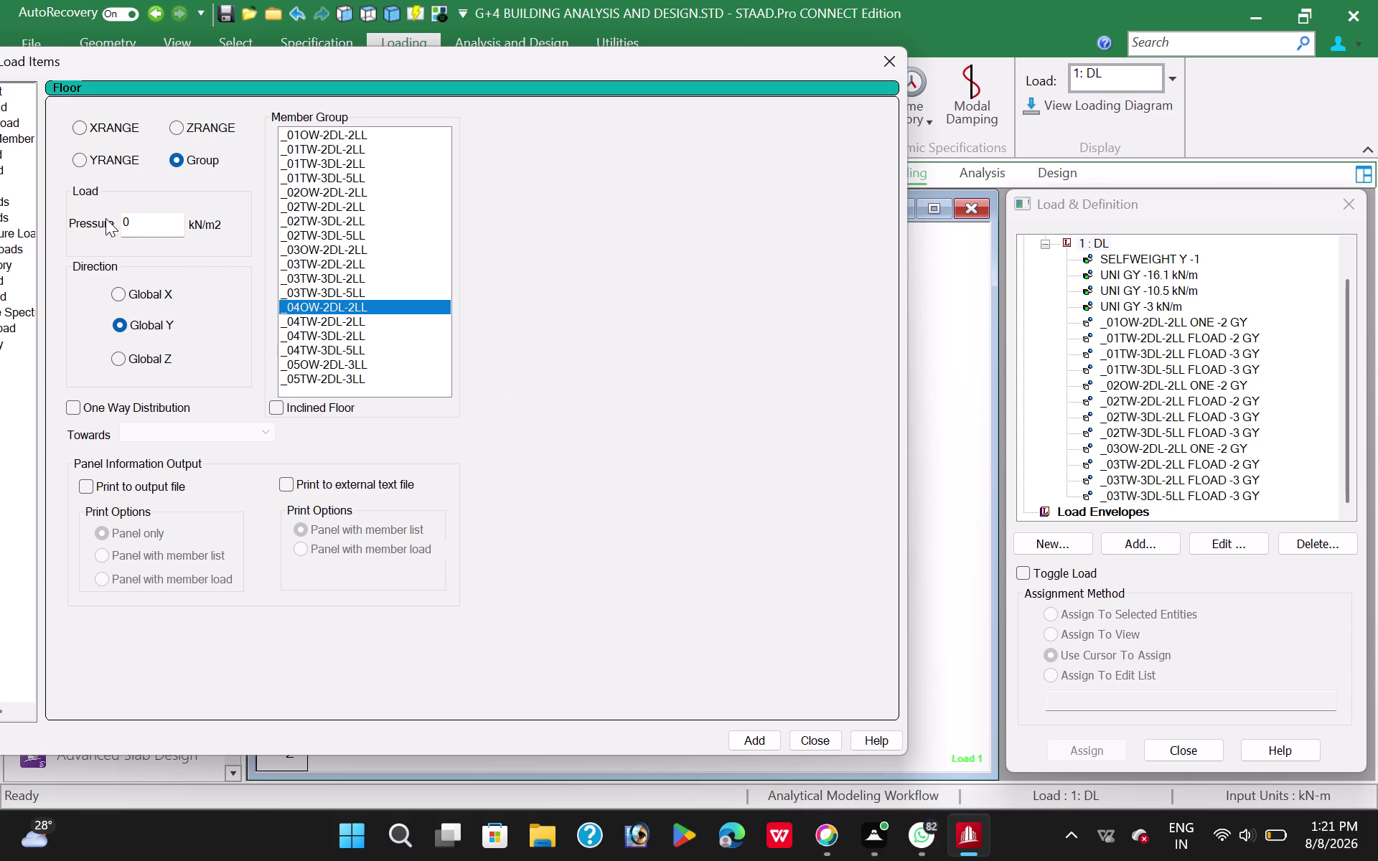
drag(136, 223, 102, 228)
key(minus)
key(2)
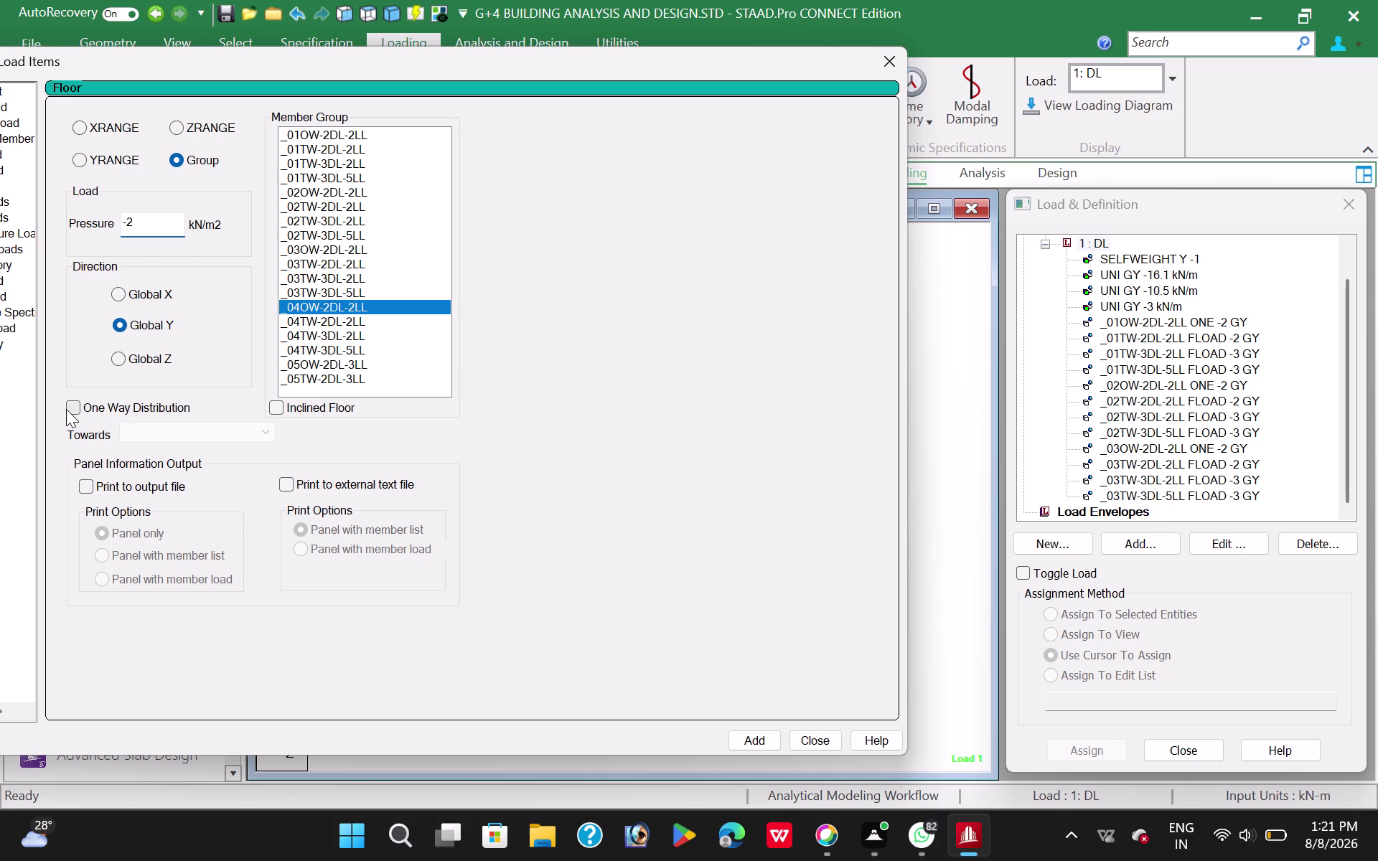
click(65, 409)
click(69, 409)
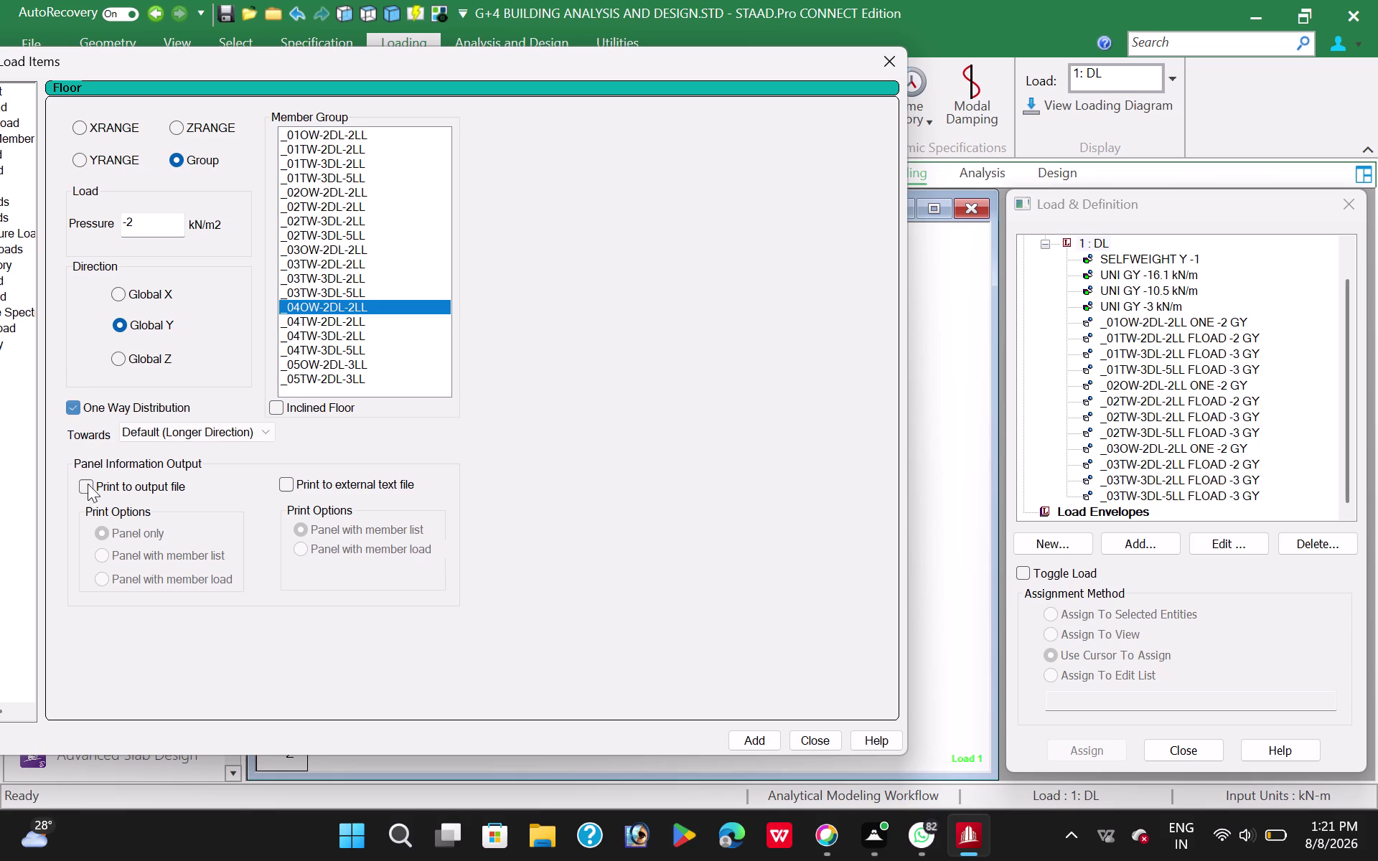
click(758, 749)
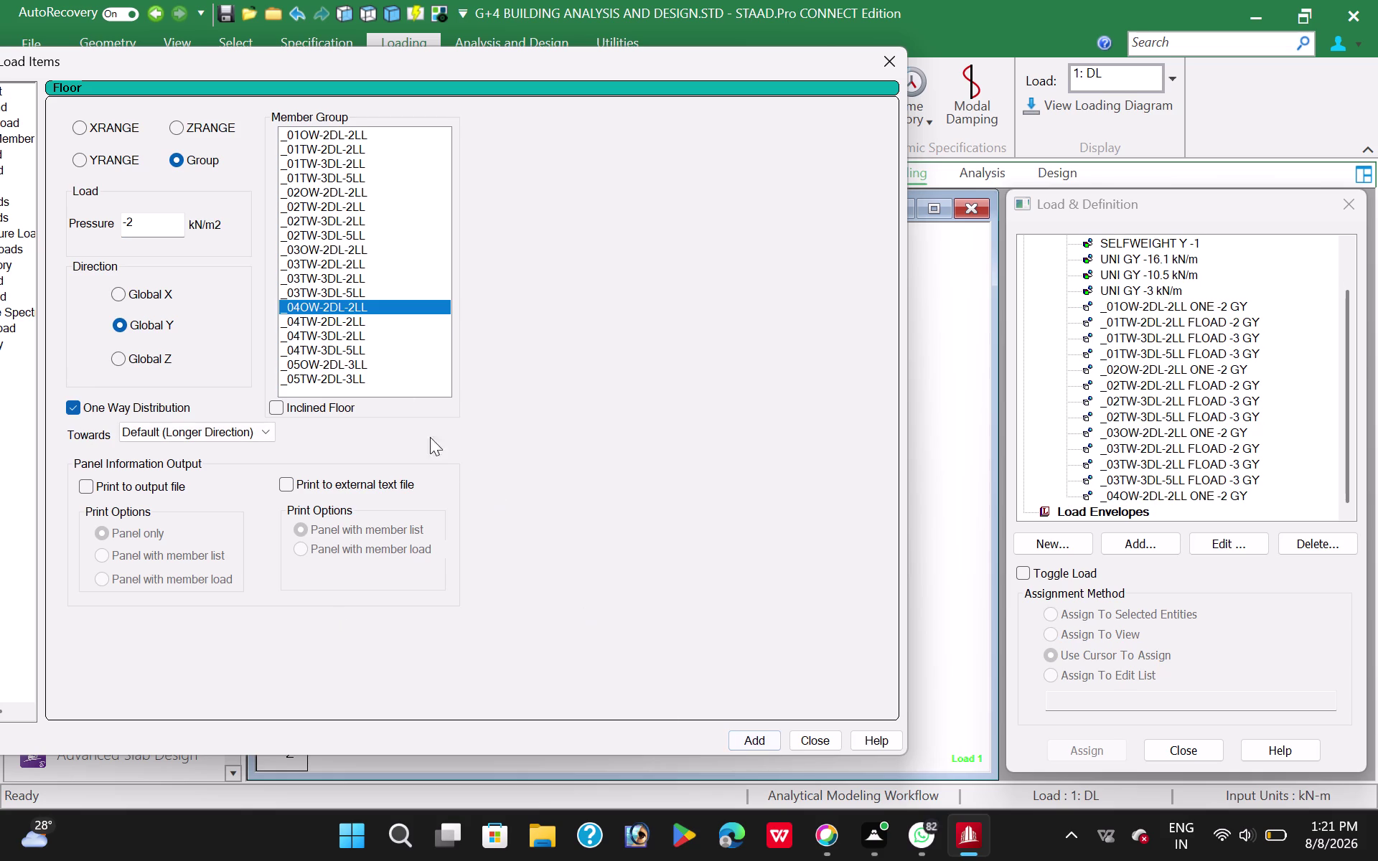
Add two-way floor loads: -2 for _04TW-2DL-2LL, -3 for _04TW-3DL-2LL and _04TW-3DL-5LL.
click(333, 319)
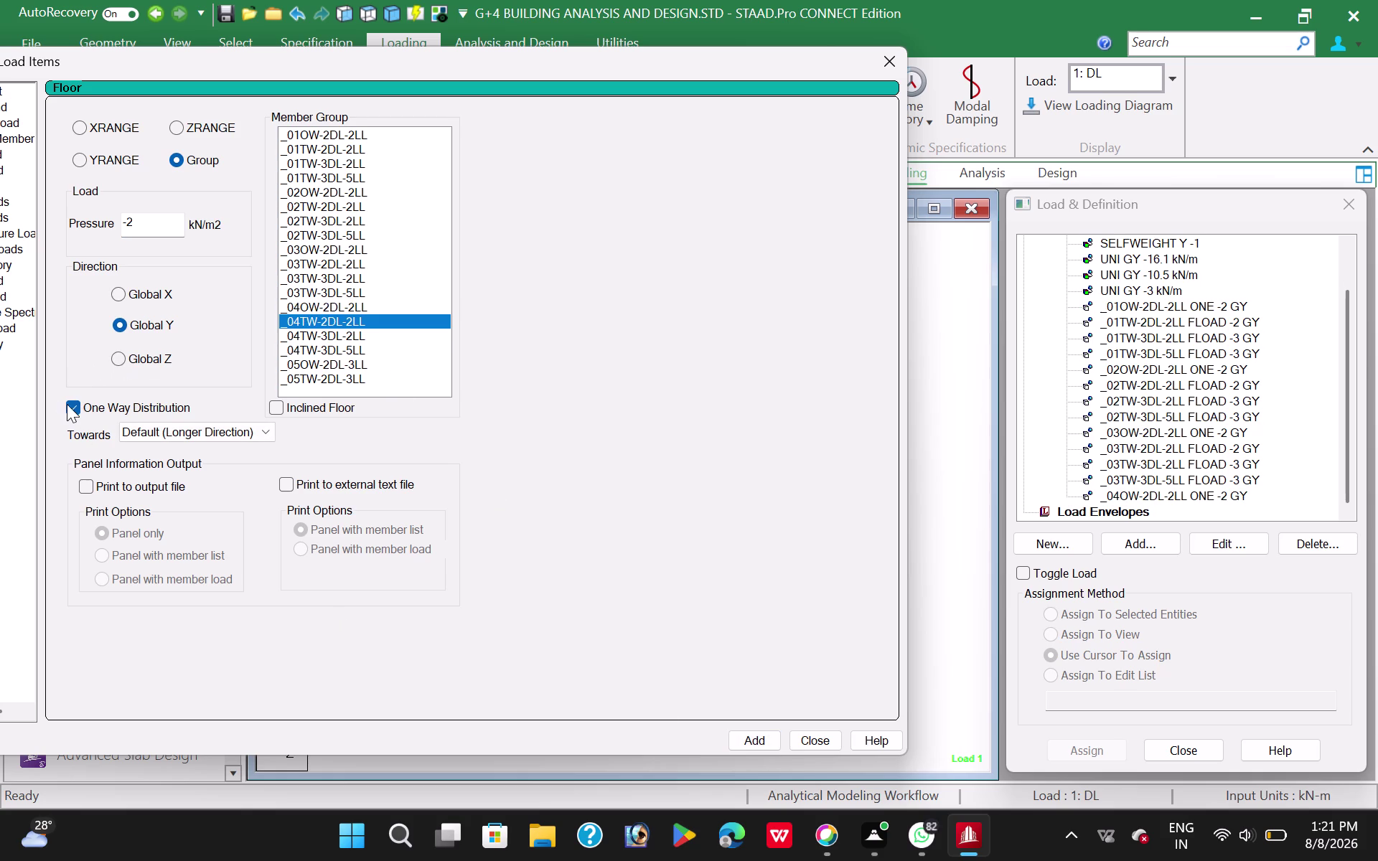
click(66, 404)
click(747, 740)
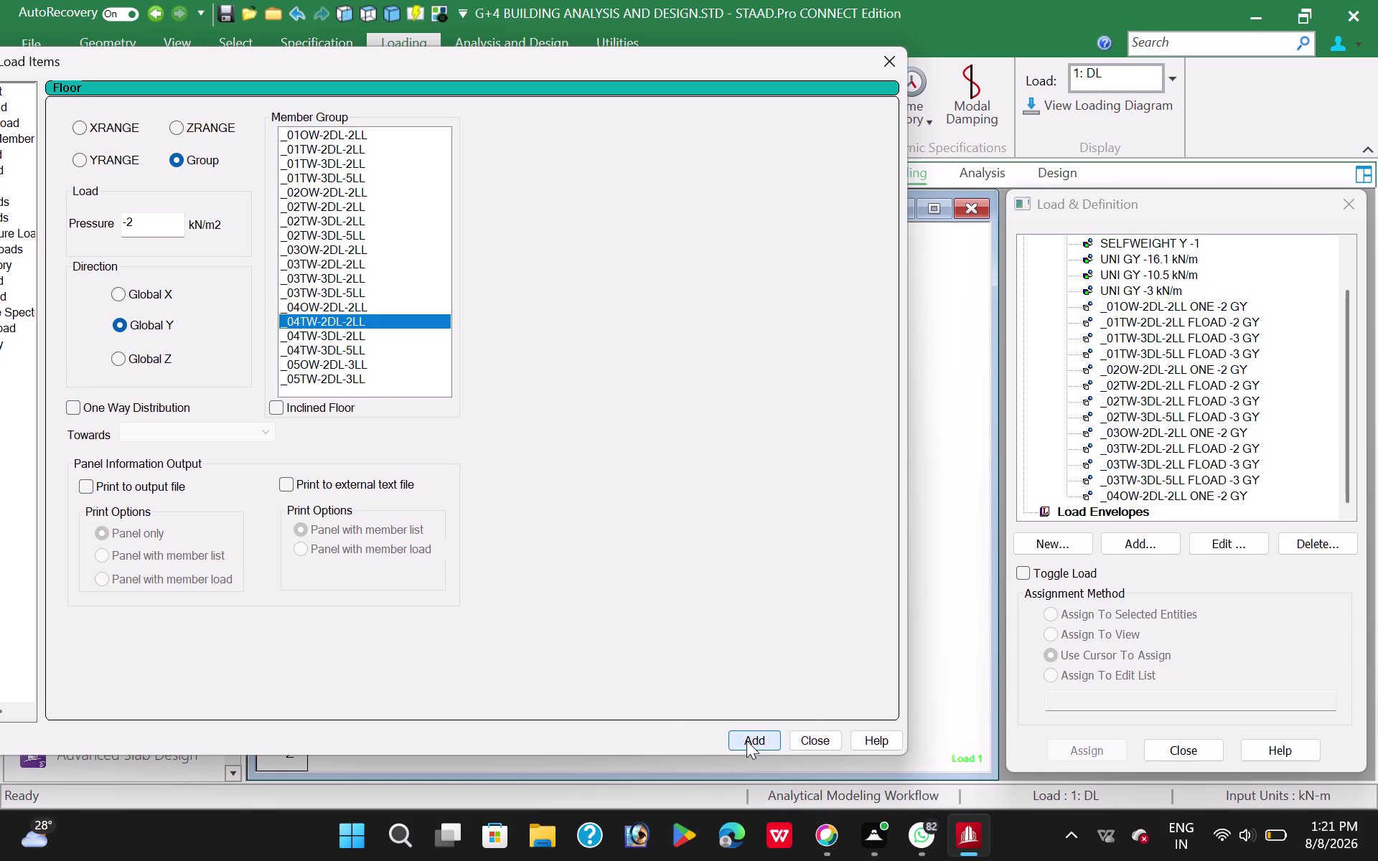
click(327, 339)
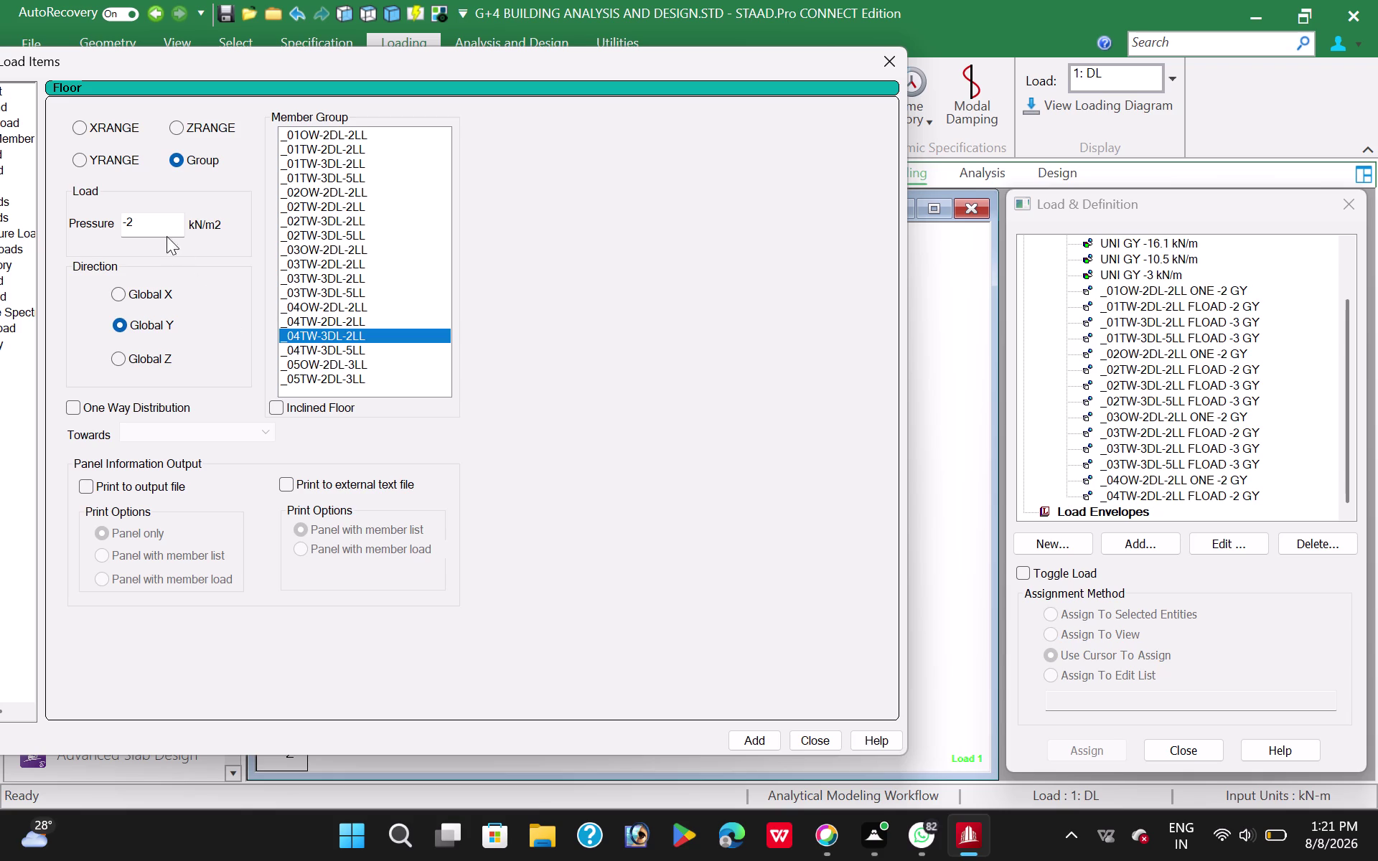
click(140, 222)
key(BackSpace)
key(3)
click(754, 741)
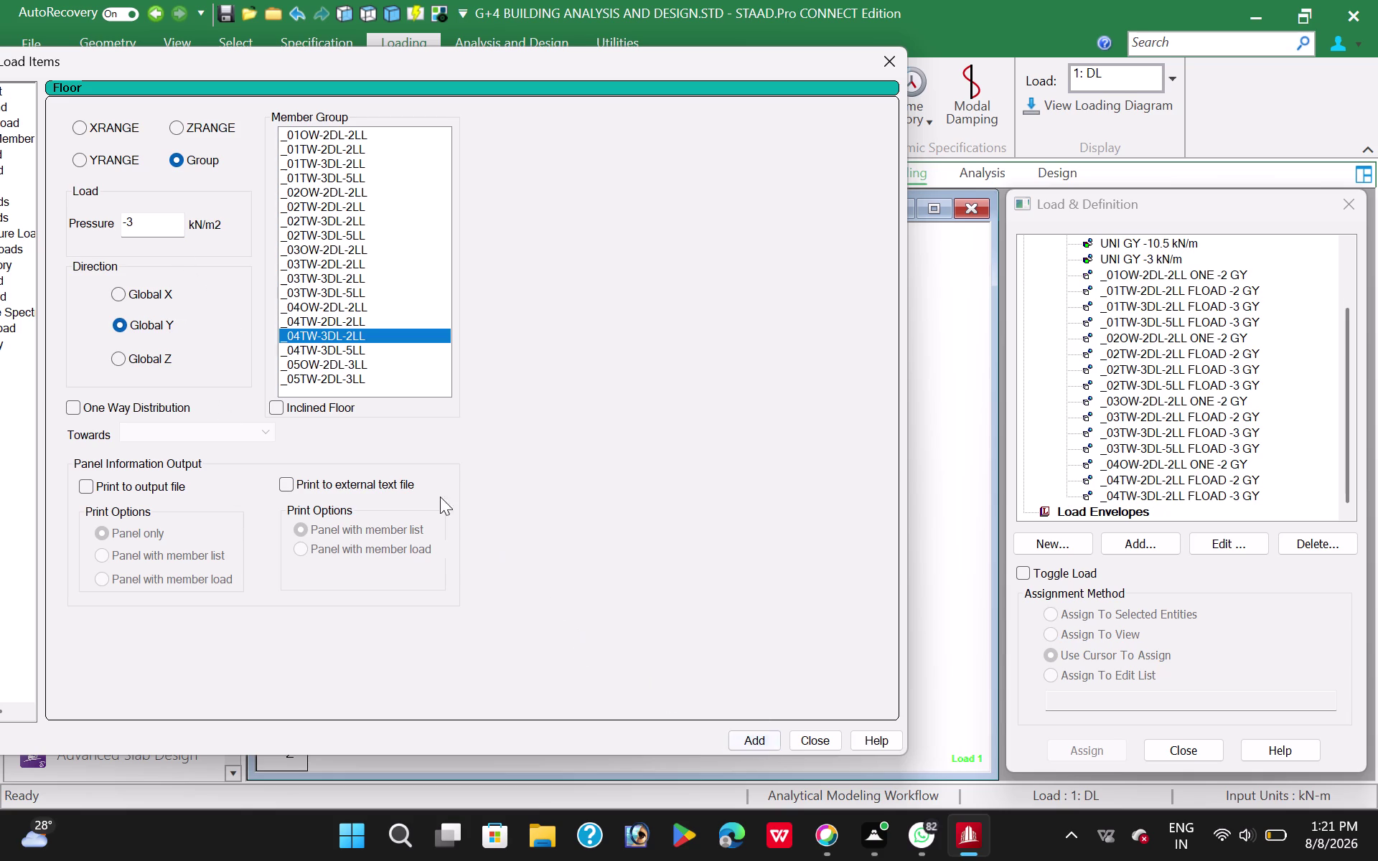
click(334, 348)
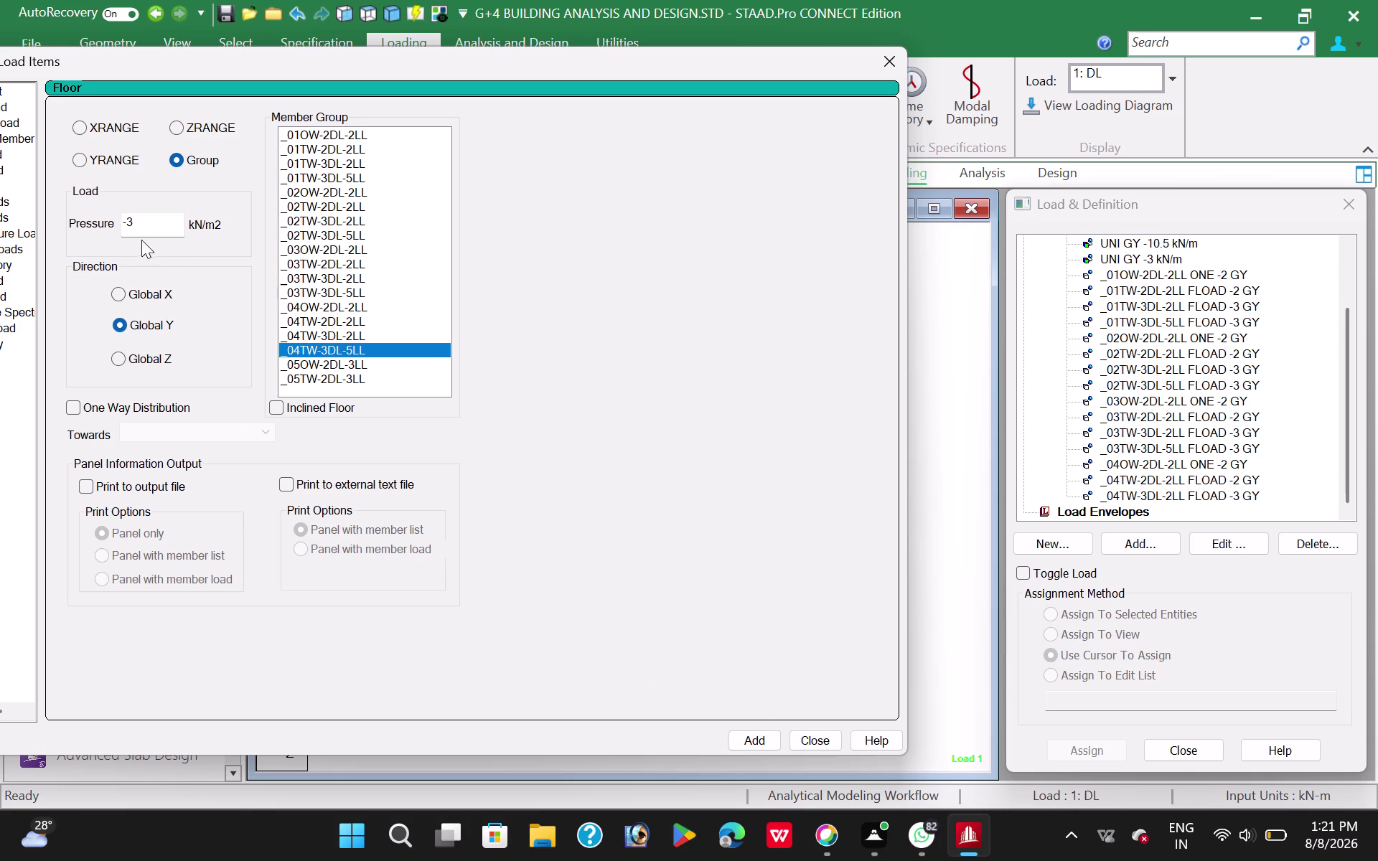
click(752, 738)
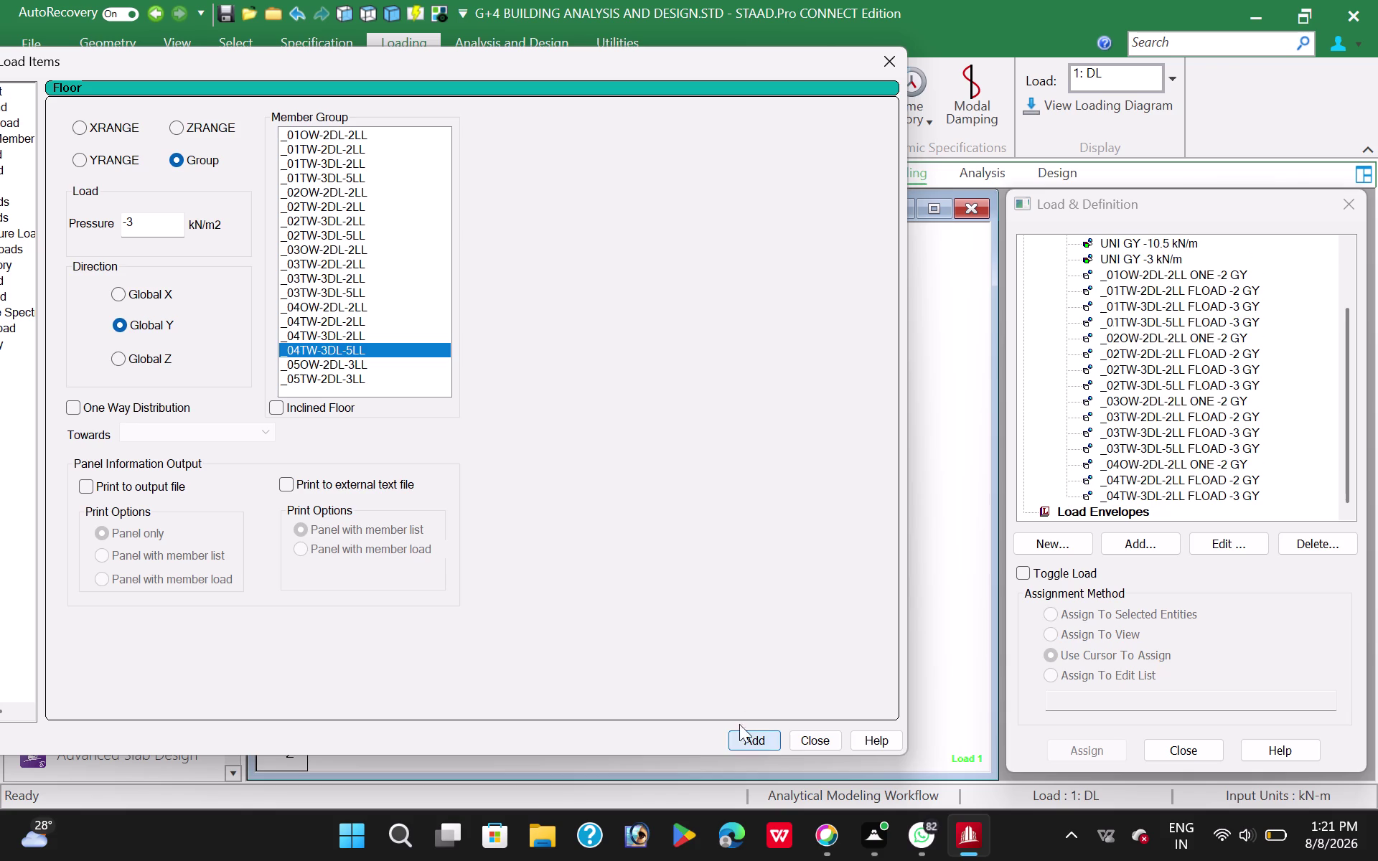
click(326, 366)
Add -2 floor loads for _05OW-2DL-3LL (one-way) and _05TW-2DL-3LL, then close.
click(137, 215)
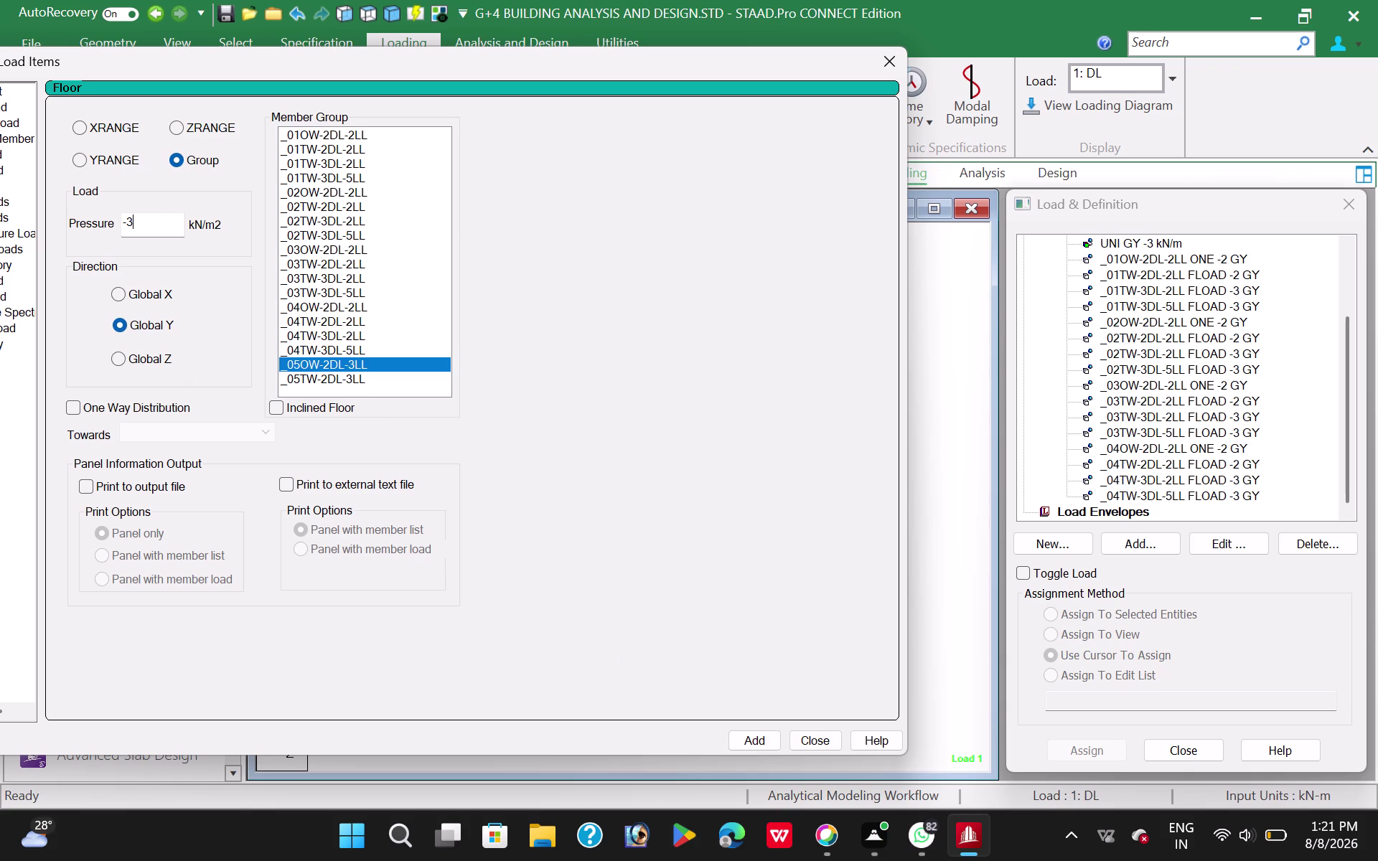
key(BackSpace)
key(2)
click(74, 403)
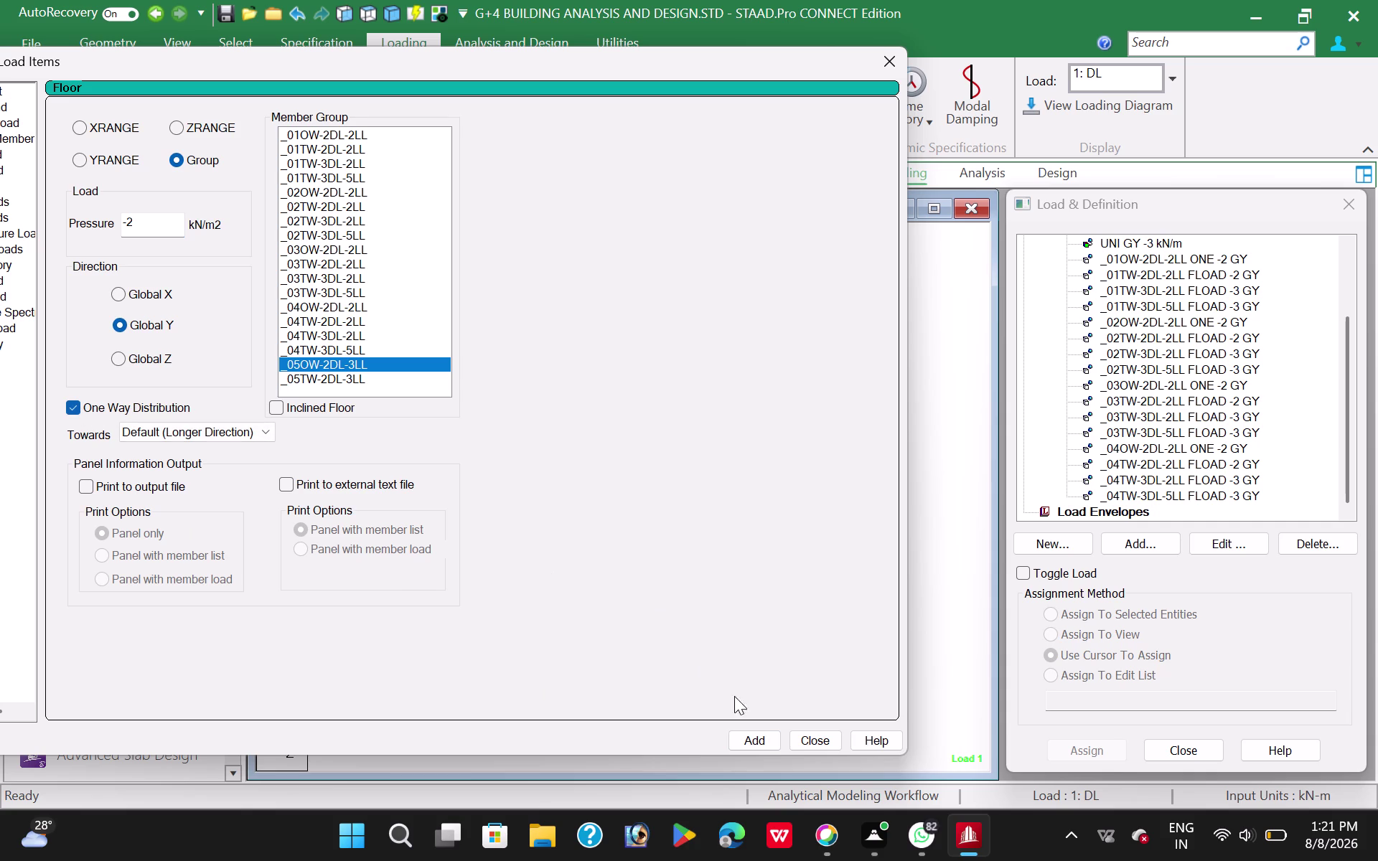
click(753, 739)
click(327, 375)
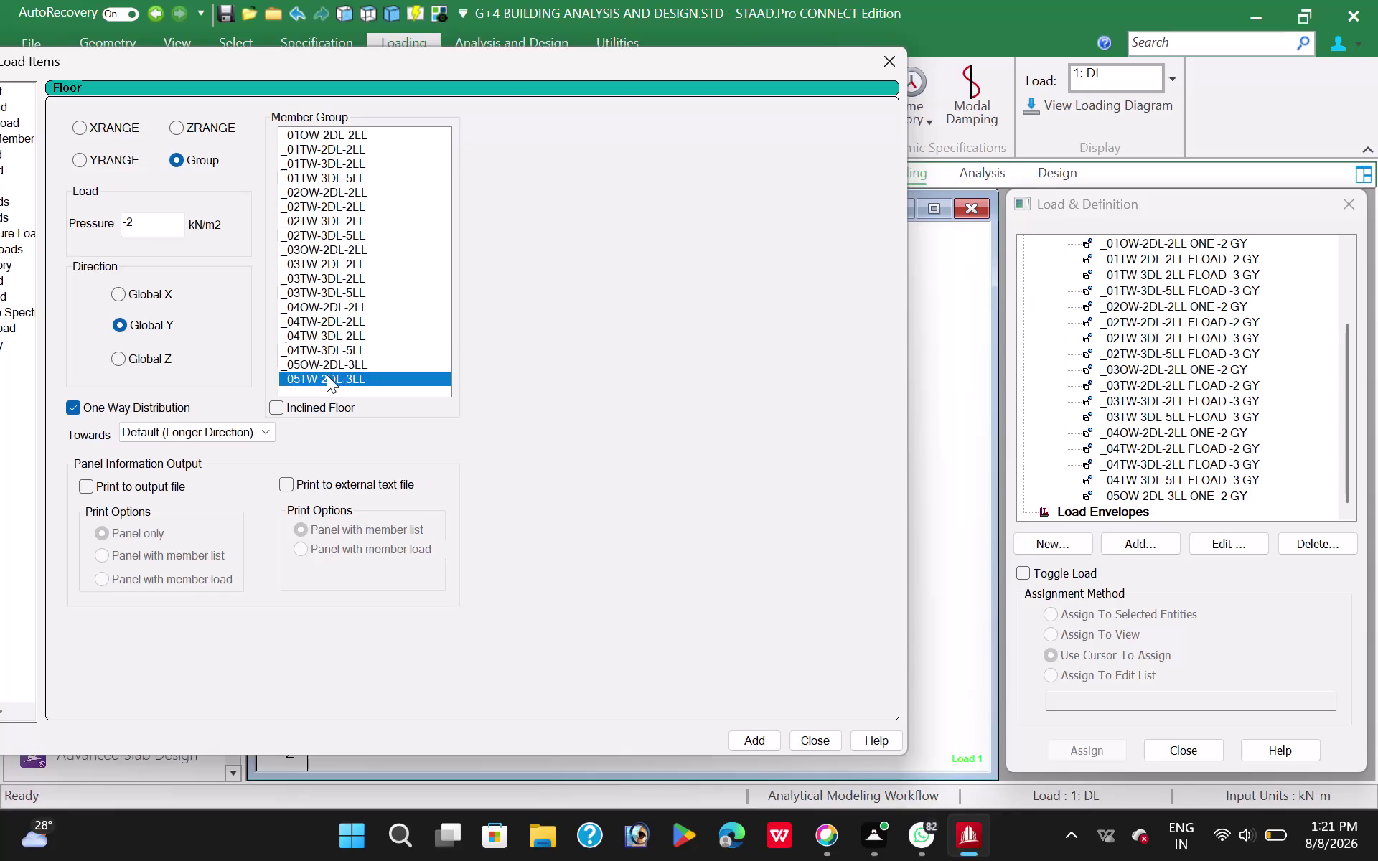
click(70, 407)
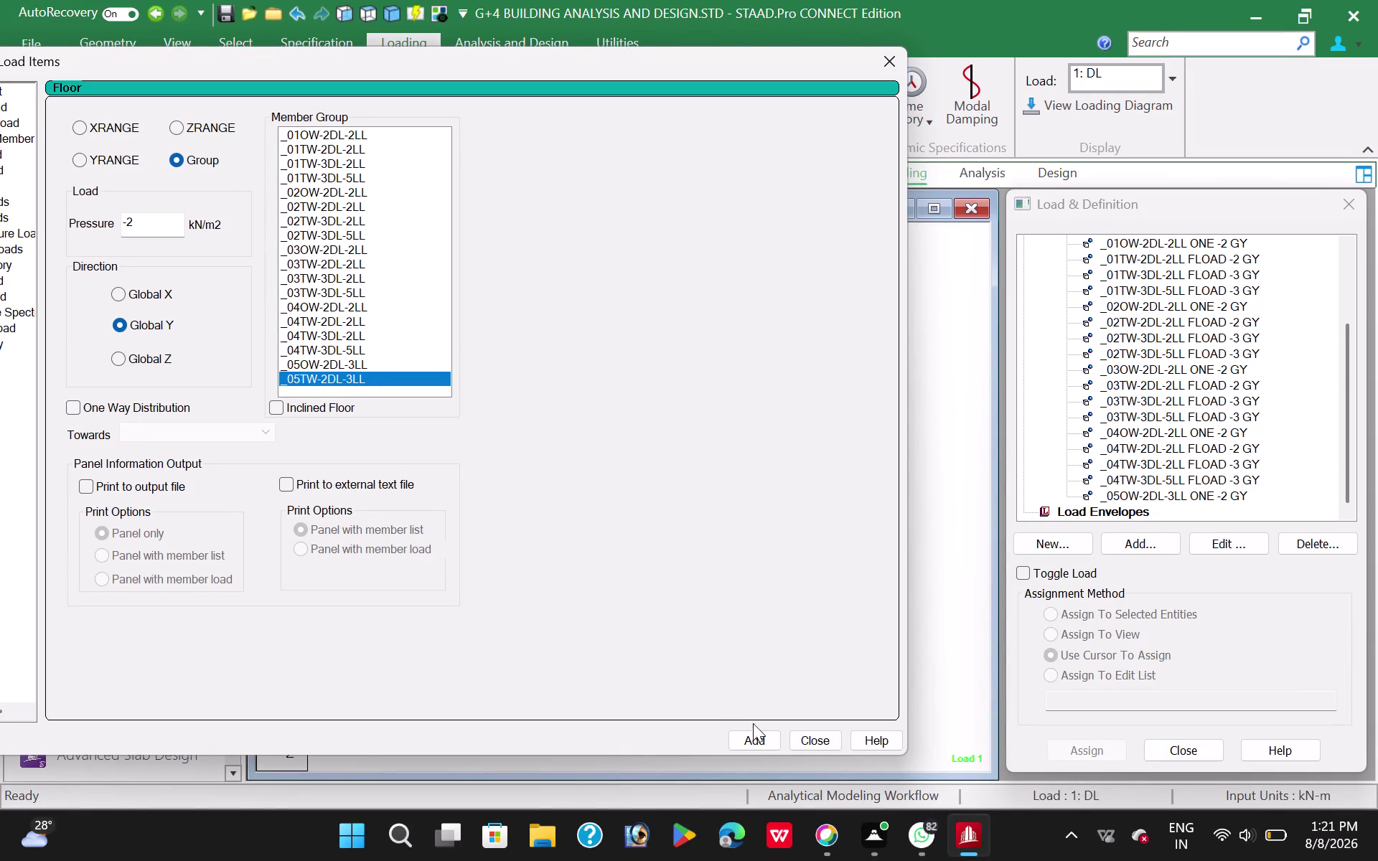
click(756, 734)
click(807, 743)
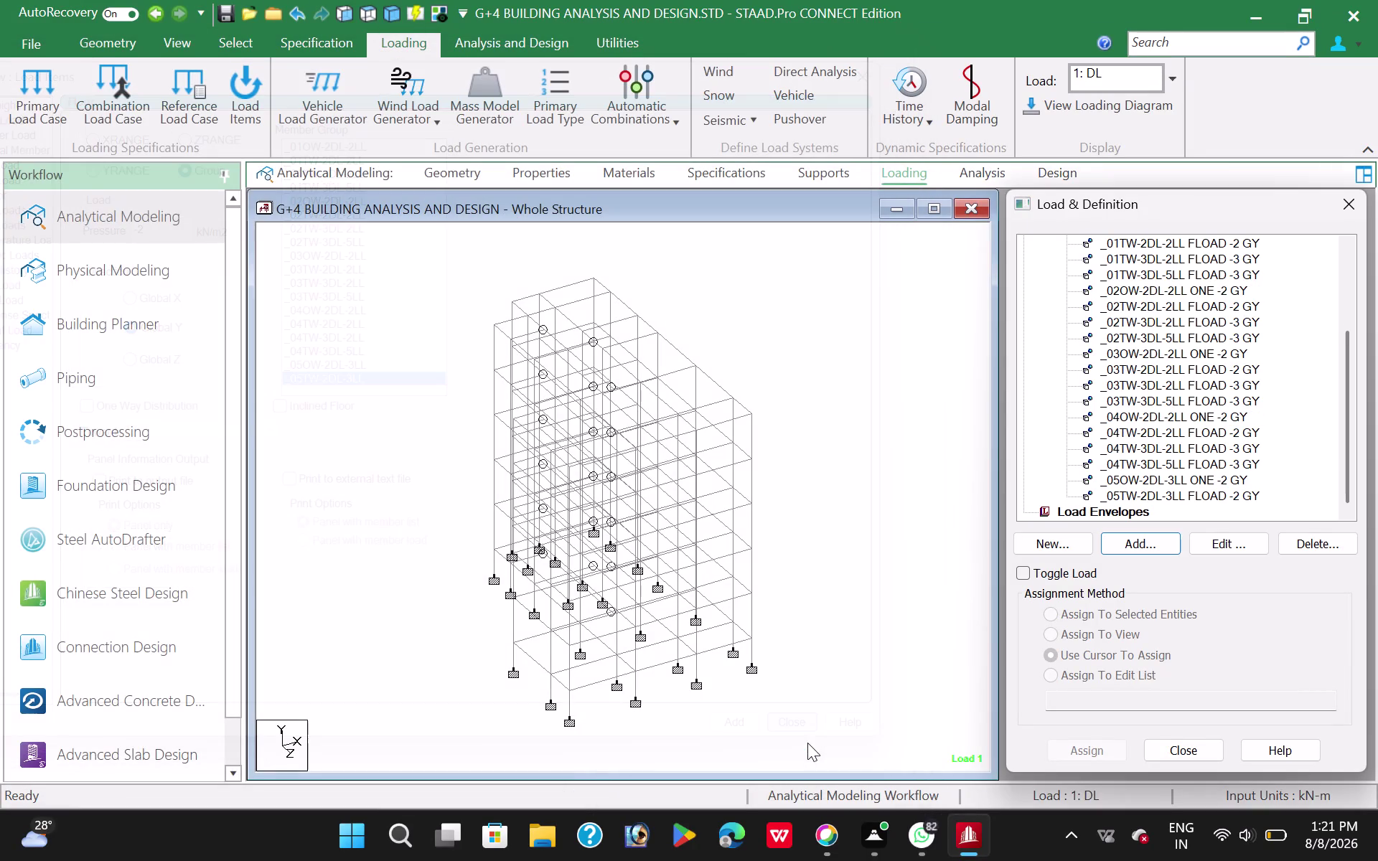
Select Load Cases Details in the Load & Definition tree.
scroll(down, 3)
scroll(down, 3)
scroll(up, 3)
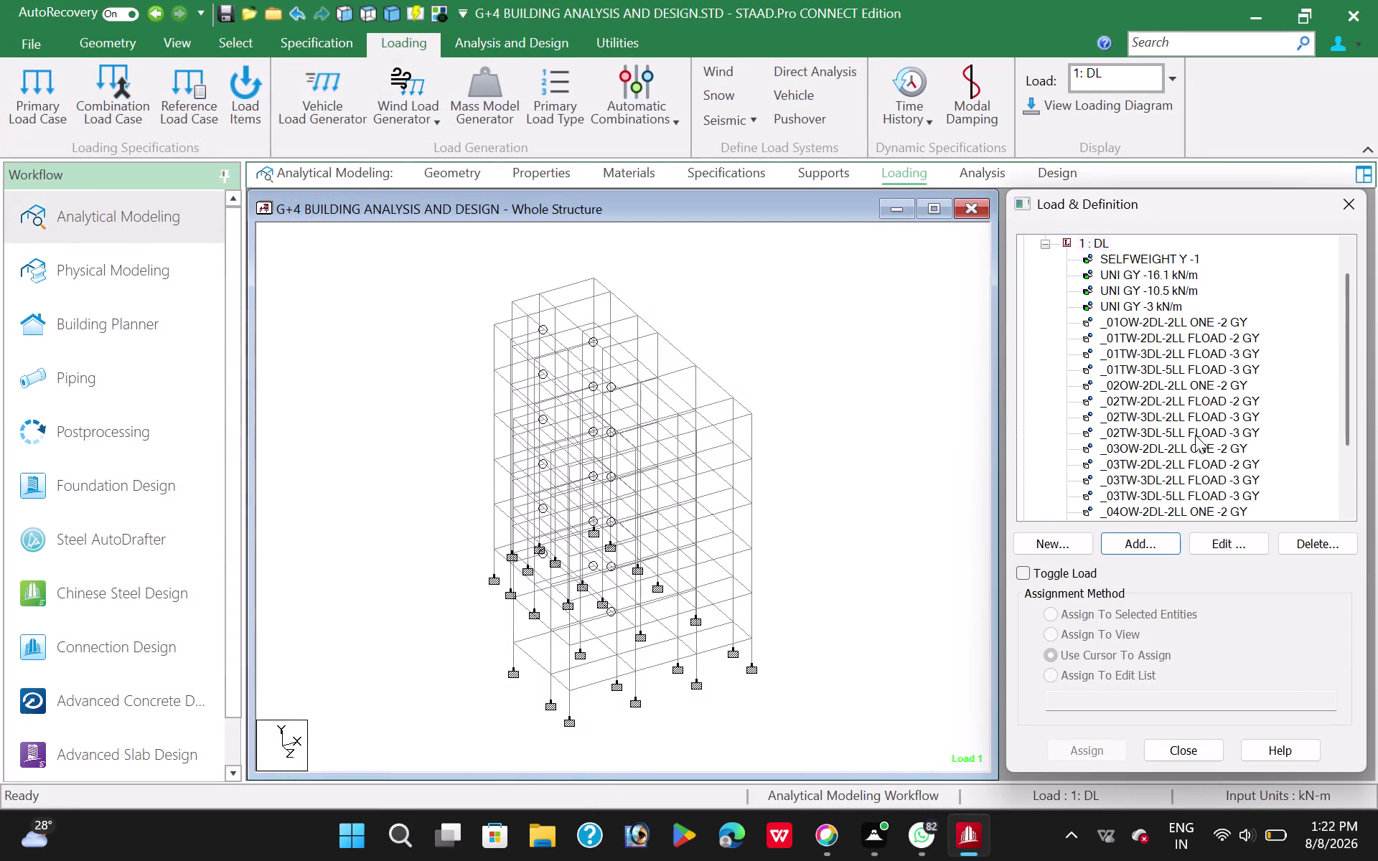
scroll(up, 3)
scroll(down, 3)
scroll(down, 3)
scroll(up, 3)
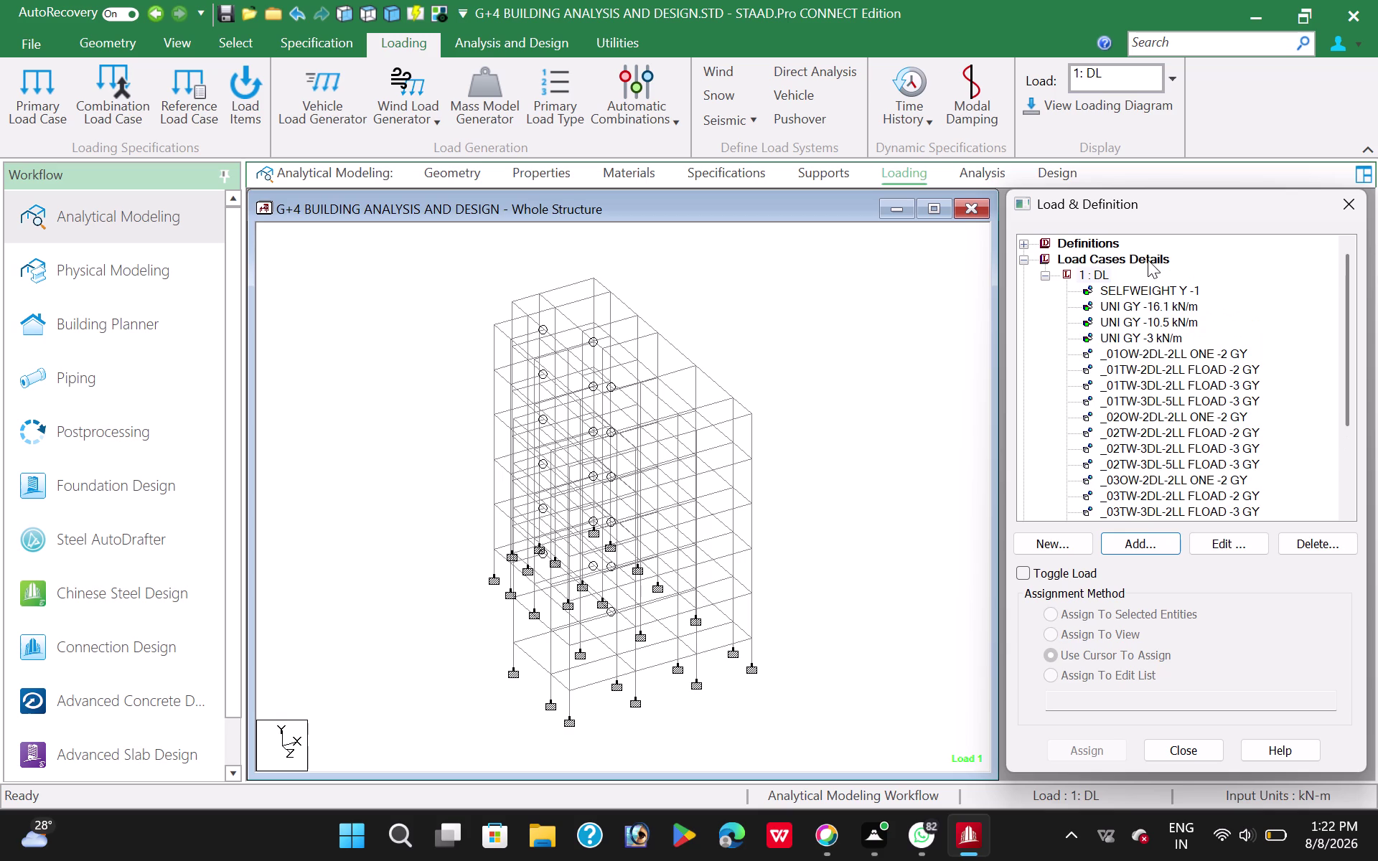
click(1147, 260)
click(1150, 537)
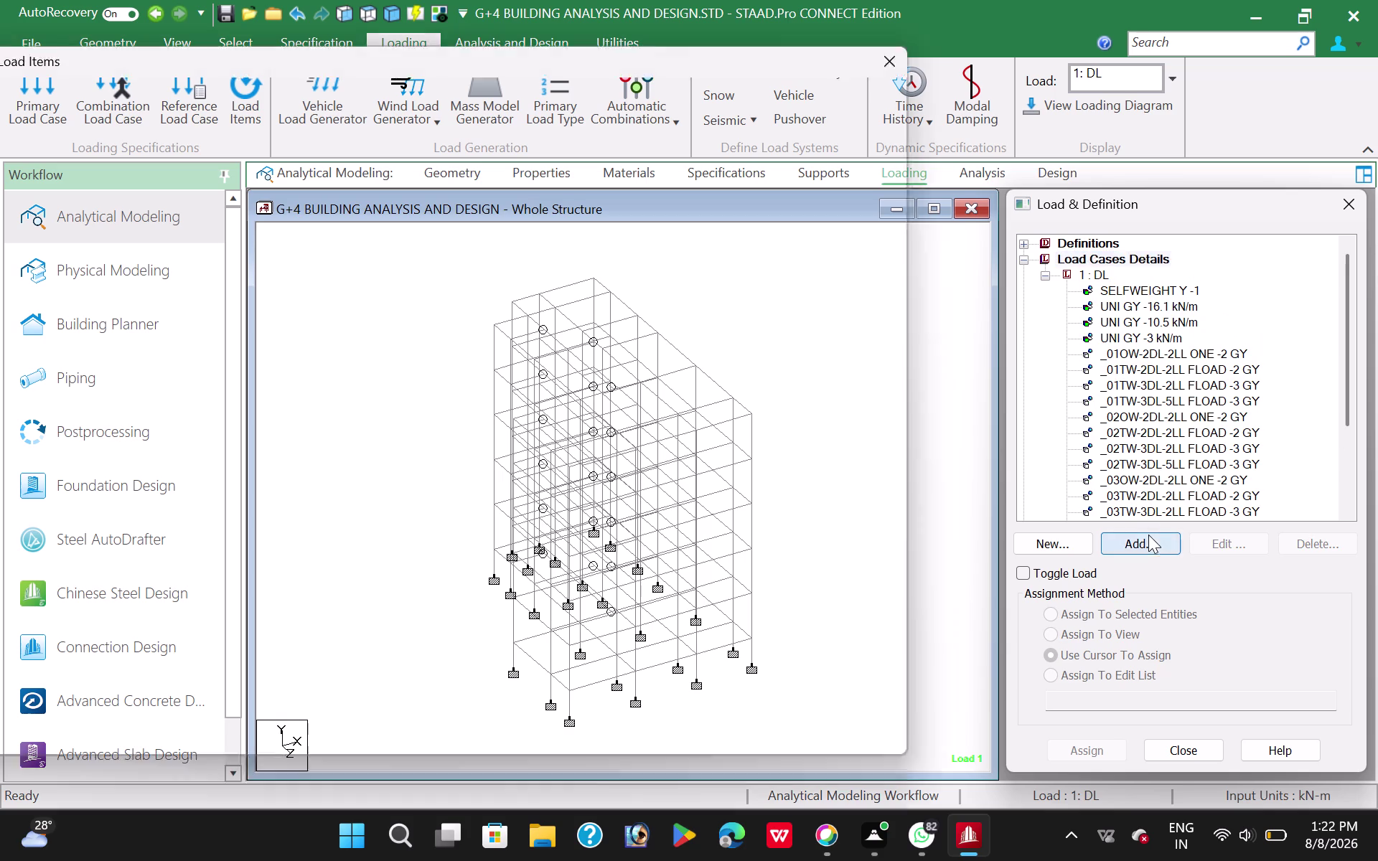
Add load case 2 of Live type titled LL and select it.
click(865, 304)
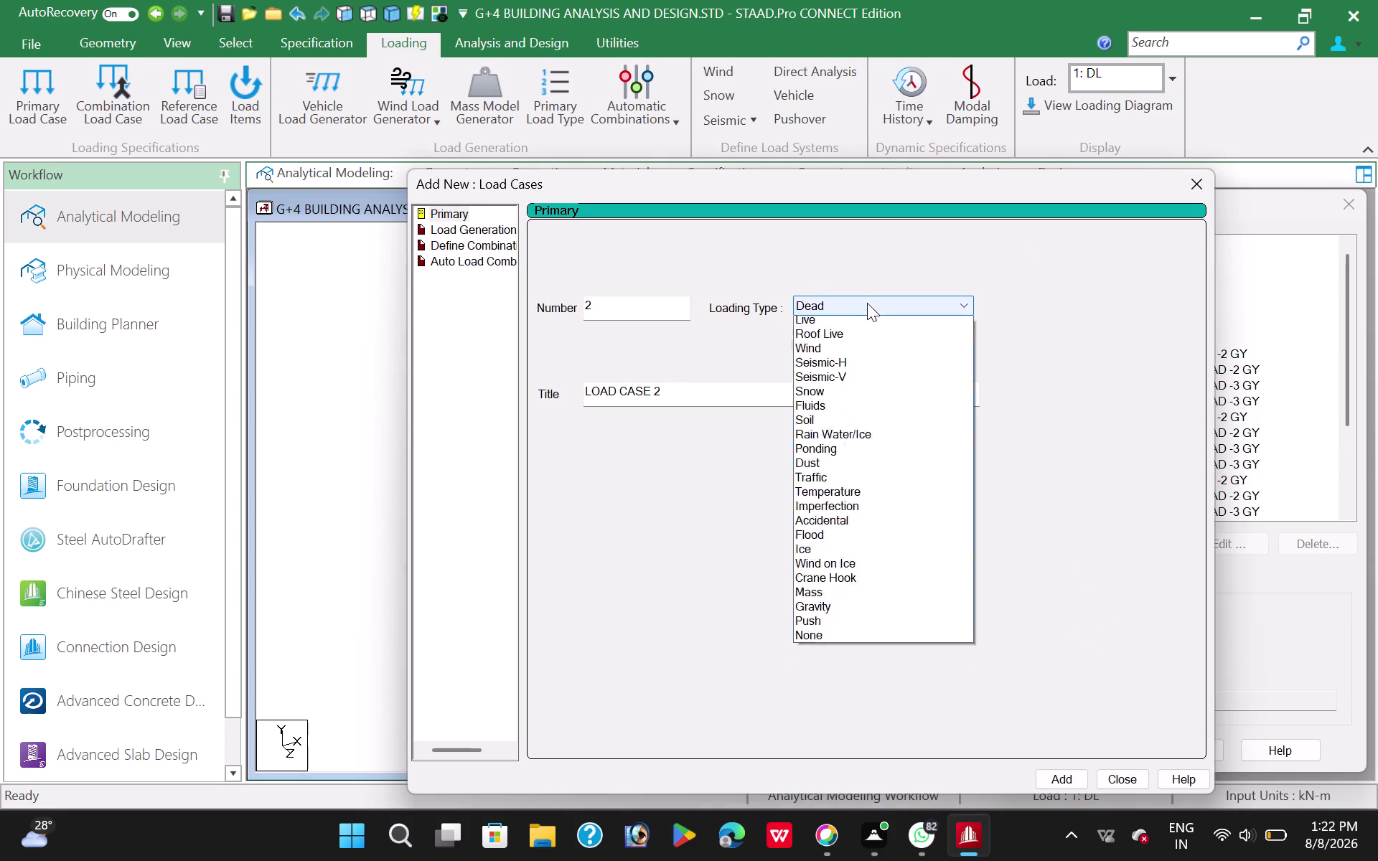
click(846, 339)
drag(700, 394, 496, 440)
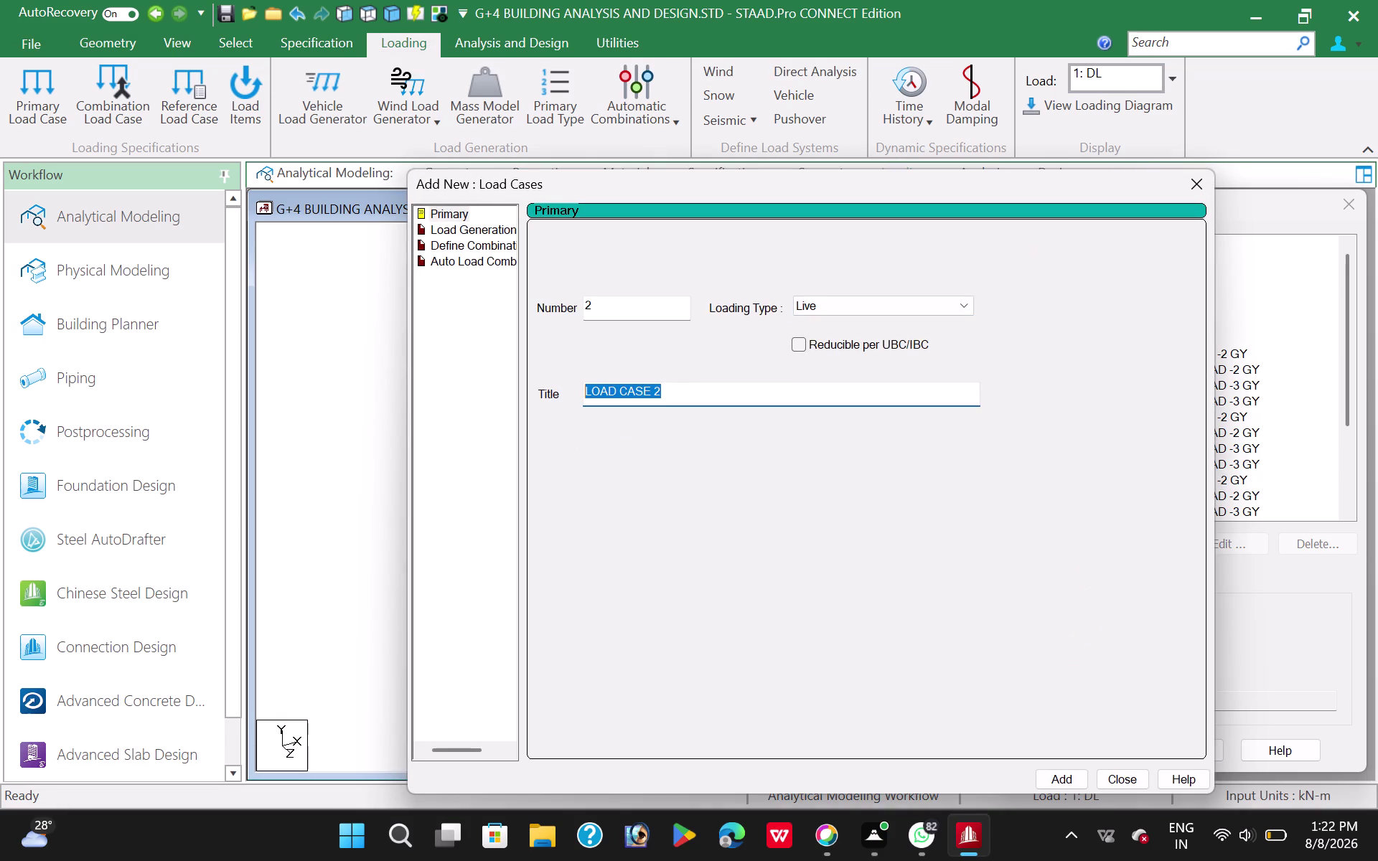
key(l)
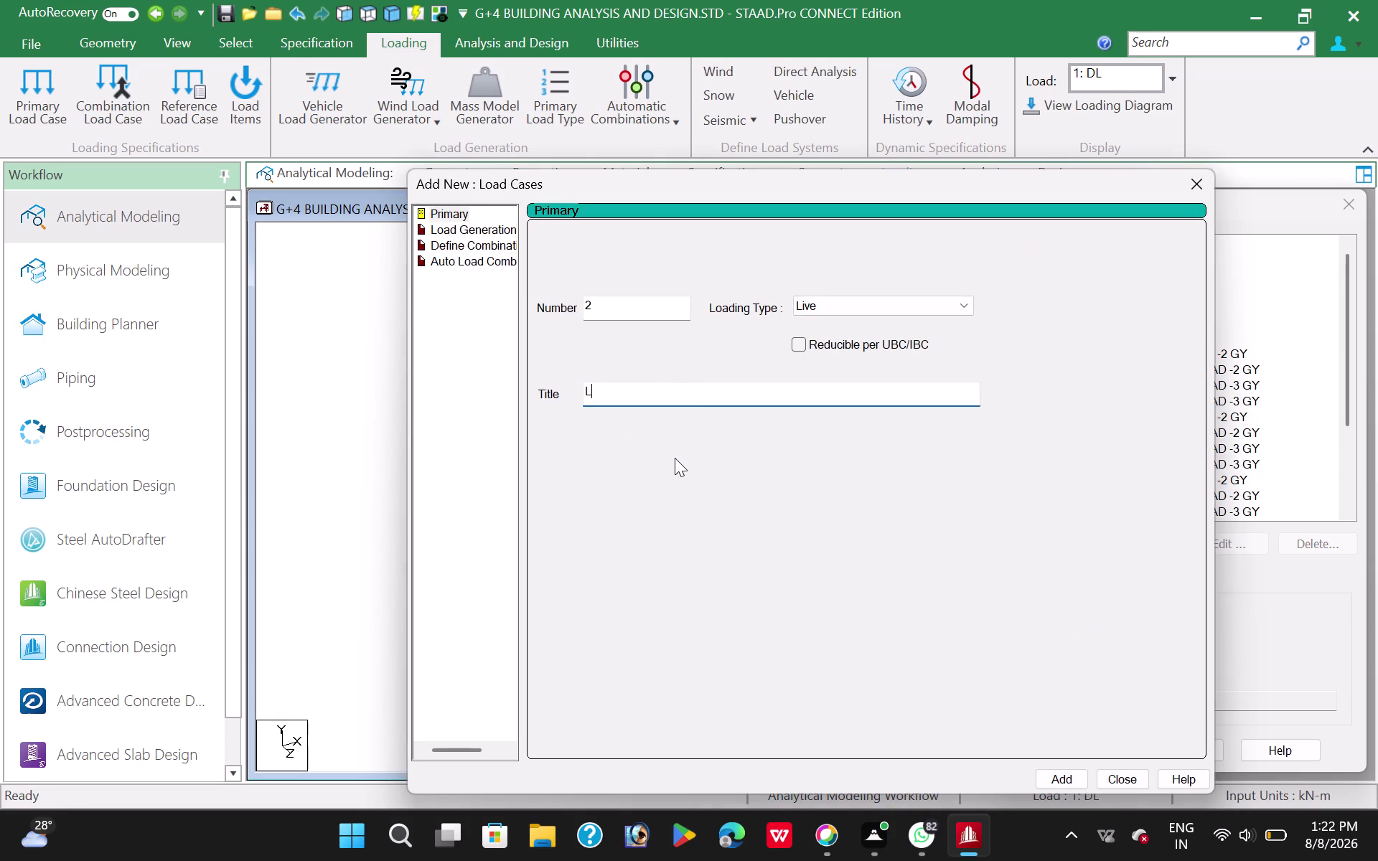
key(l)
click(1063, 782)
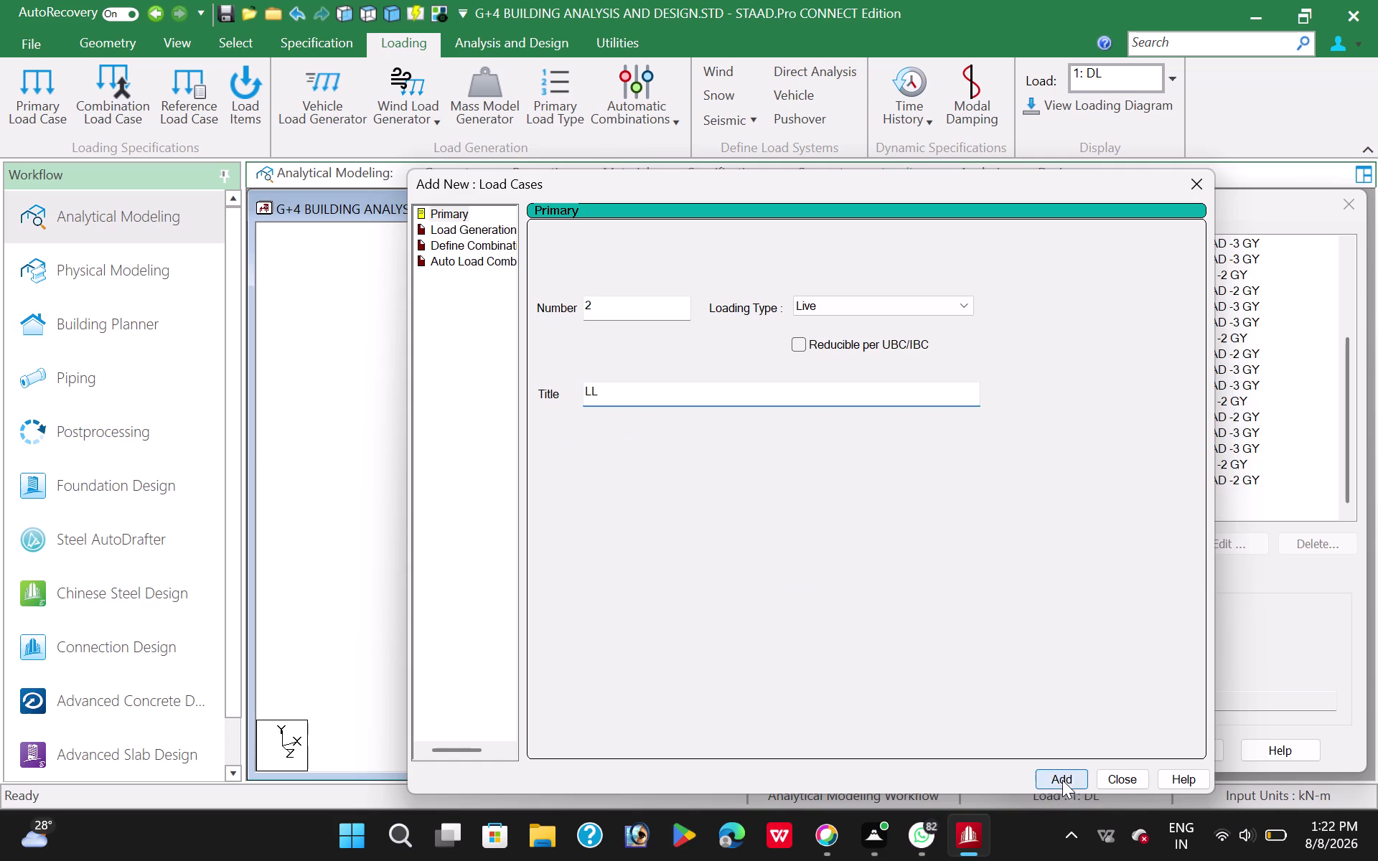
click(1105, 778)
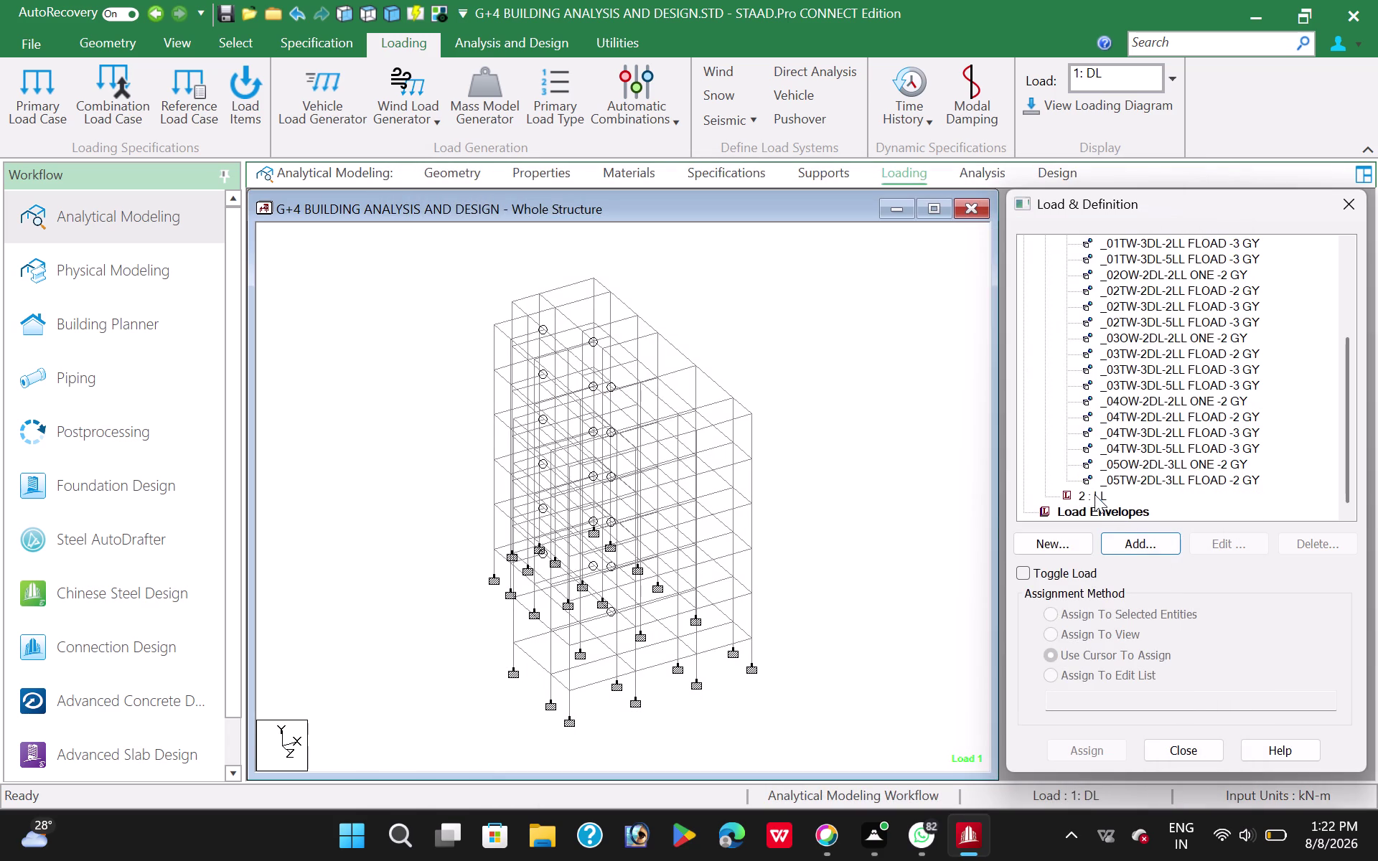
click(1095, 495)
Add a one-way -2 kN/m2 floor load on member group _01OW-2DL-2LL.
click(1123, 551)
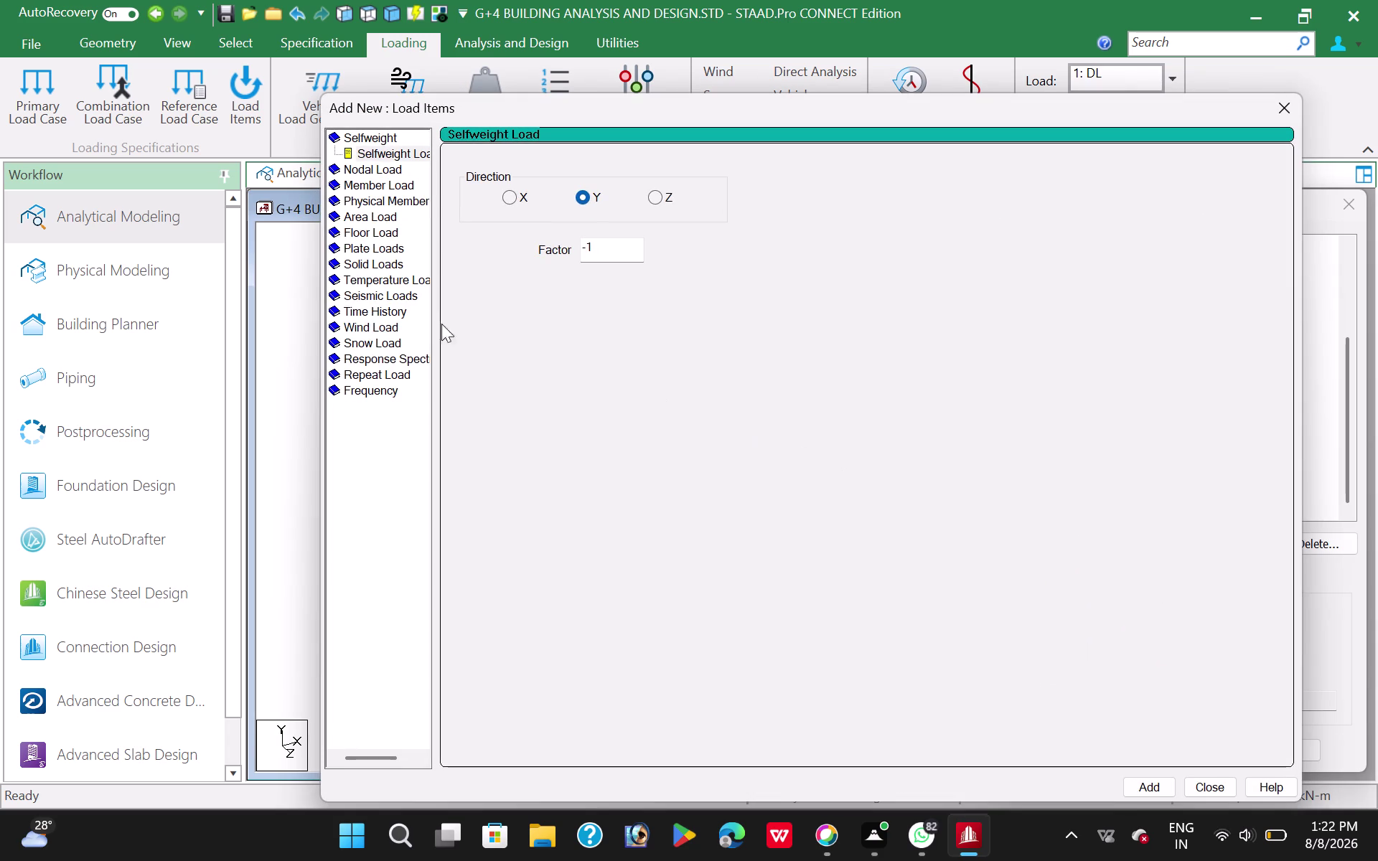
click(356, 237)
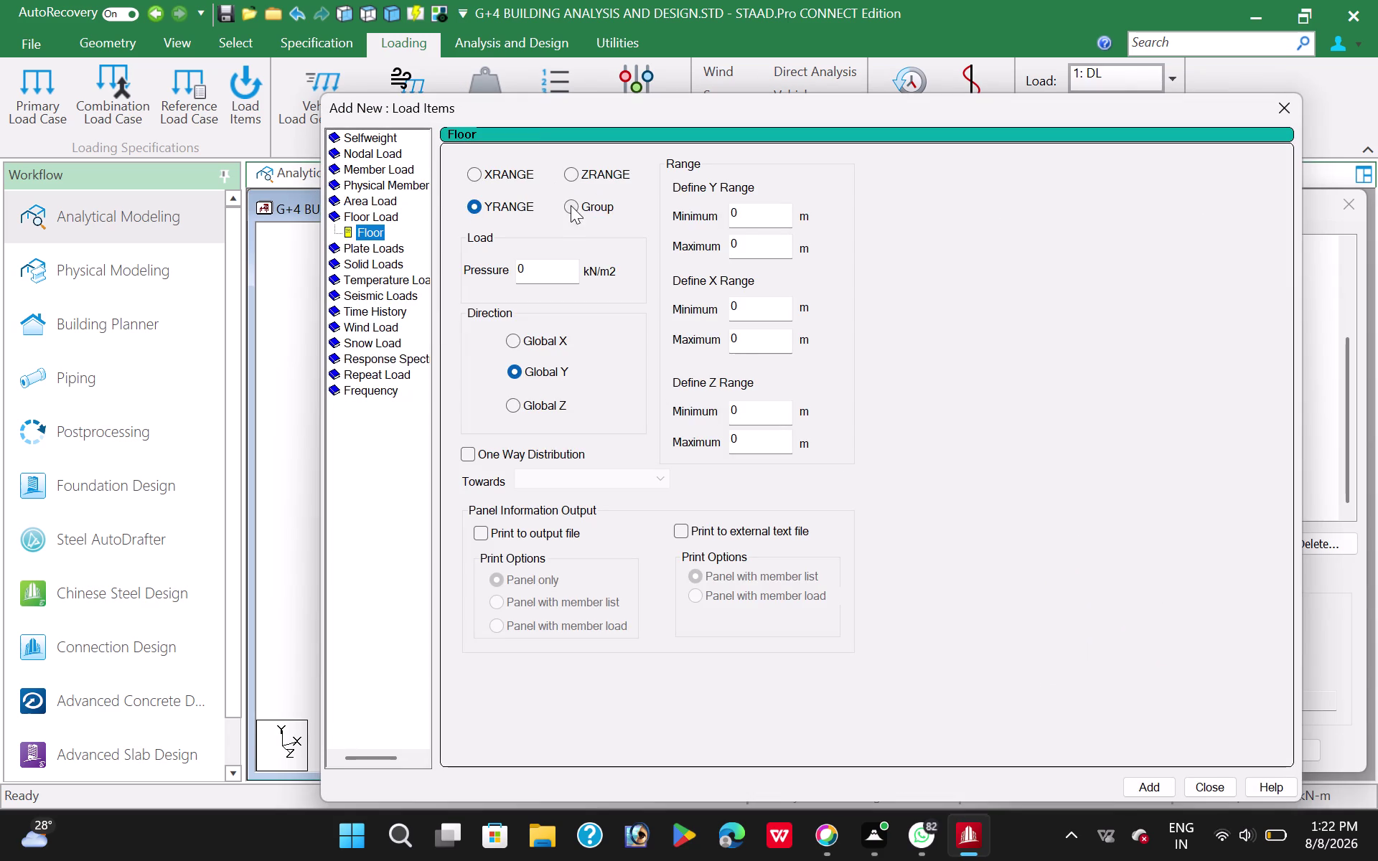
click(570, 203)
drag(514, 271, 501, 271)
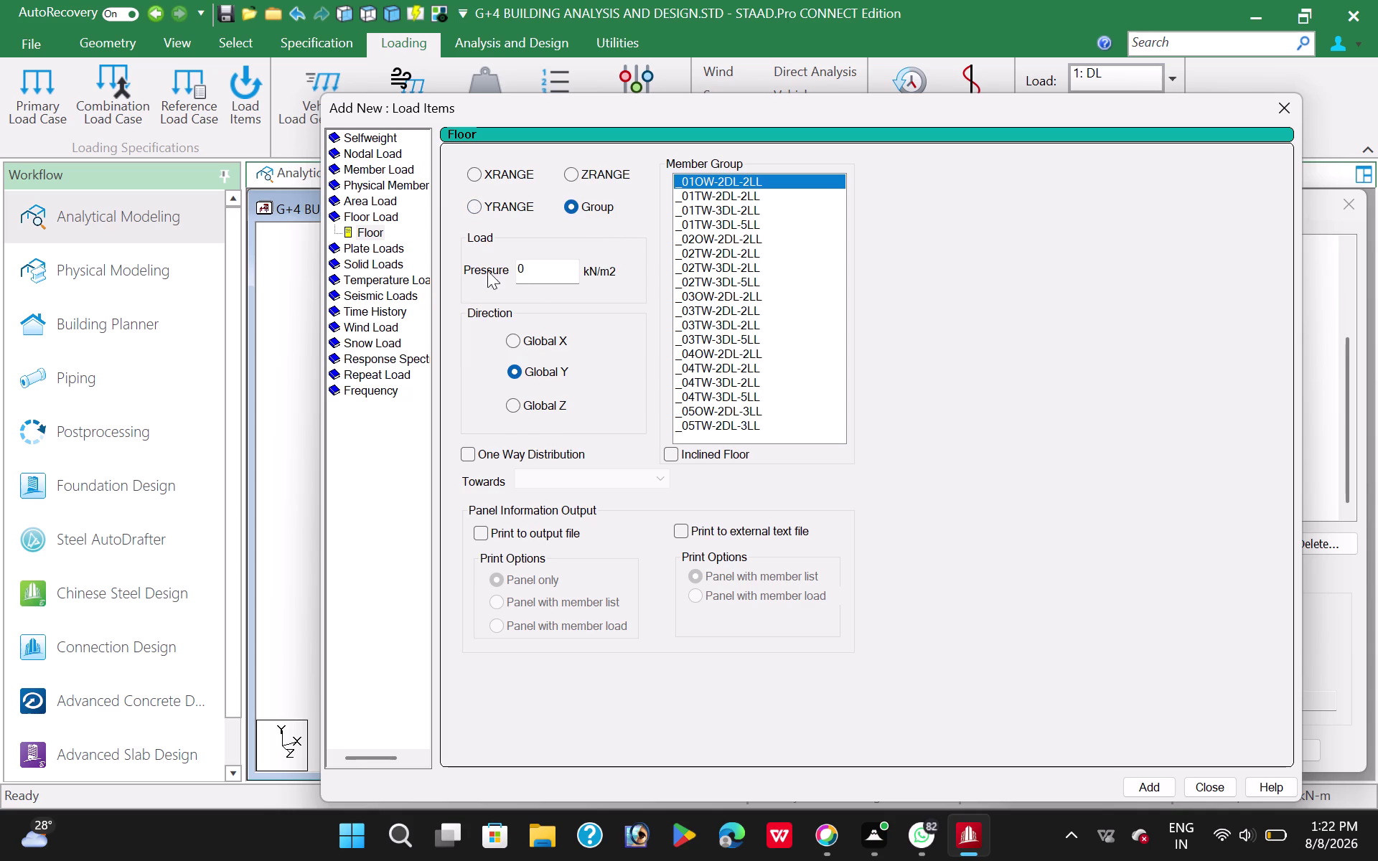
drag(501, 270, 476, 271)
drag(540, 266, 478, 272)
key(minus)
key(2)
click(469, 455)
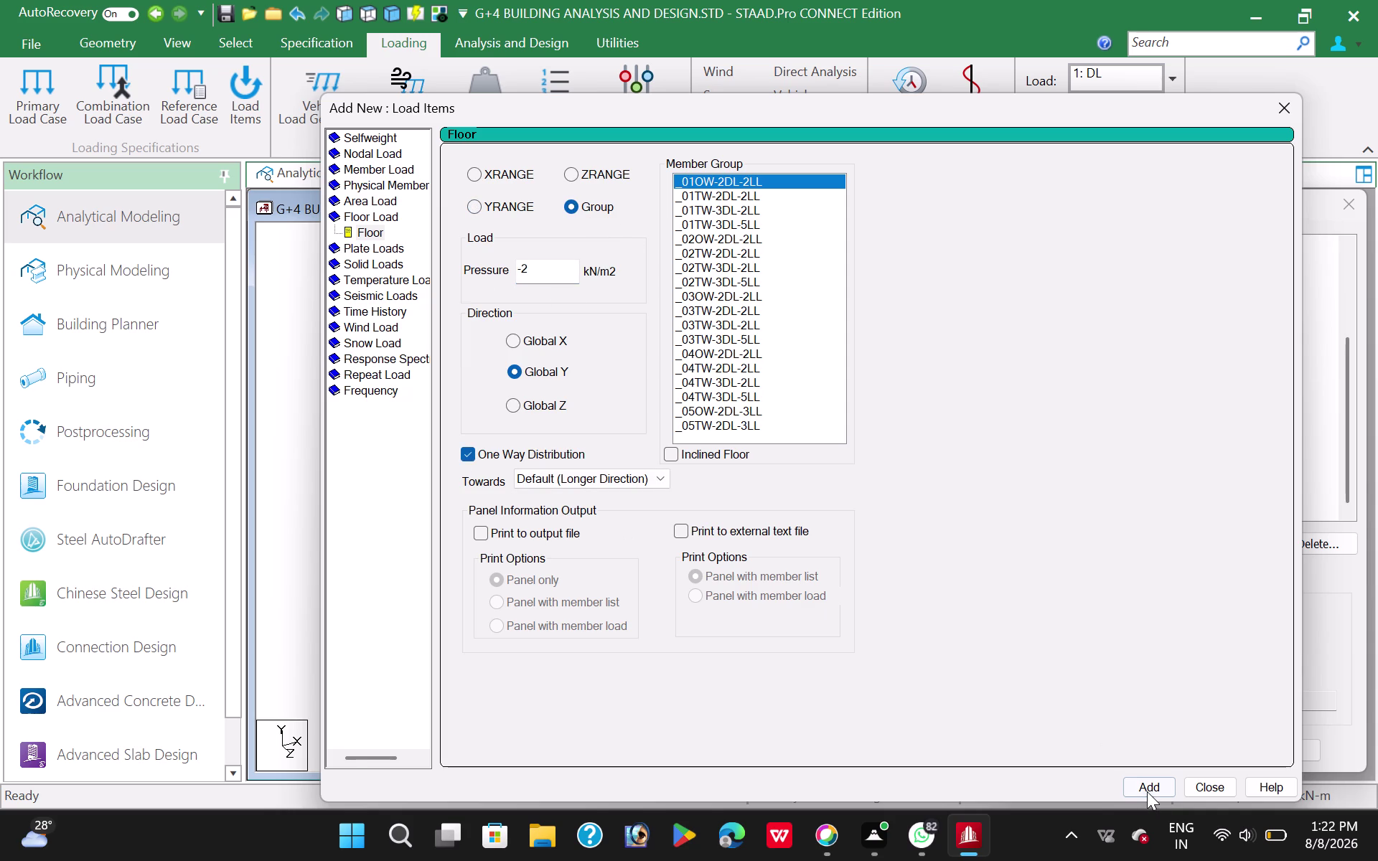
click(1147, 792)
Add two-way floor loads: -2 for _01TW-2DL-2LL and _01TW-3DL-2LL, -5 for _01TW-3DL-5LL.
click(530, 271)
click(468, 451)
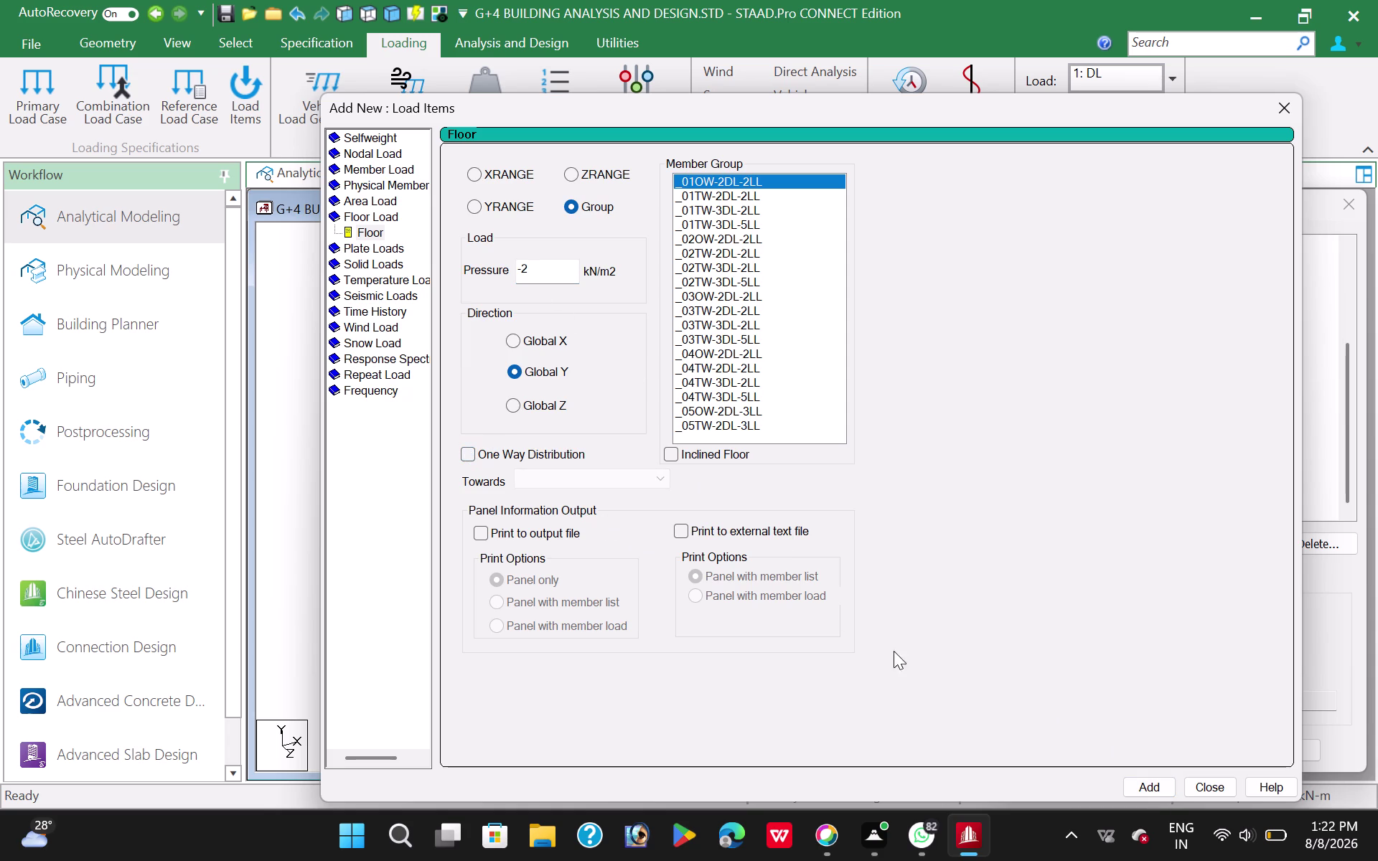
click(755, 191)
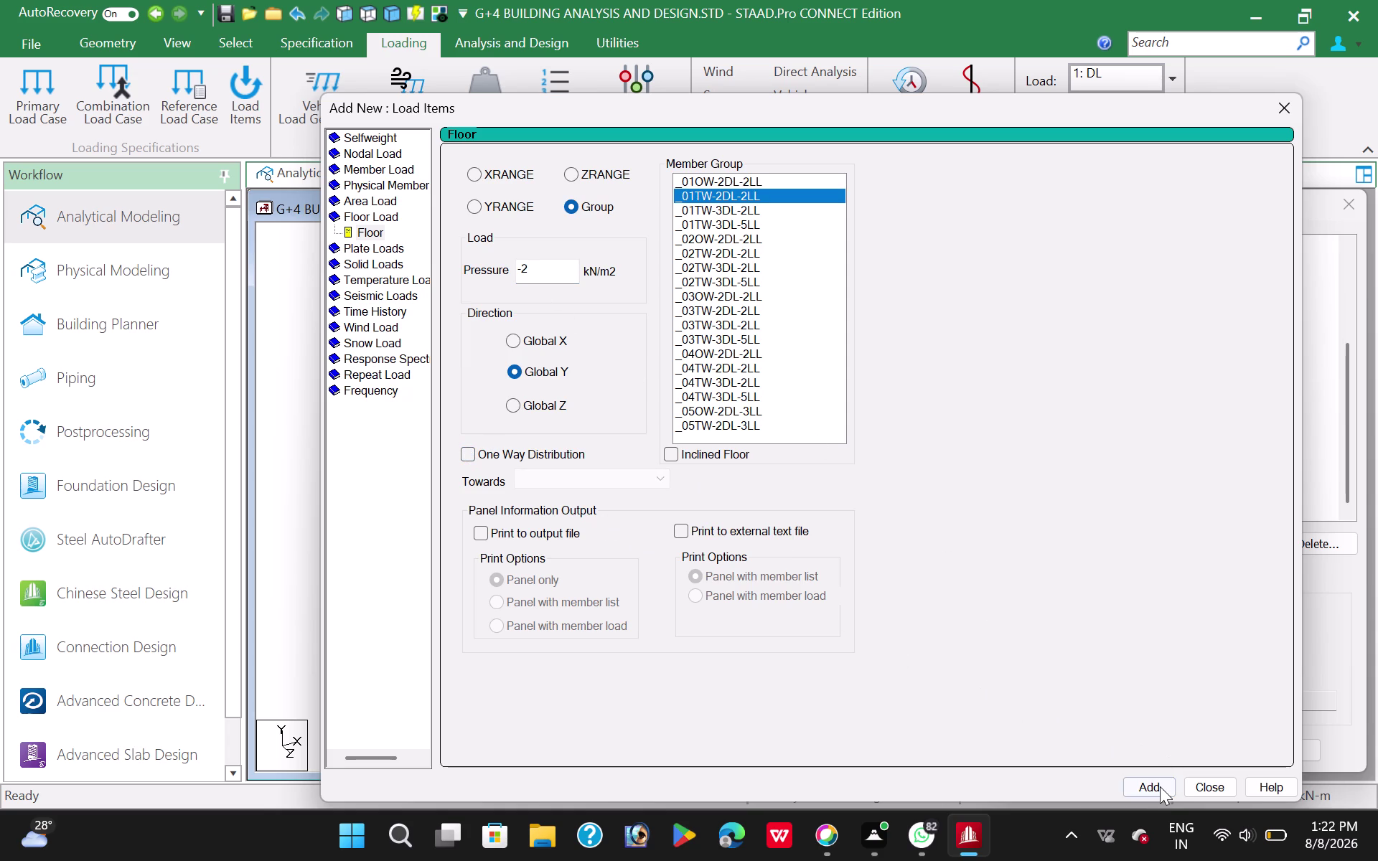
click(1160, 787)
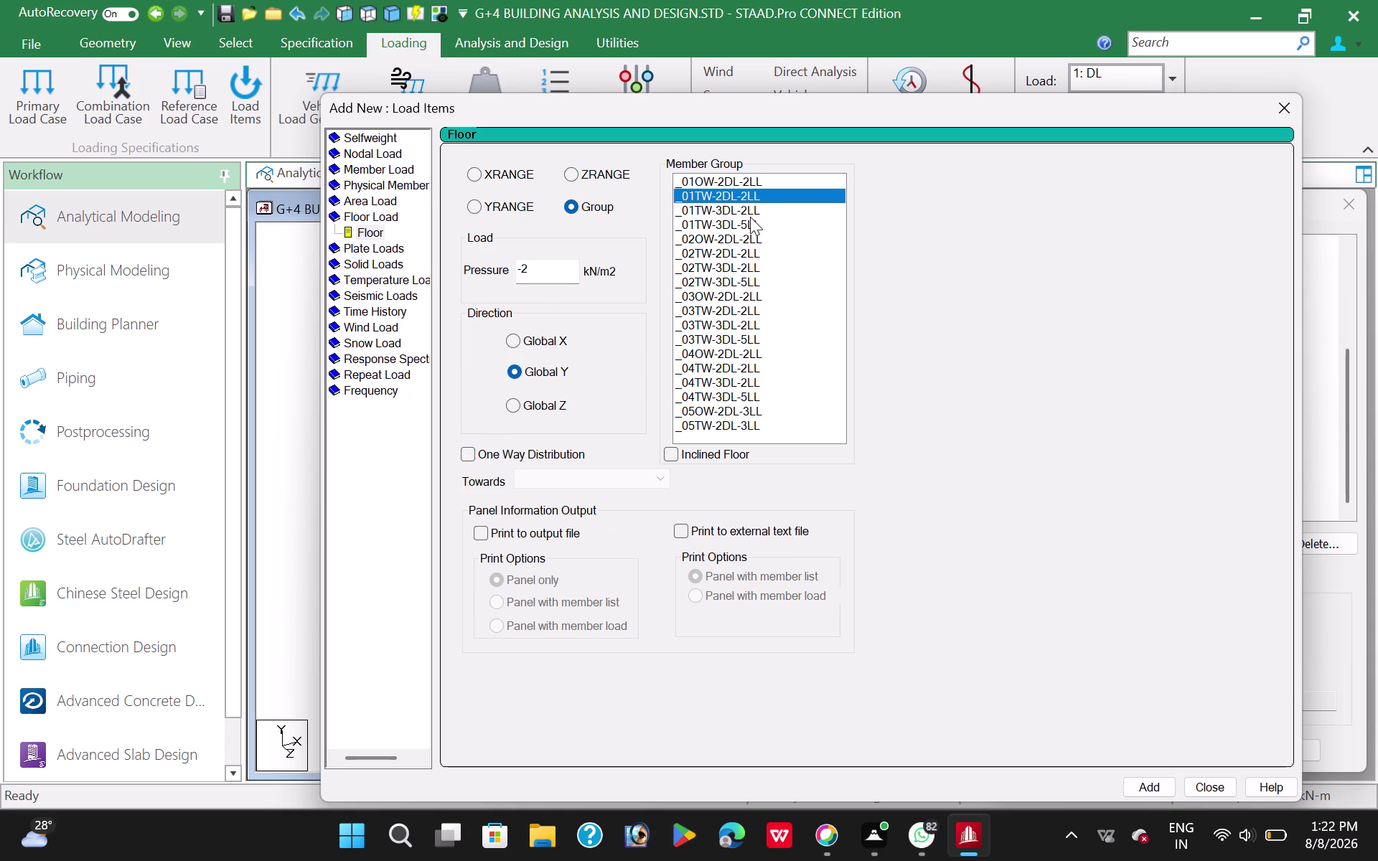
click(753, 213)
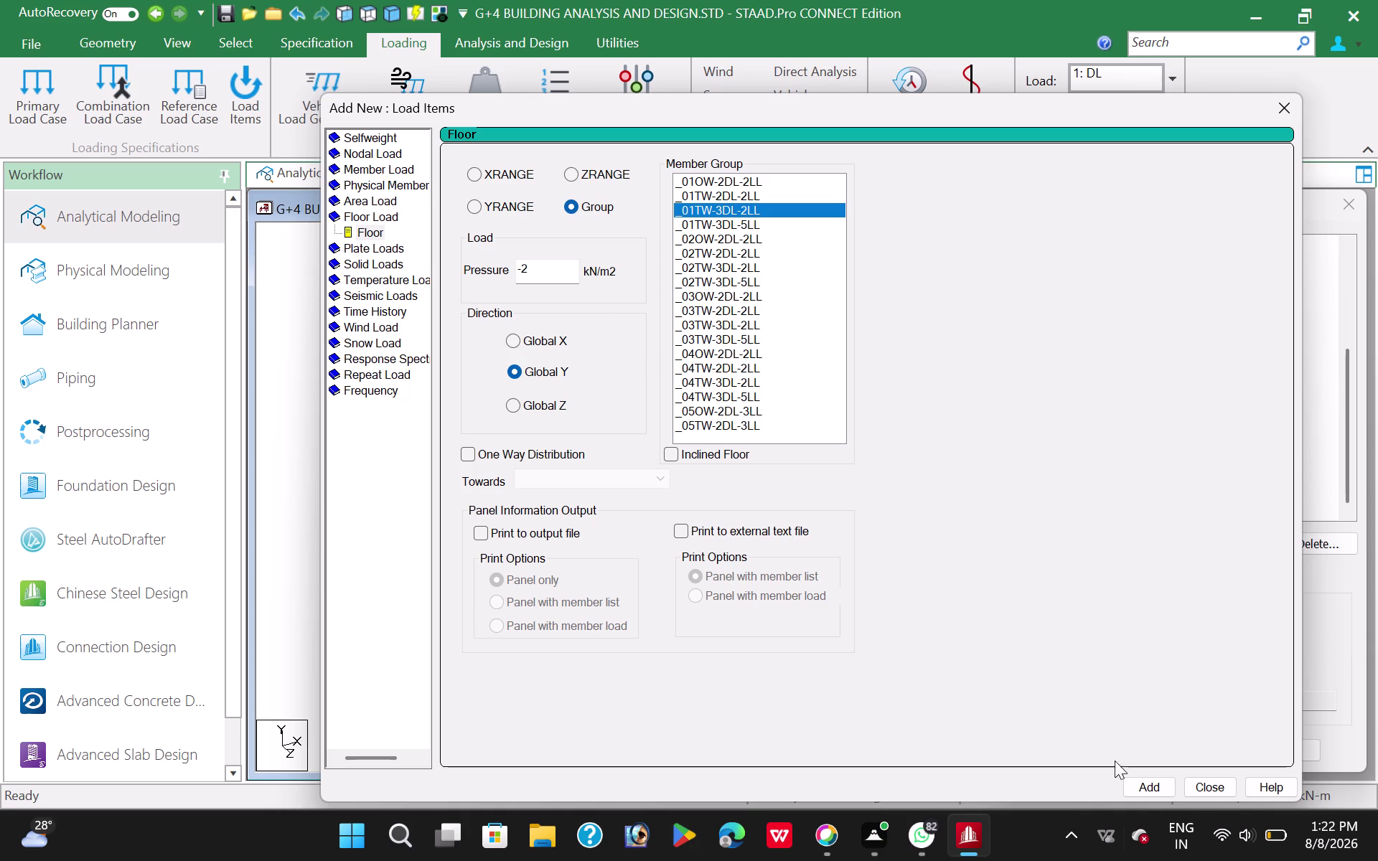
click(1147, 784)
click(747, 224)
click(561, 271)
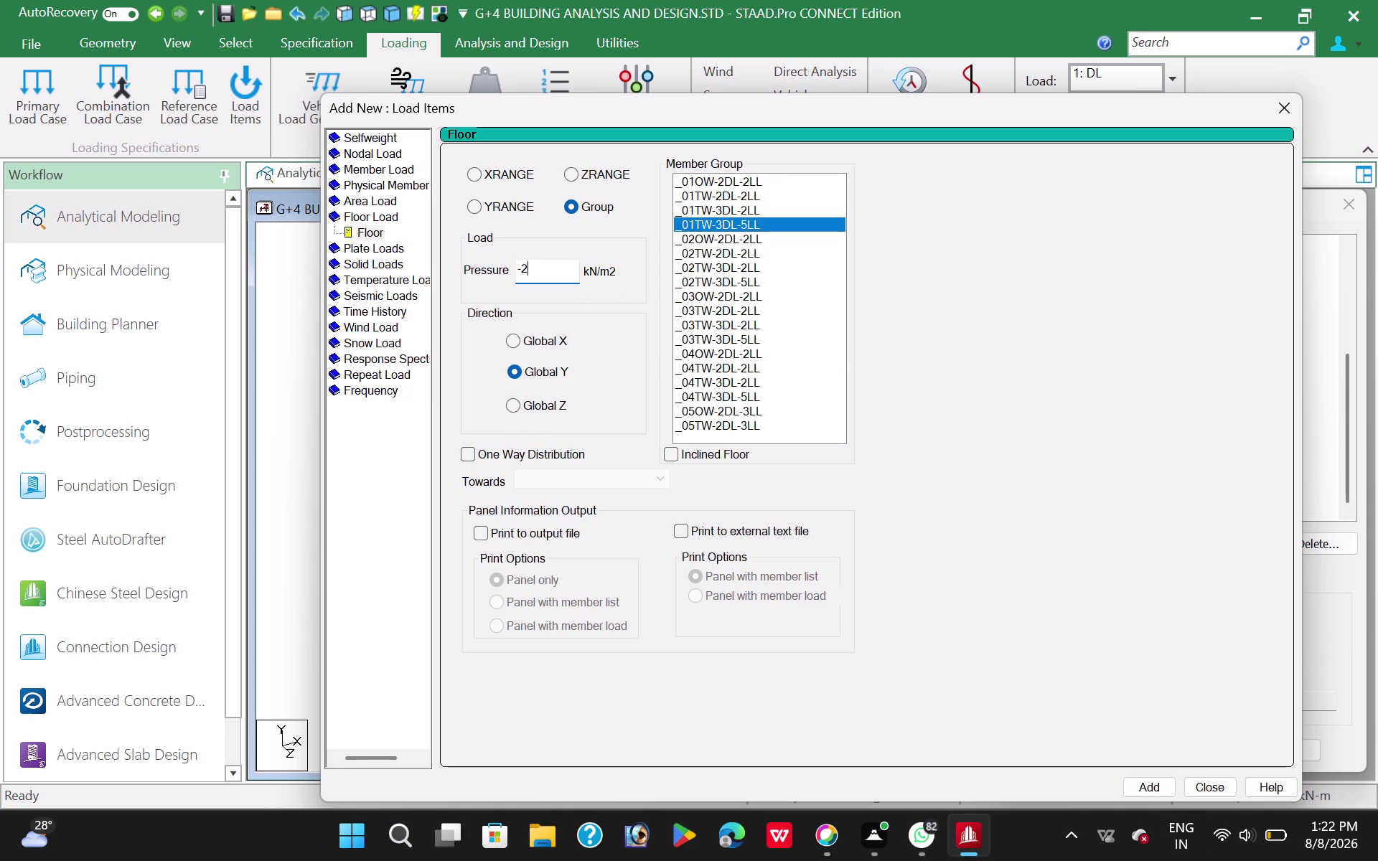
key(BackSpace)
key(5)
click(1153, 785)
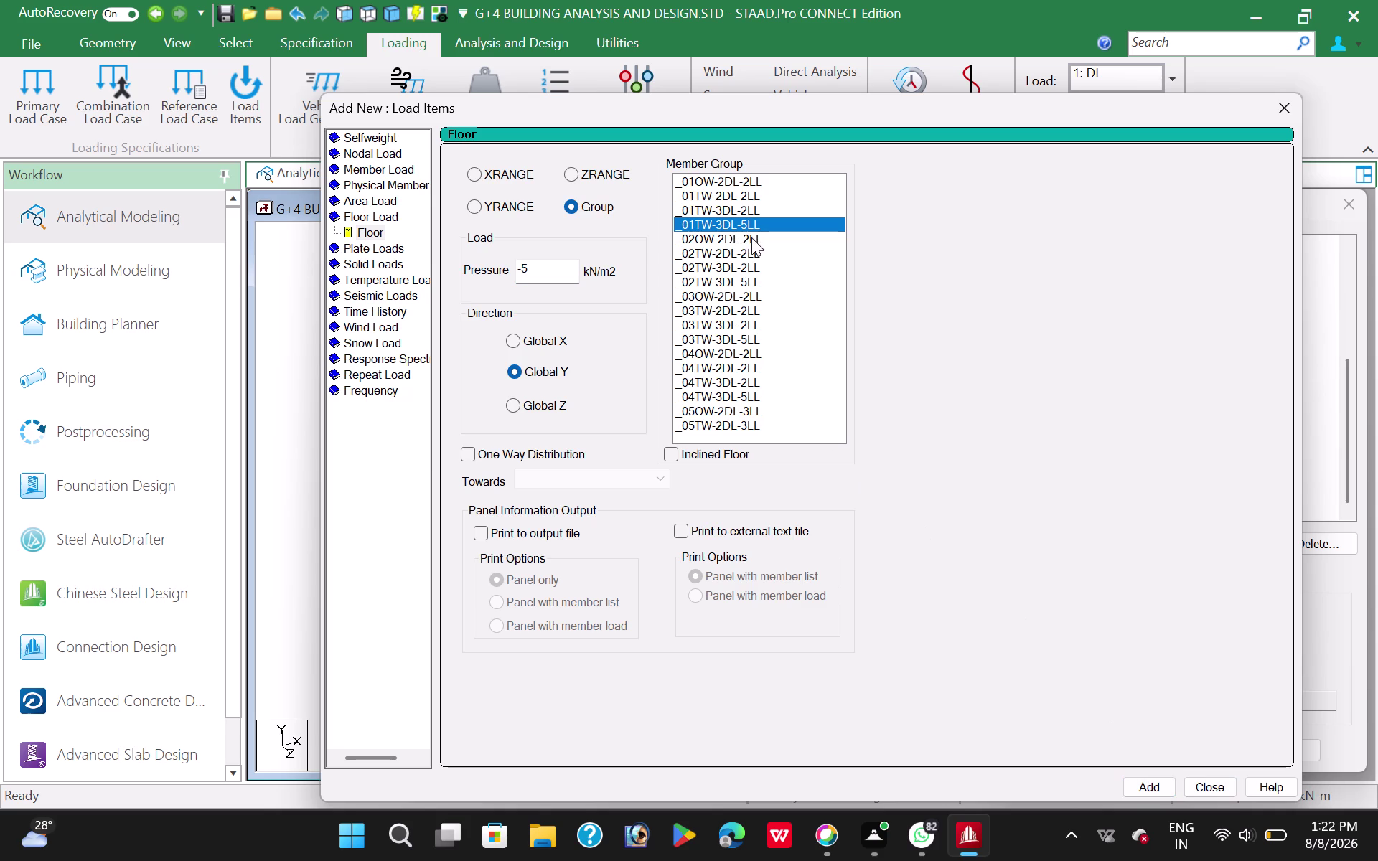
Add a one-way -2 kN/m2 floor load on _02OW-2DL-2LL.
click(756, 241)
click(543, 266)
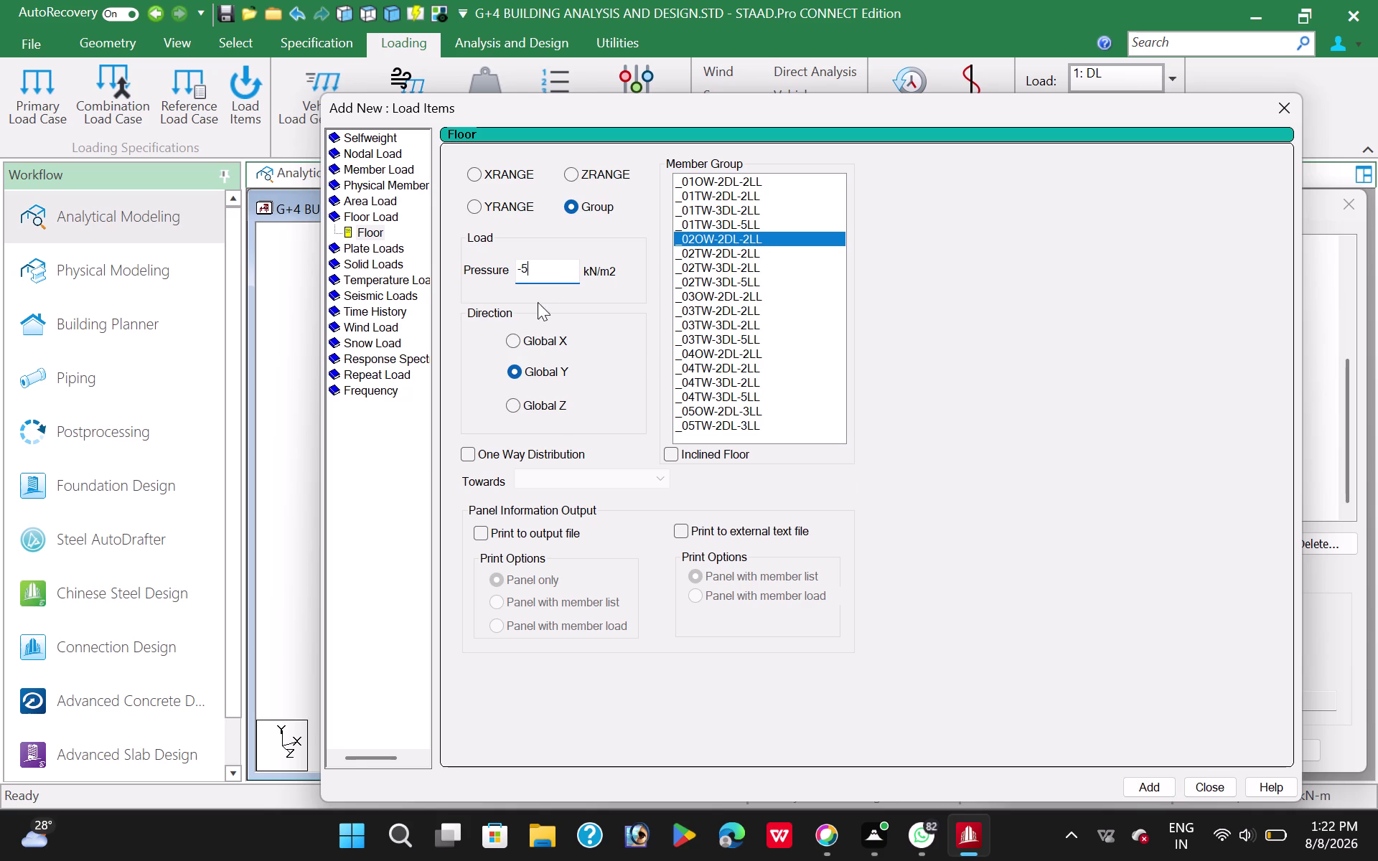
key(BackSpace)
key(2)
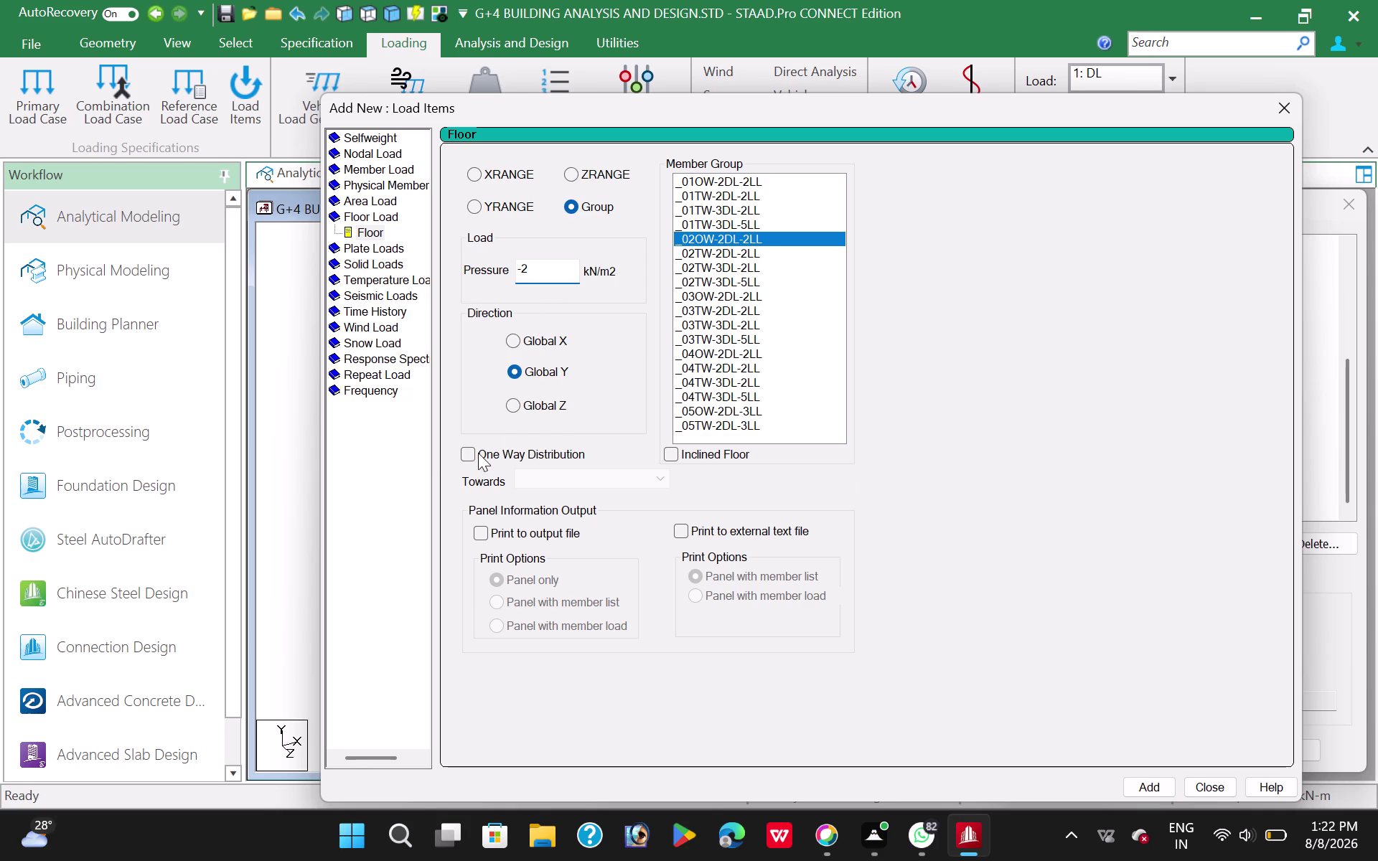
click(467, 452)
click(1145, 781)
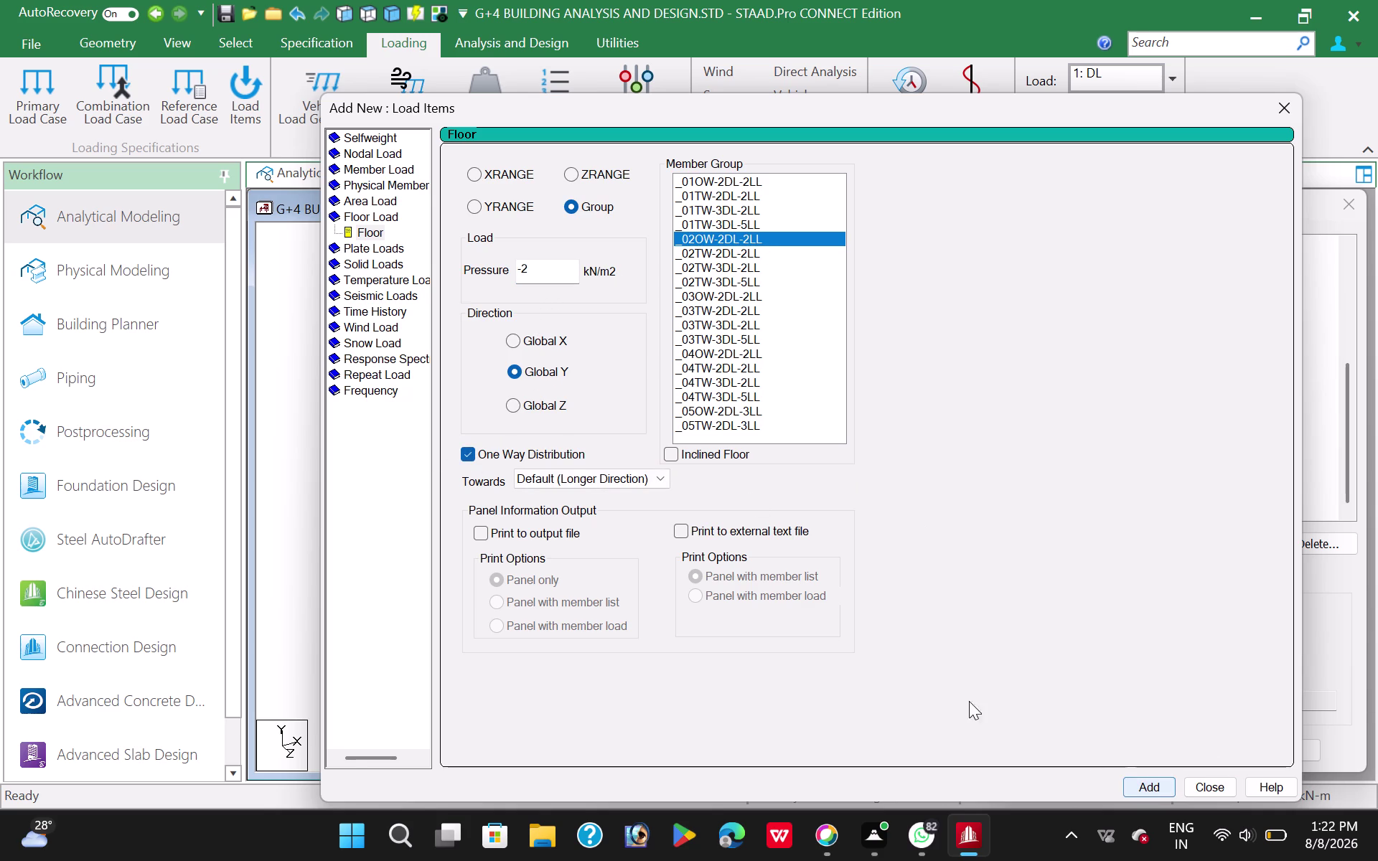
click(465, 458)
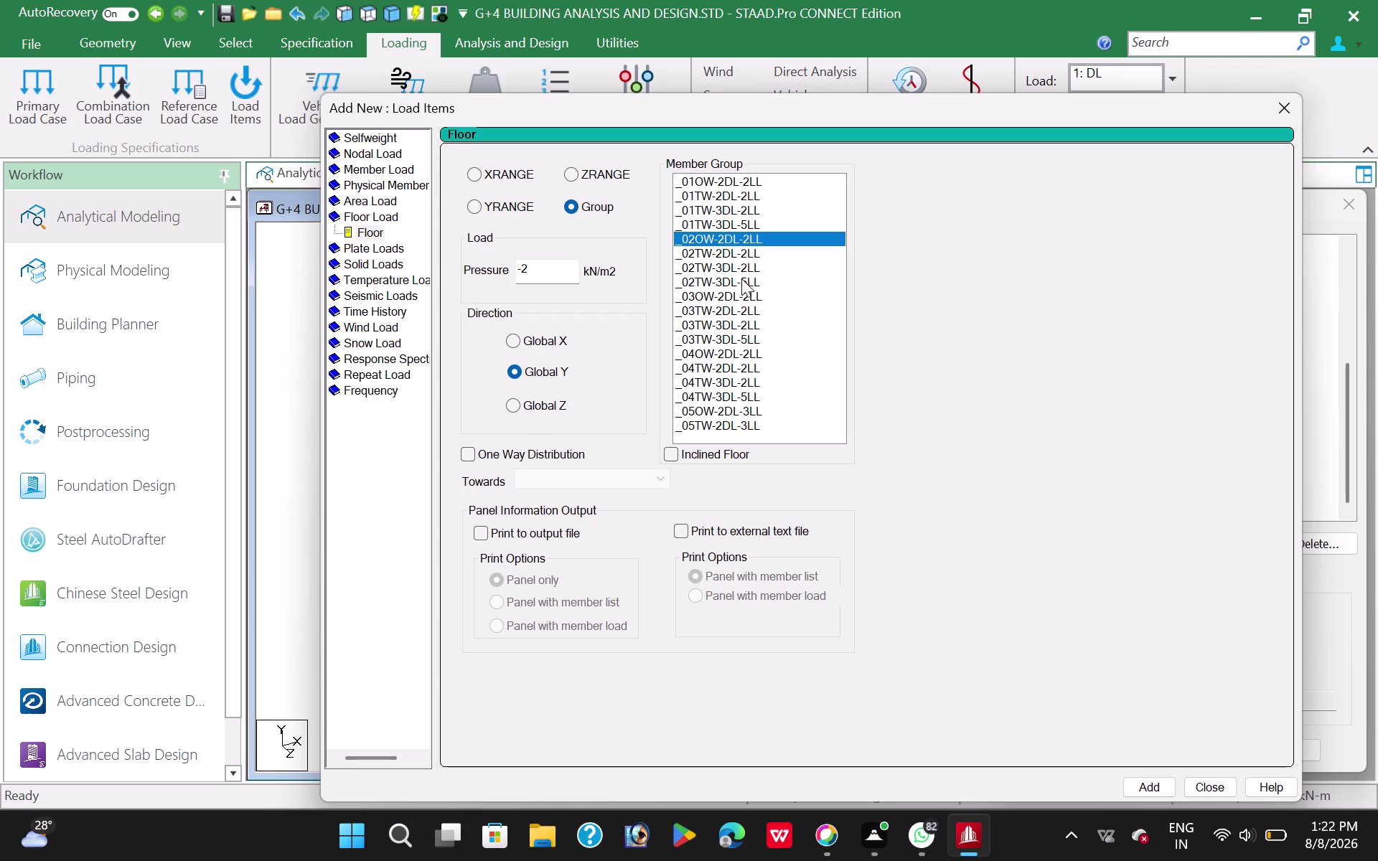
Add floor loads: -2 for _02TW-2DL-2LL and _02TW-3DL-2LL, -5 for _02TW-3DL-5LL.
click(750, 255)
click(1154, 787)
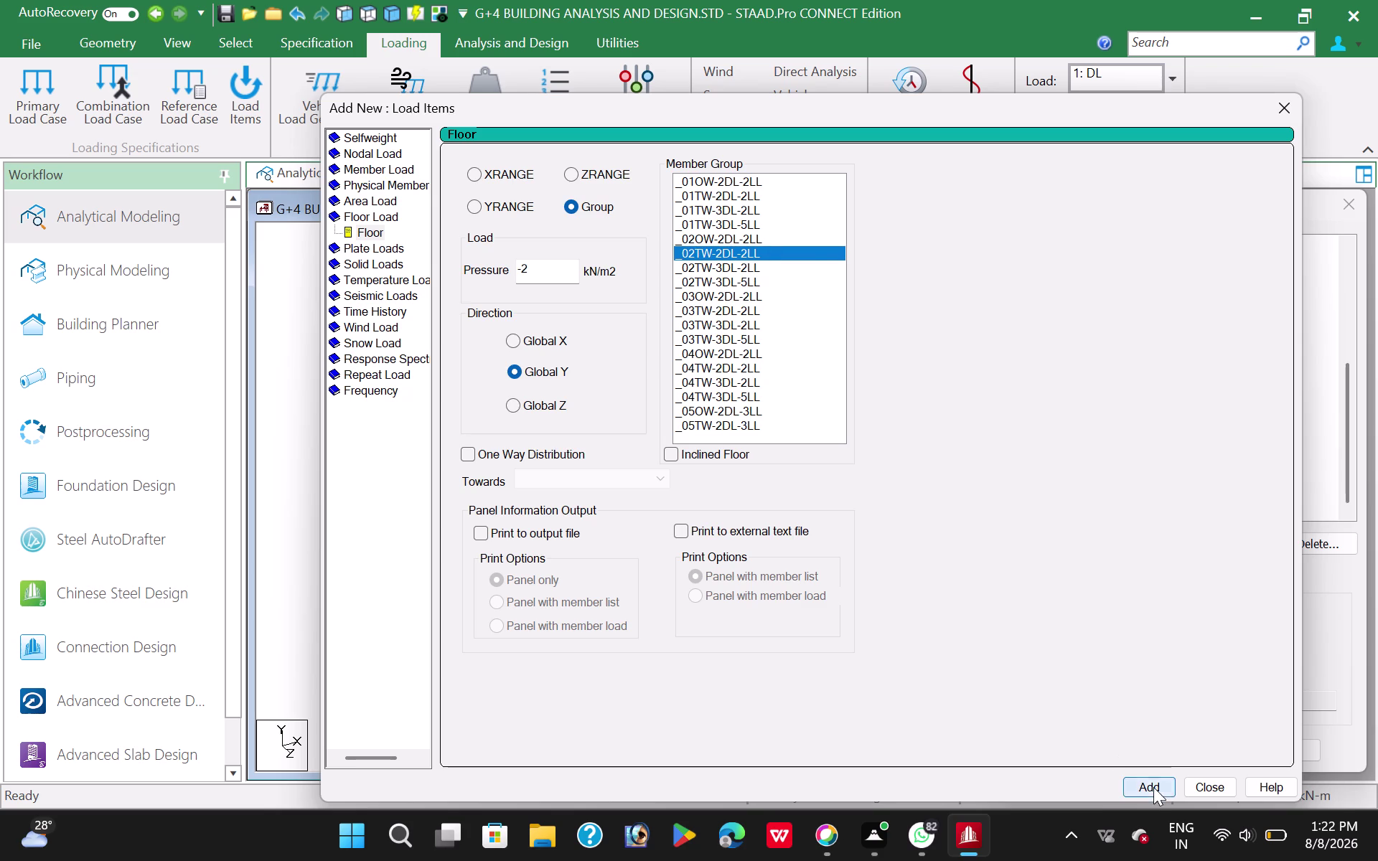
click(742, 272)
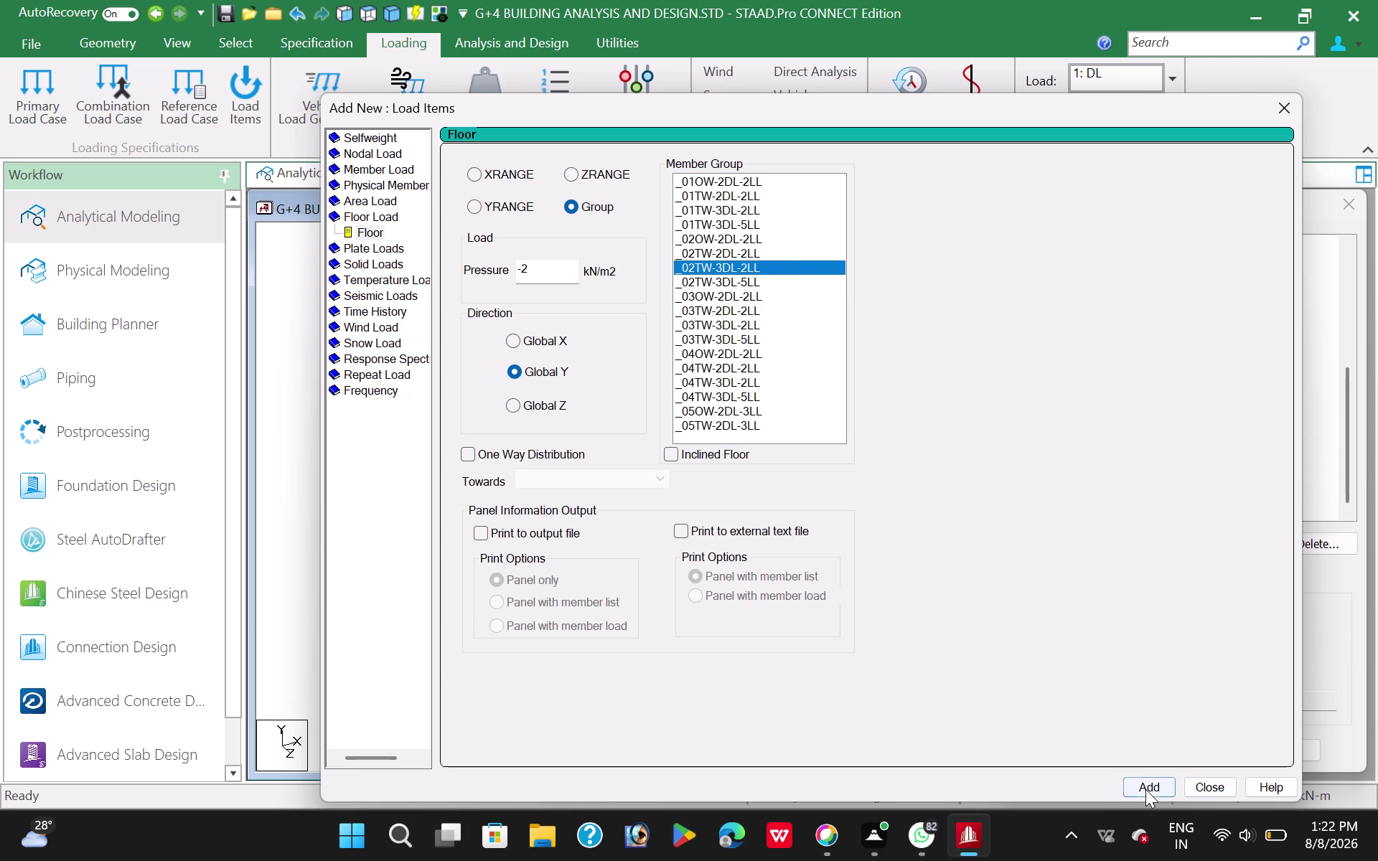
click(1146, 789)
click(759, 279)
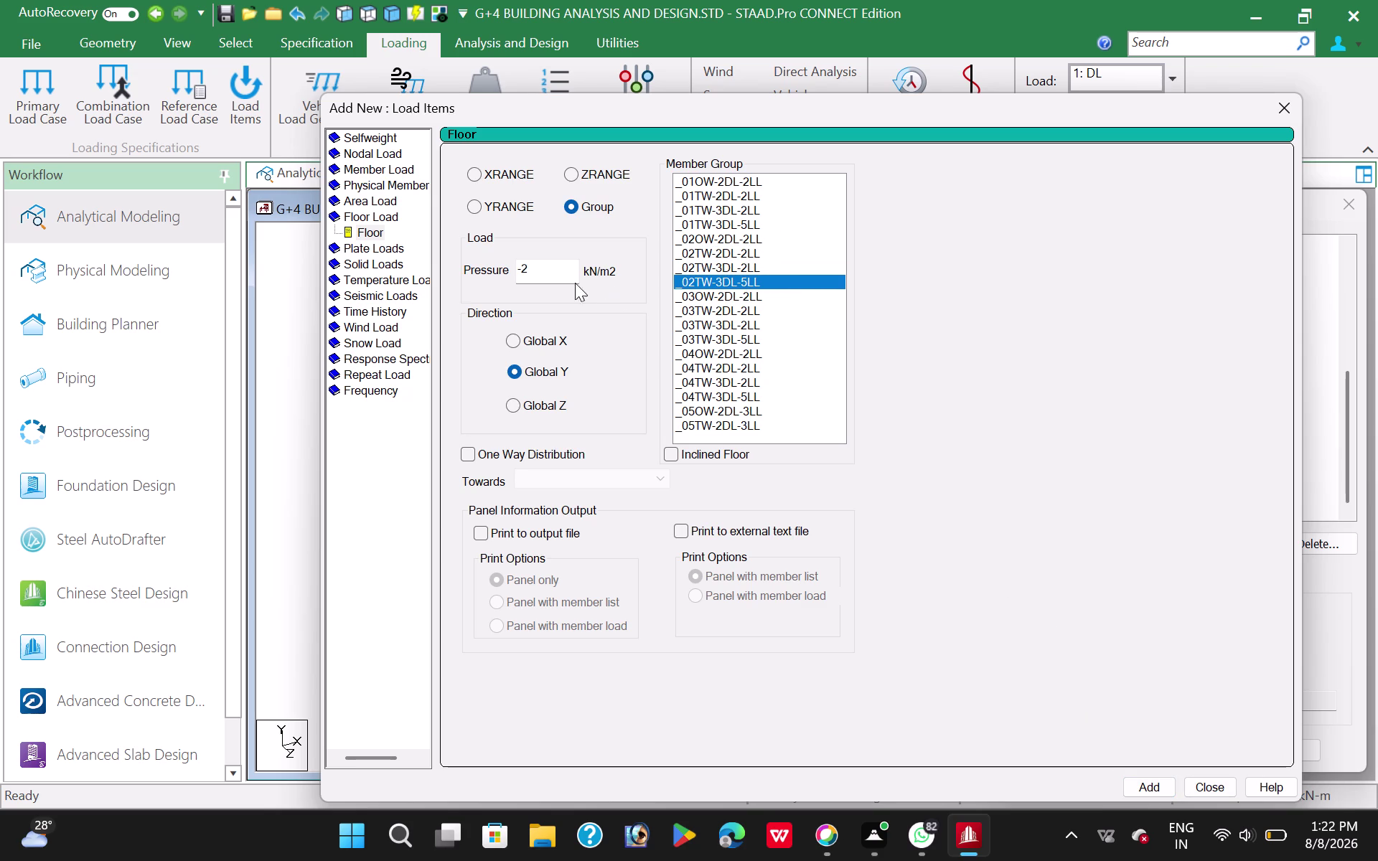
click(539, 275)
key(BackSpace)
key(5)
click(1149, 792)
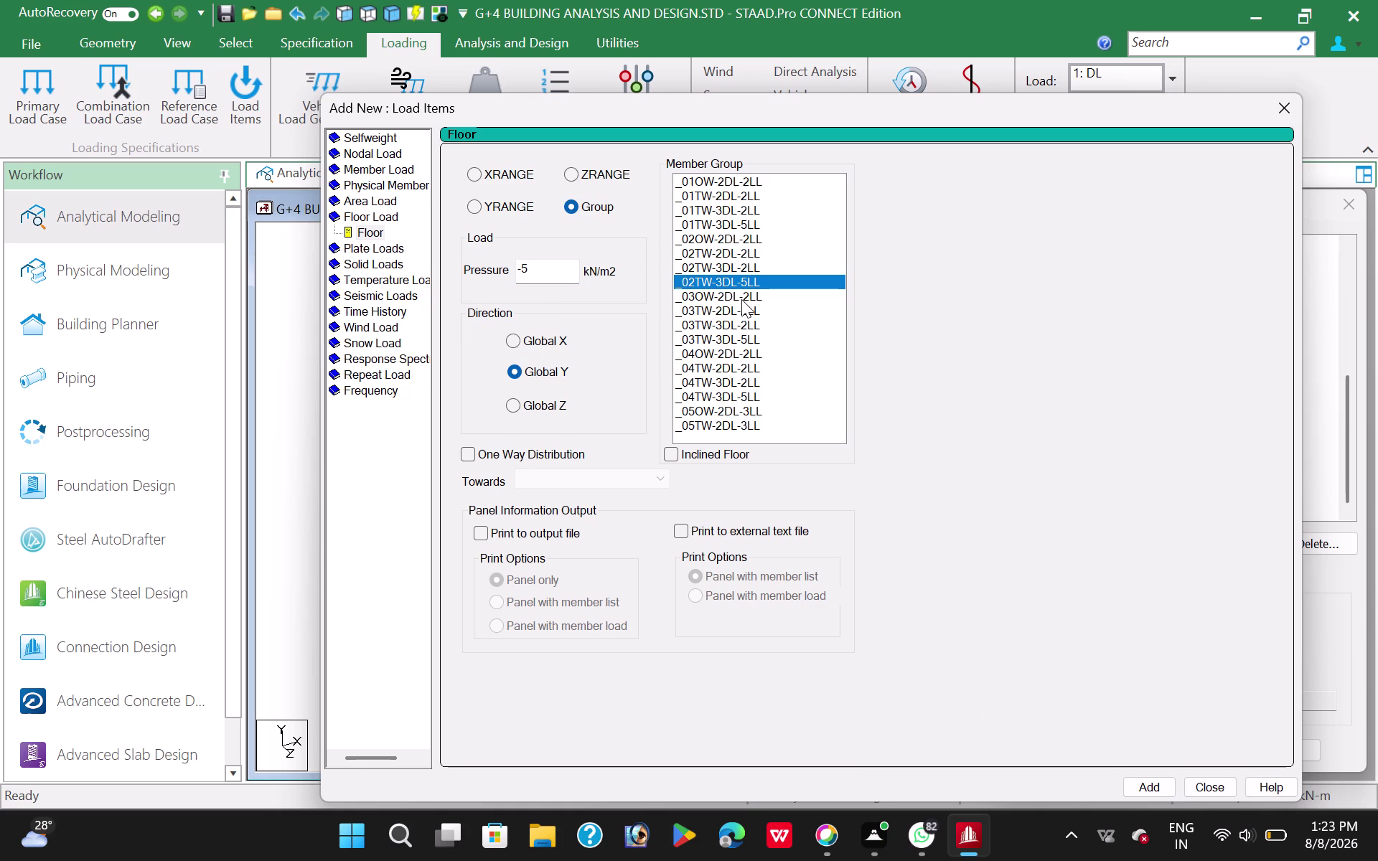
Add a one-way -2 kN/m2 floor load on _03OW-2DL-2LL.
click(742, 299)
click(539, 273)
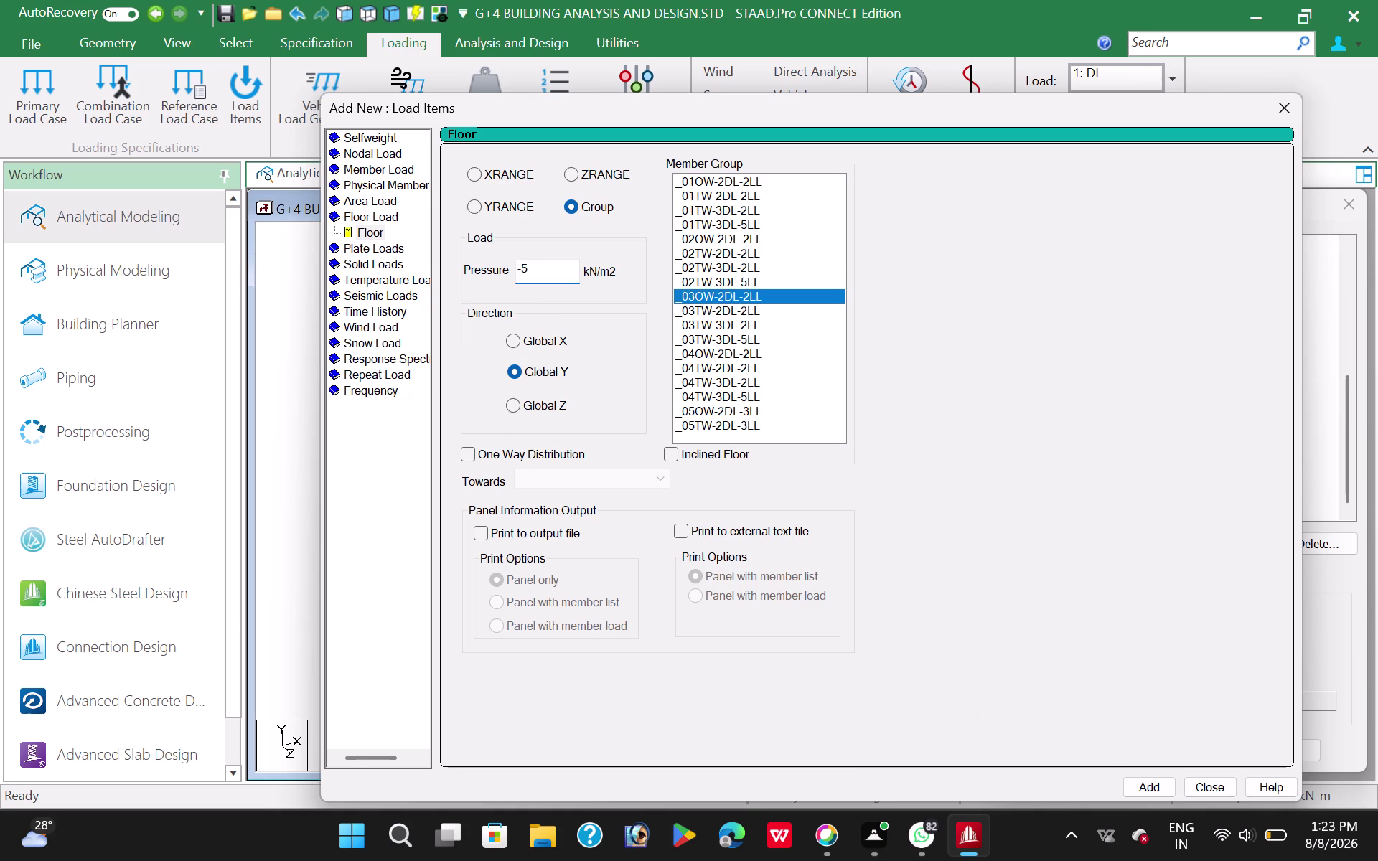
key(BackSpace)
key(2)
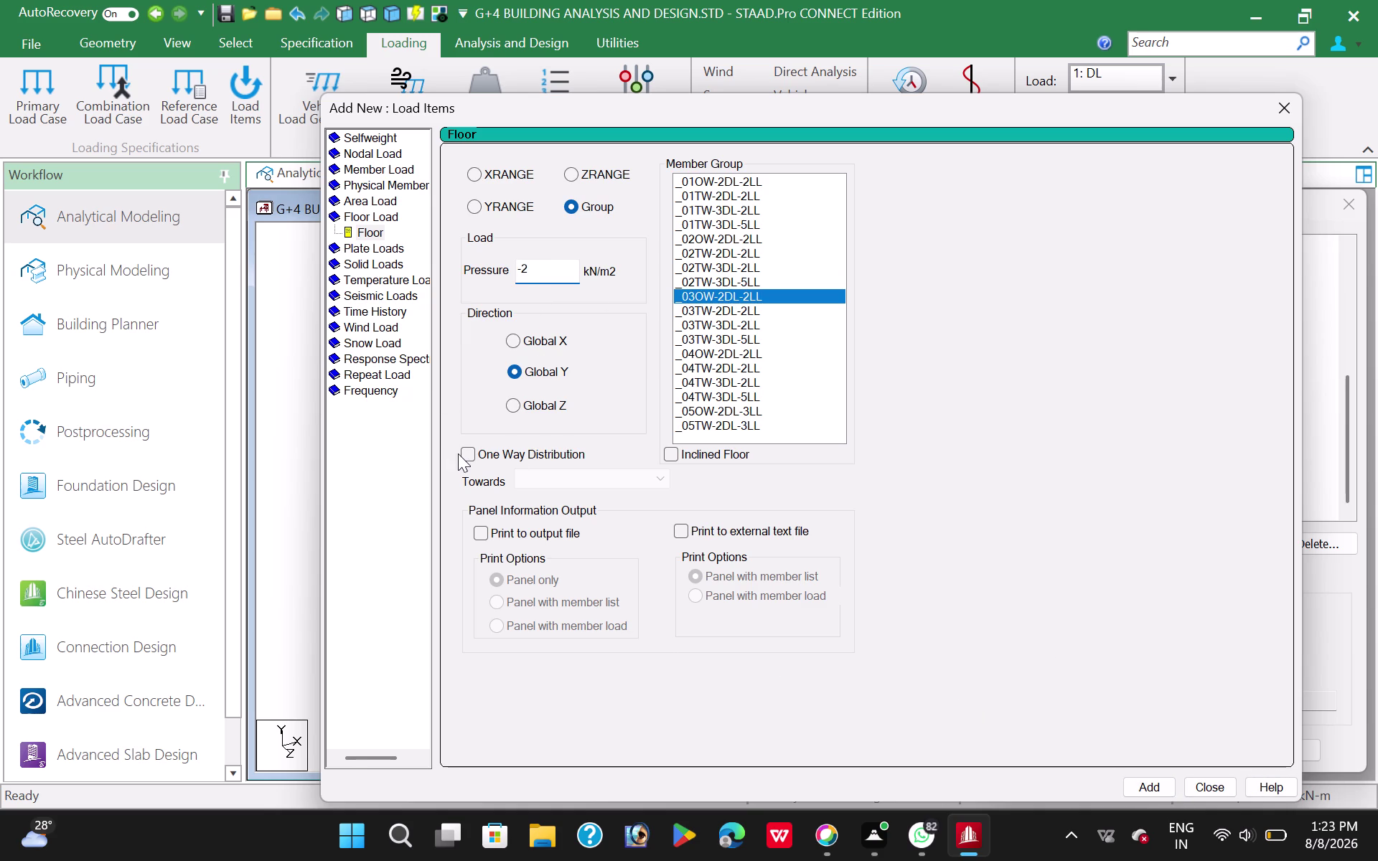
click(466, 458)
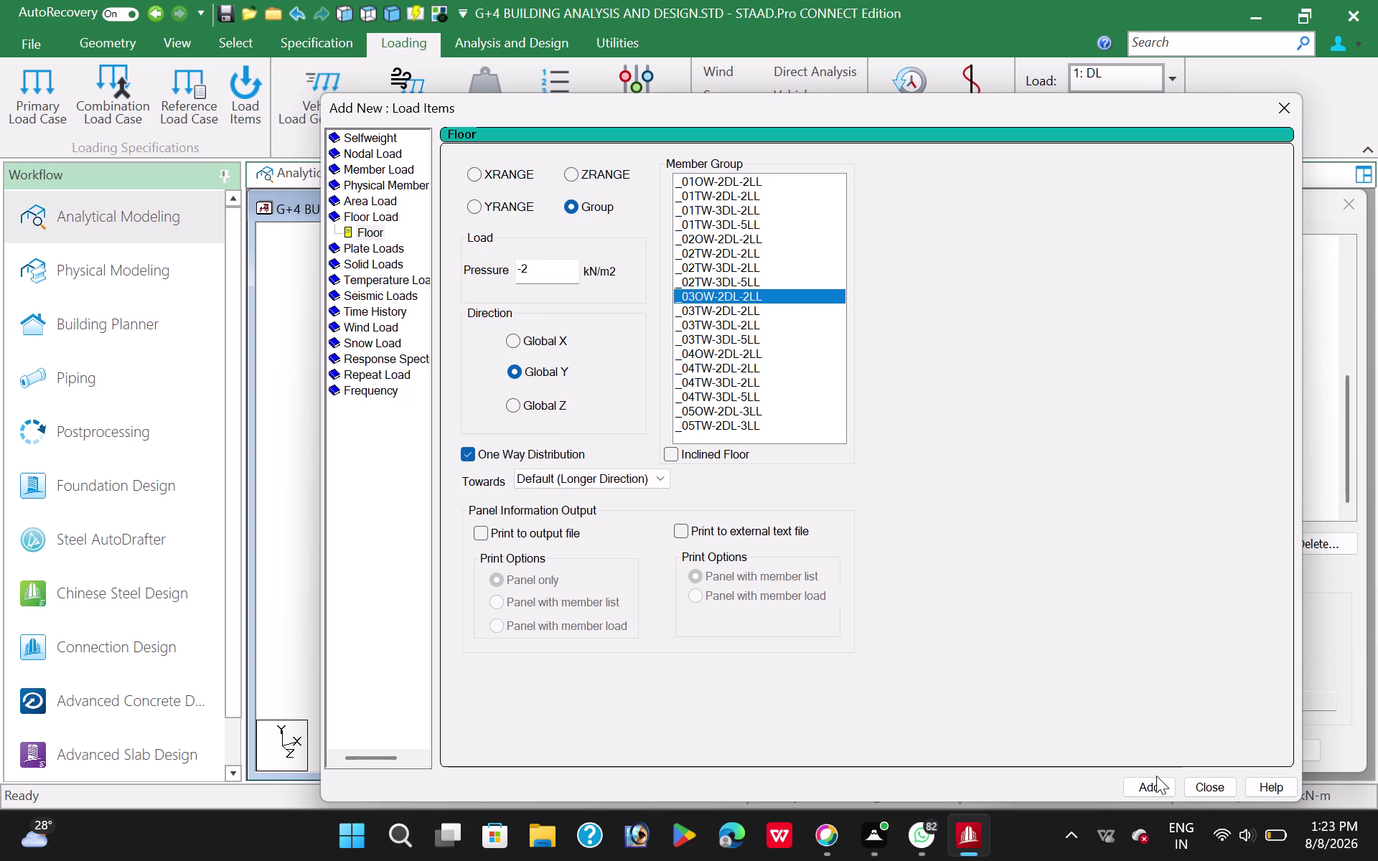
click(1154, 786)
click(744, 315)
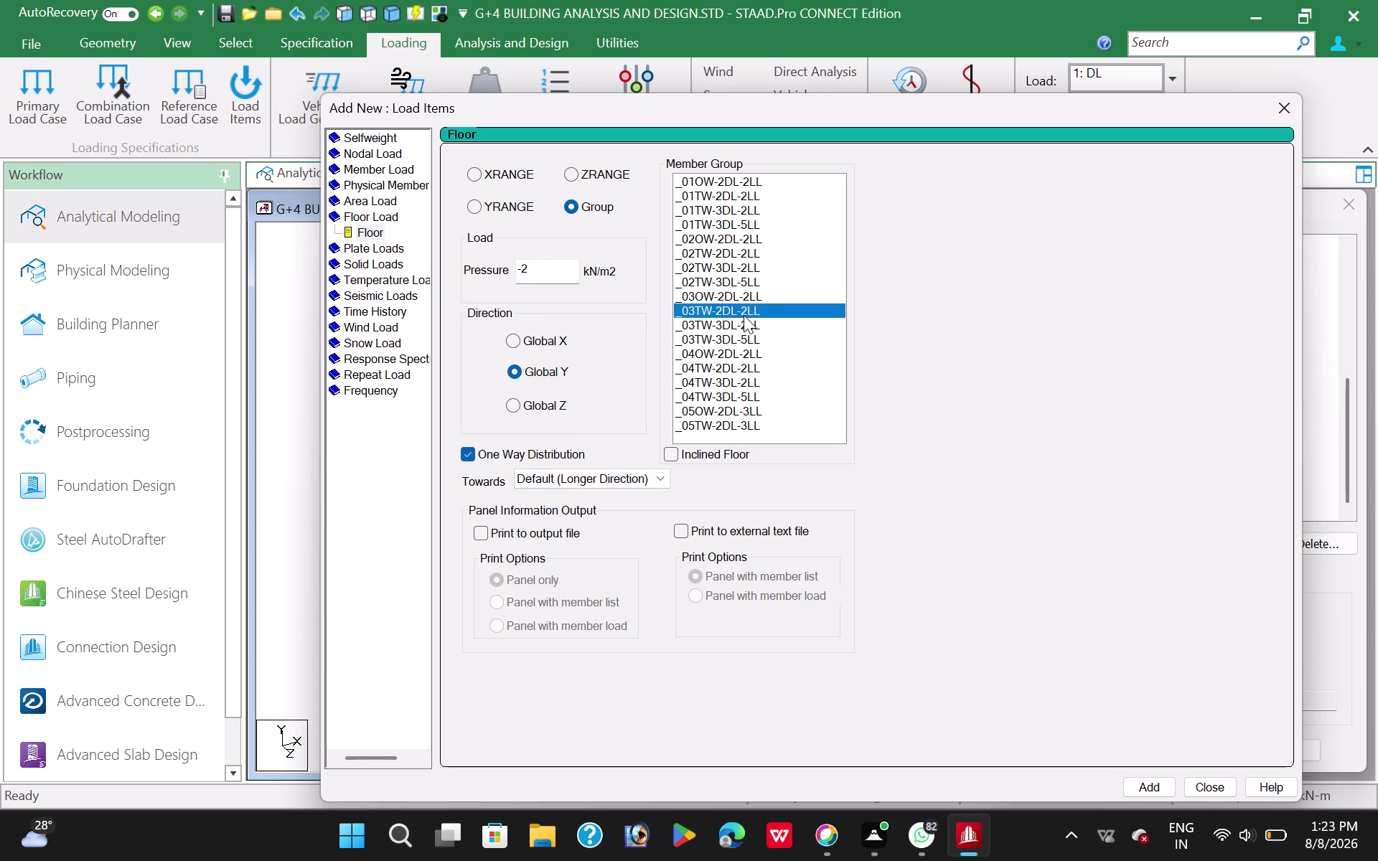
Add -2 loads for _03TW-2DL-2LL and _03TW-3DL-2LL, and -5 for _03TW-3DL-5LL.
click(469, 453)
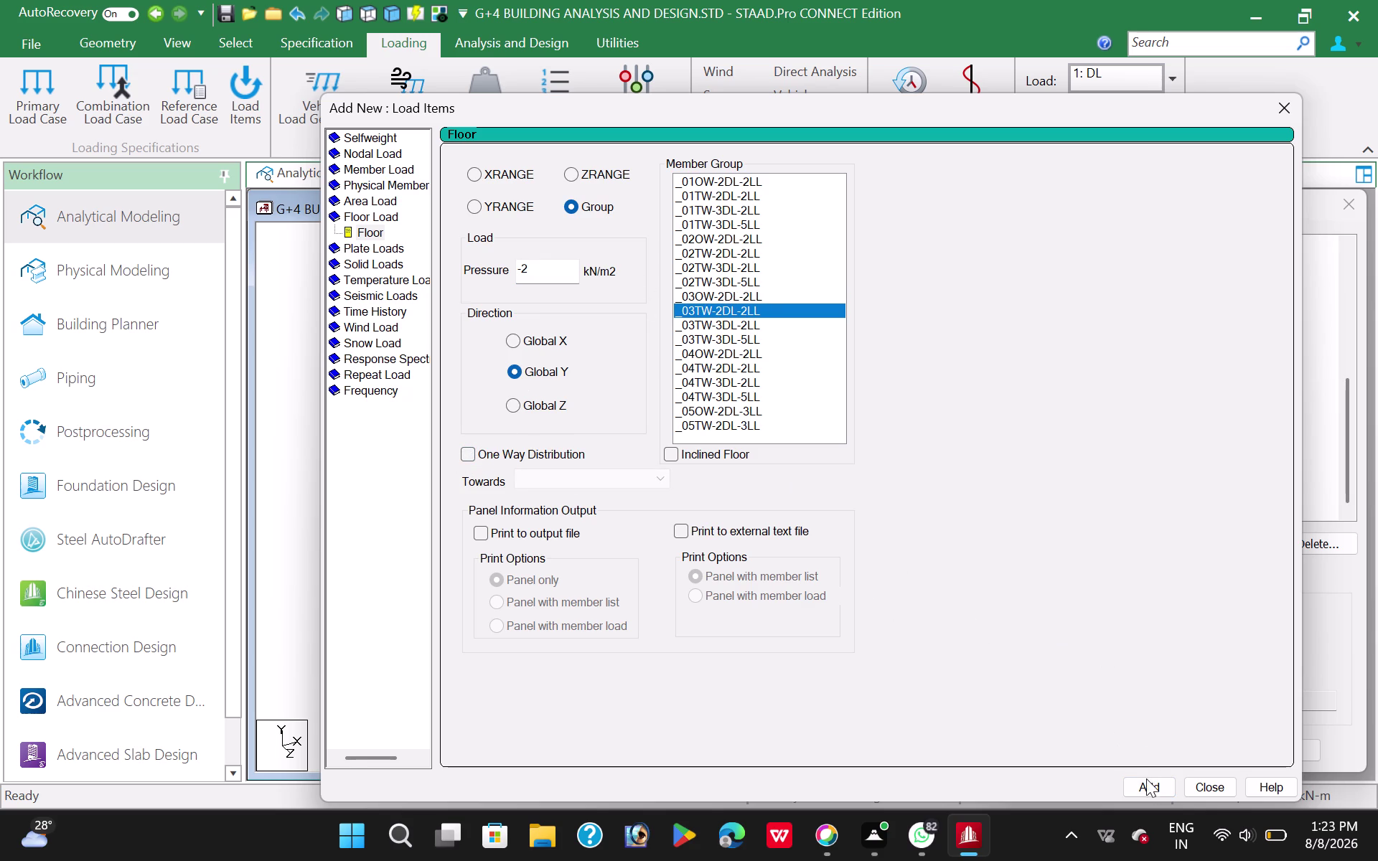
click(1144, 783)
click(748, 326)
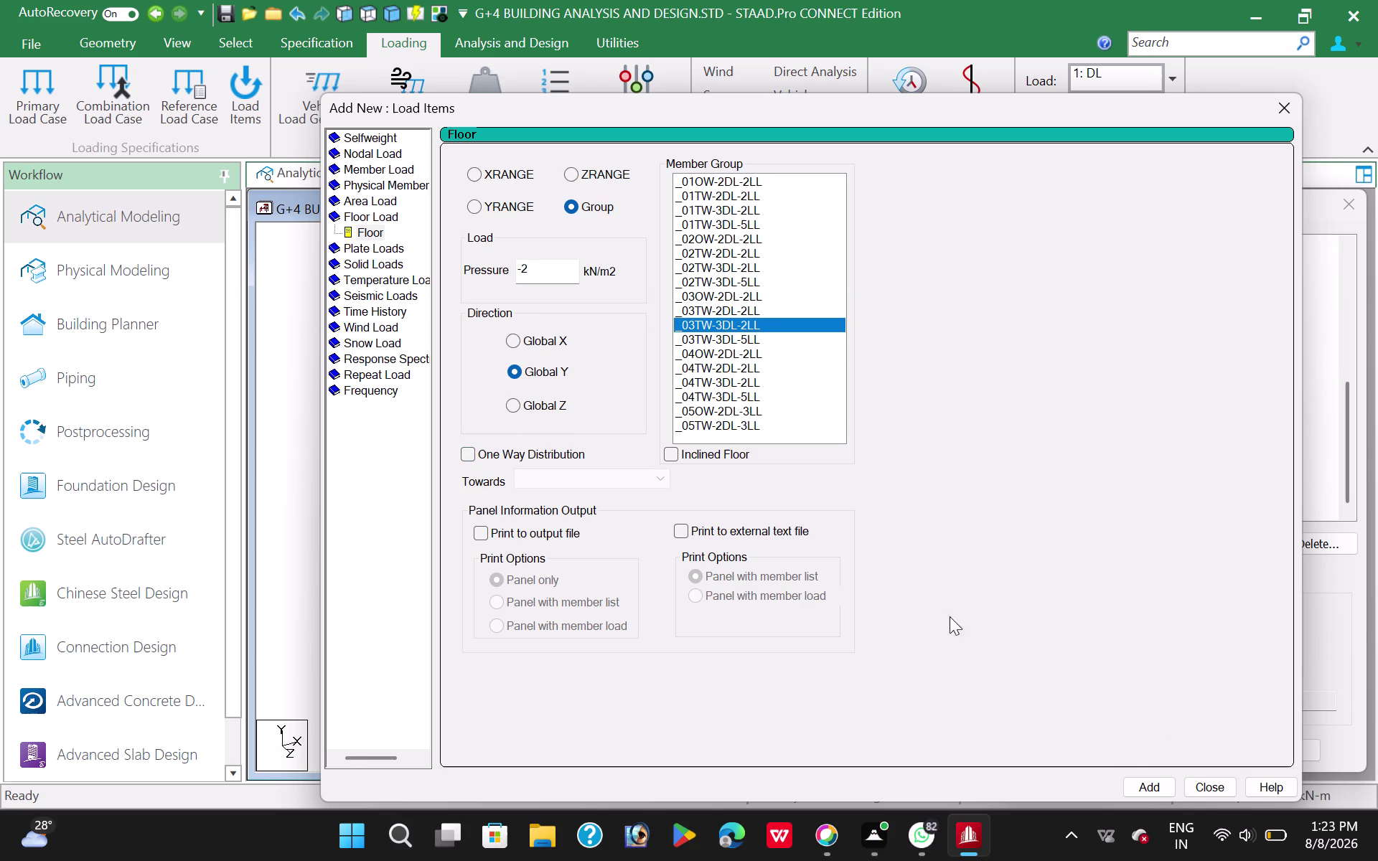
click(1147, 783)
click(733, 345)
click(538, 280)
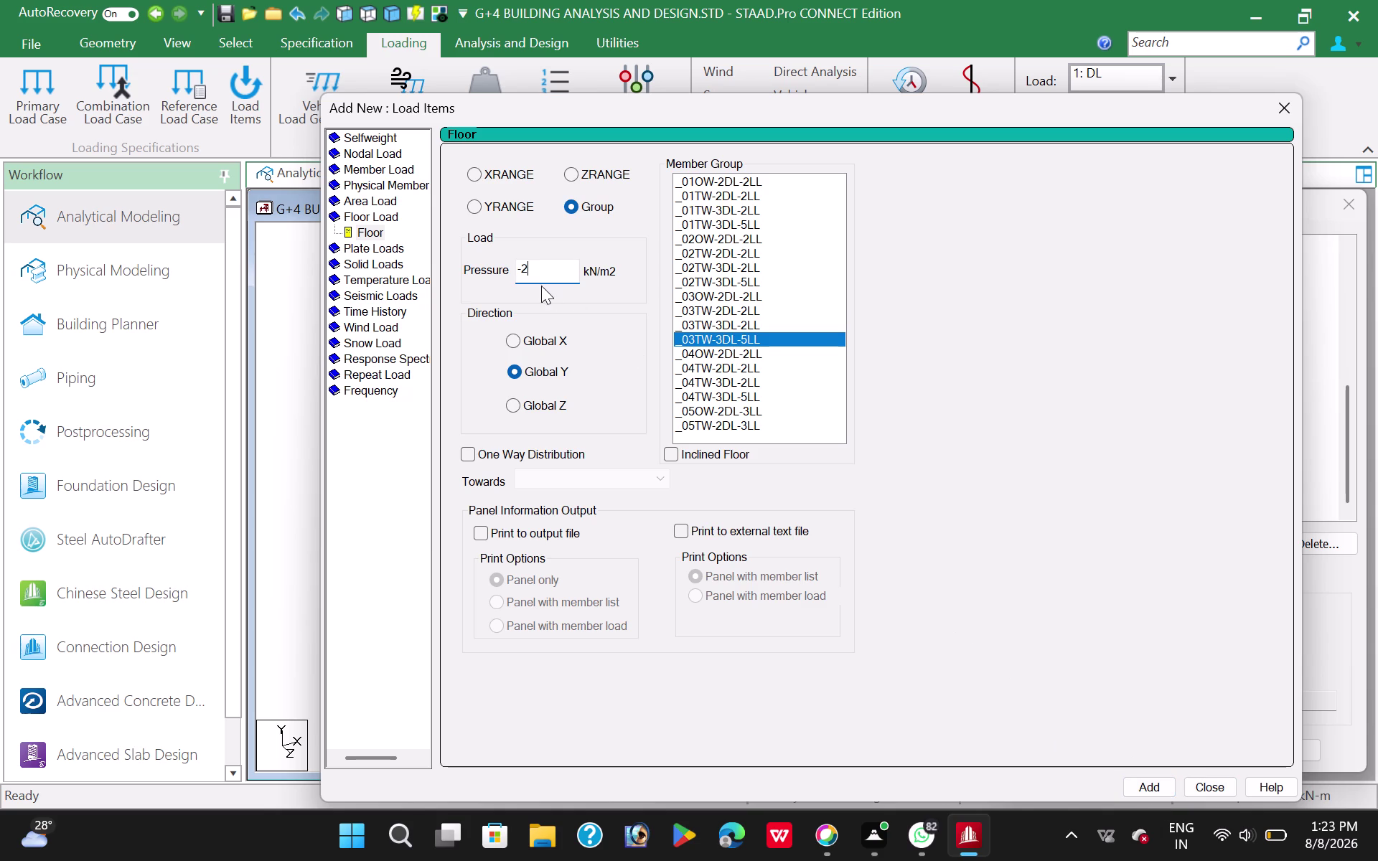
key(BackSpace)
key(5)
click(1140, 787)
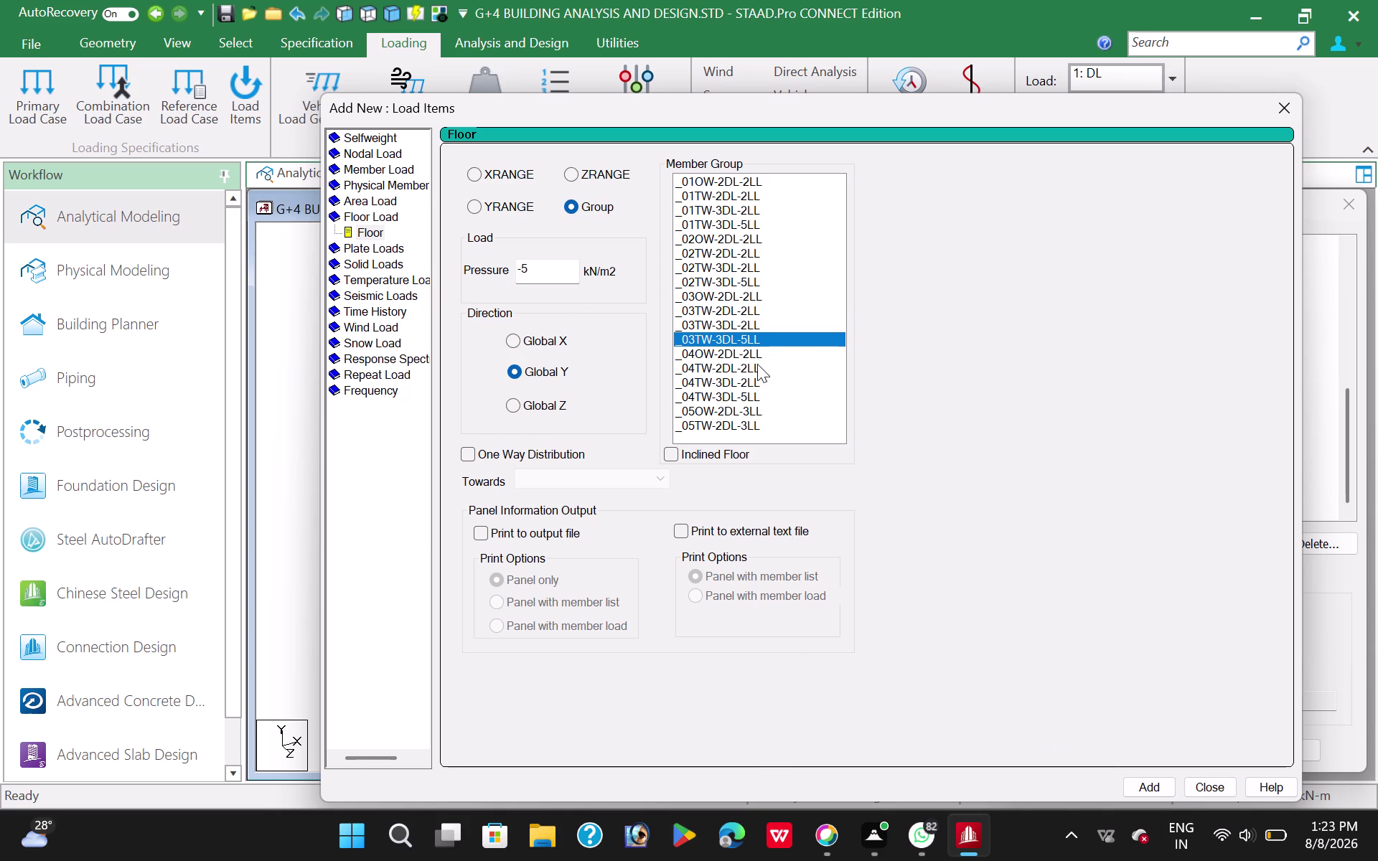
Finish the _03TW-3DL-5LL load and add a -2 kN/m2 load for _04OW-2DL-2LL.
click(751, 361)
click(526, 273)
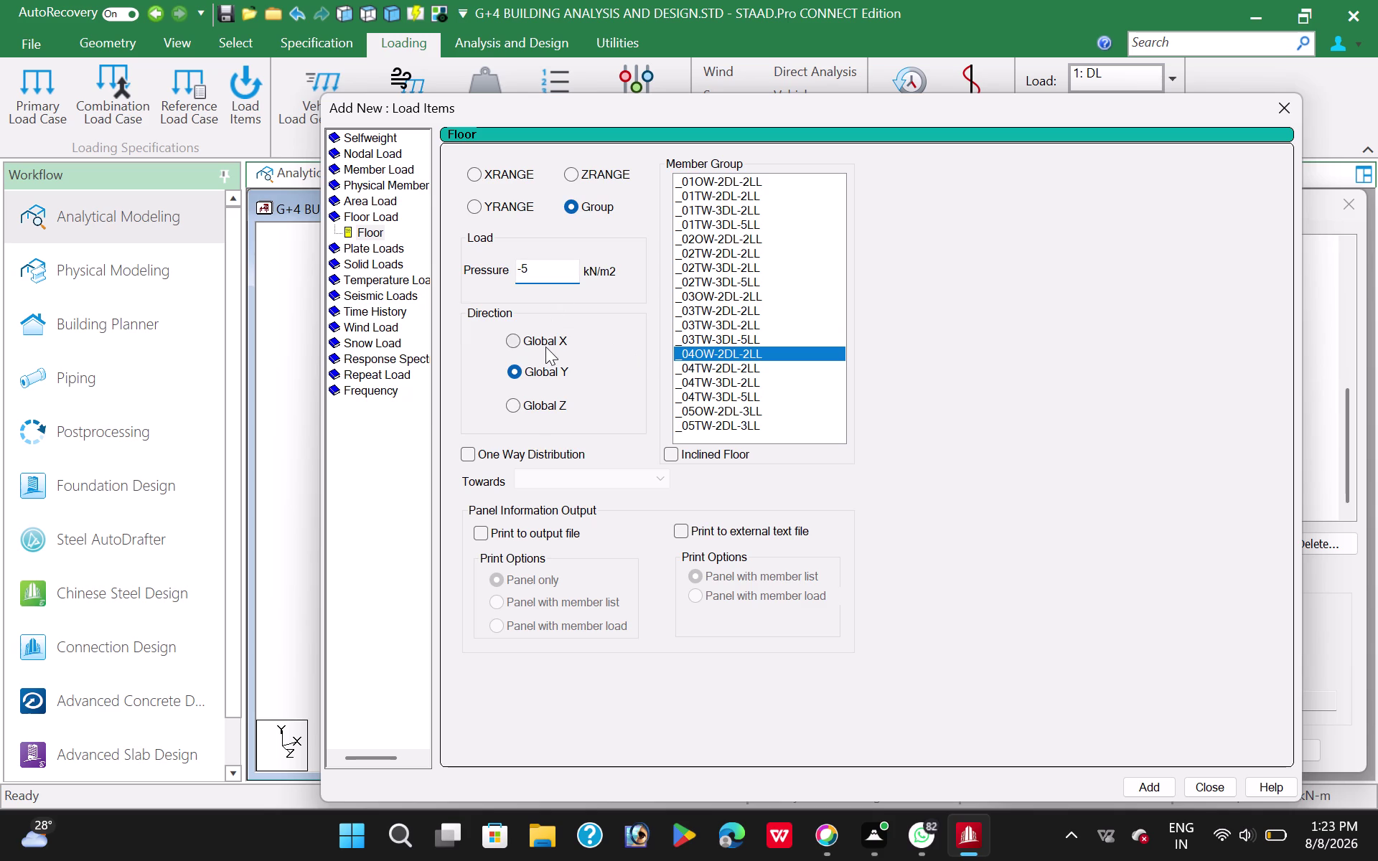
key(BackSpace)
key(2)
click(1141, 786)
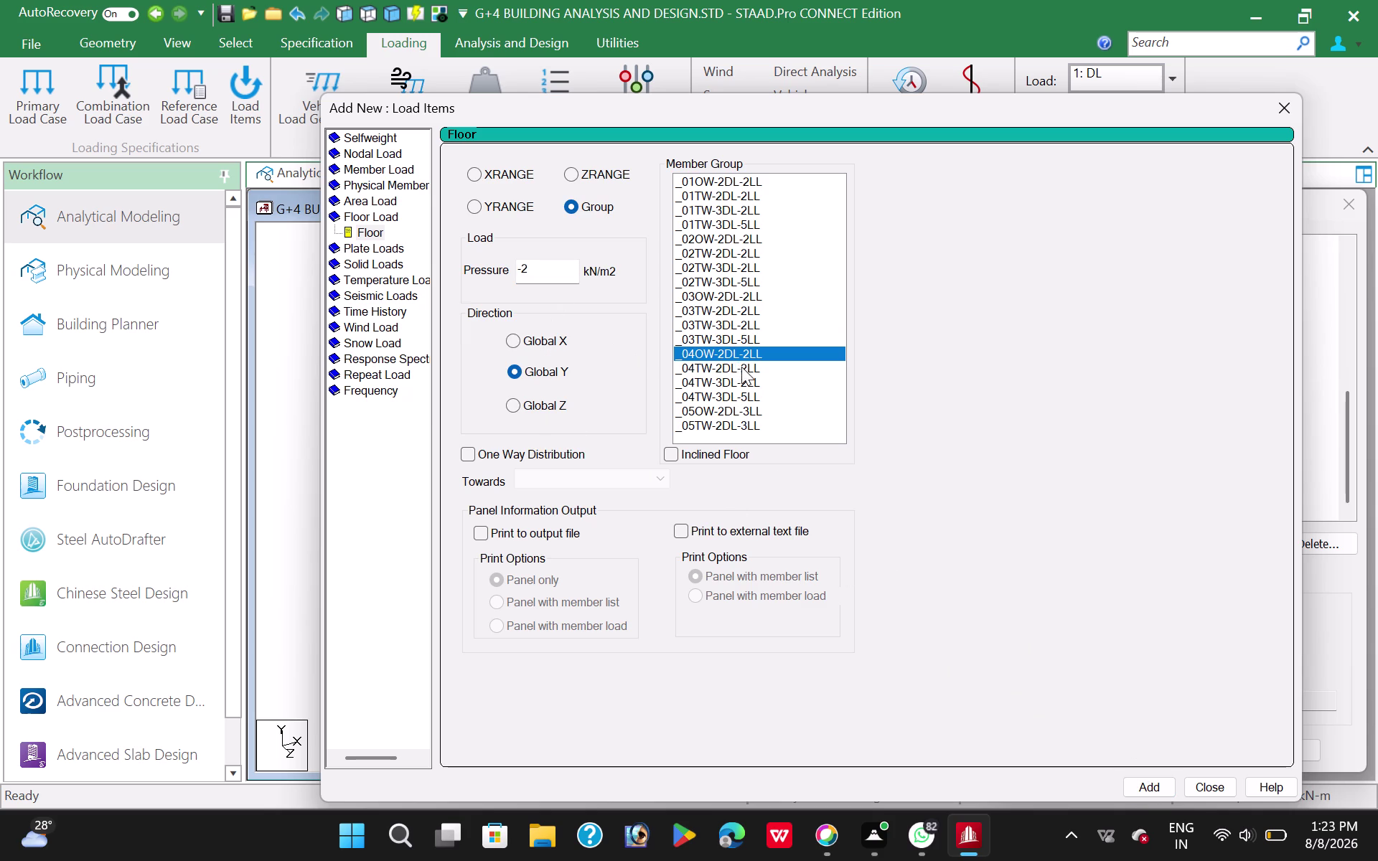
click(741, 366)
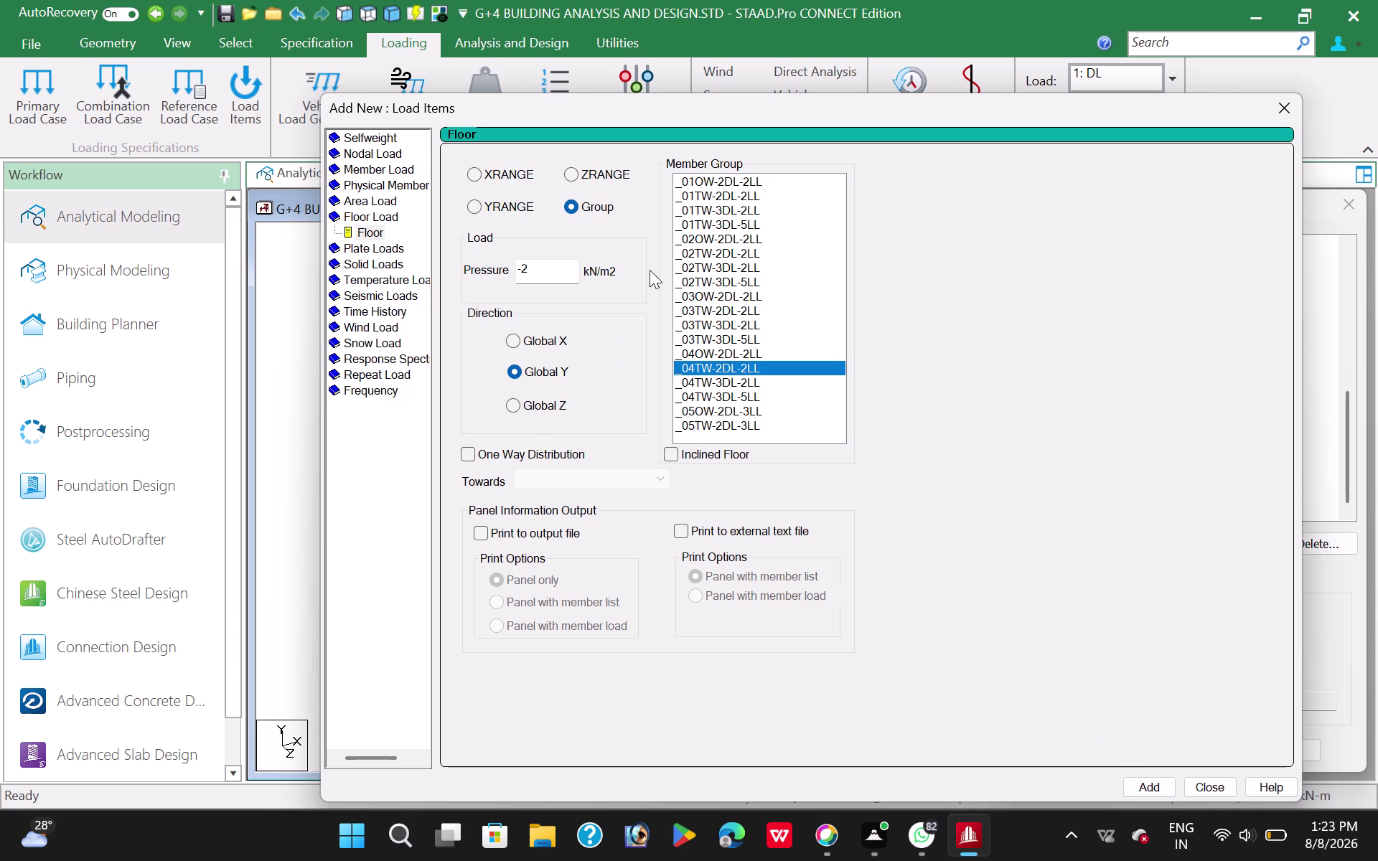
drag(897, 106, 715, 103)
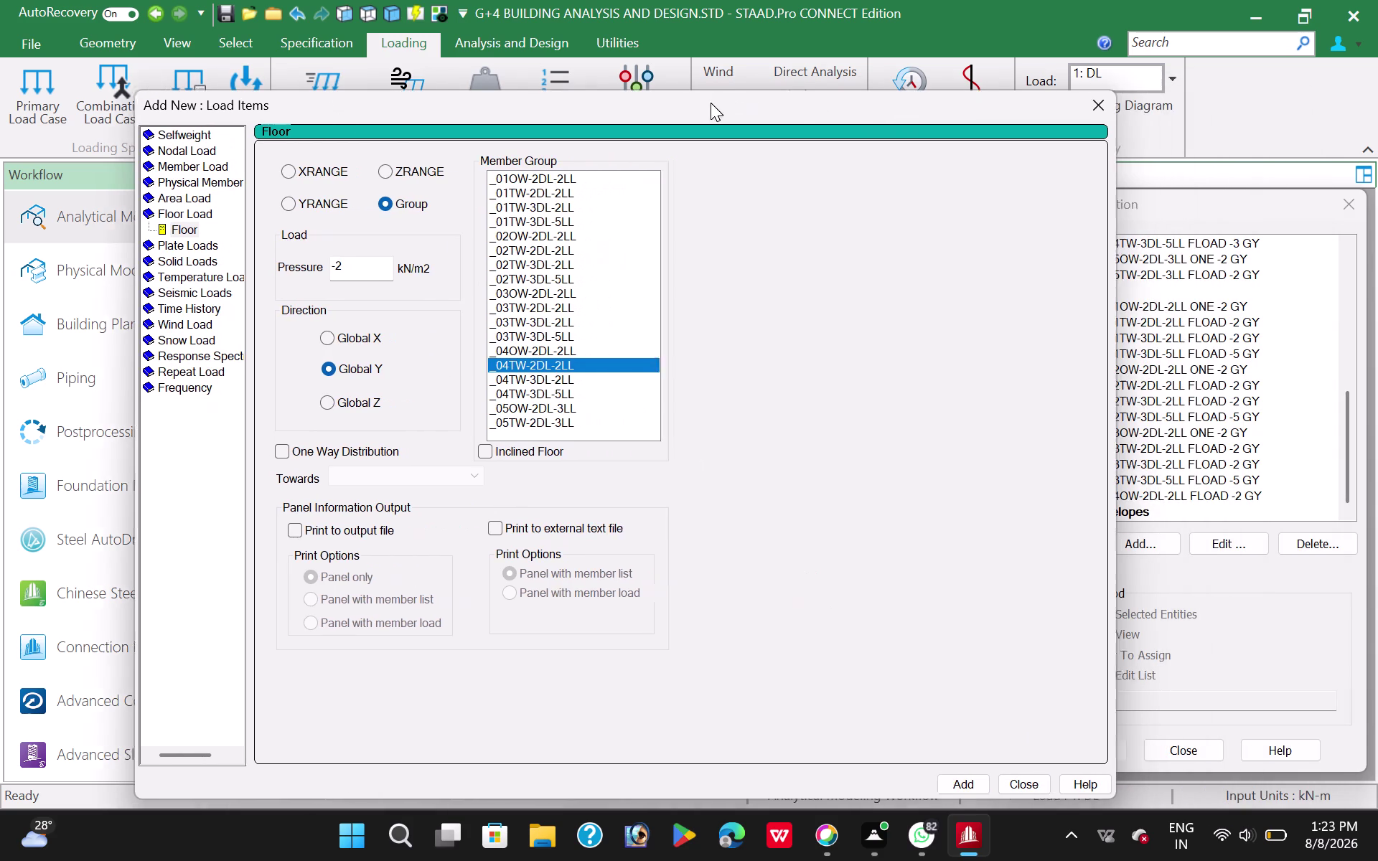
Delete the _04OW-2DL-2LL FLOAD -2 entry, then start adding new load items to case 2: LL.
drag(715, 103, 656, 102)
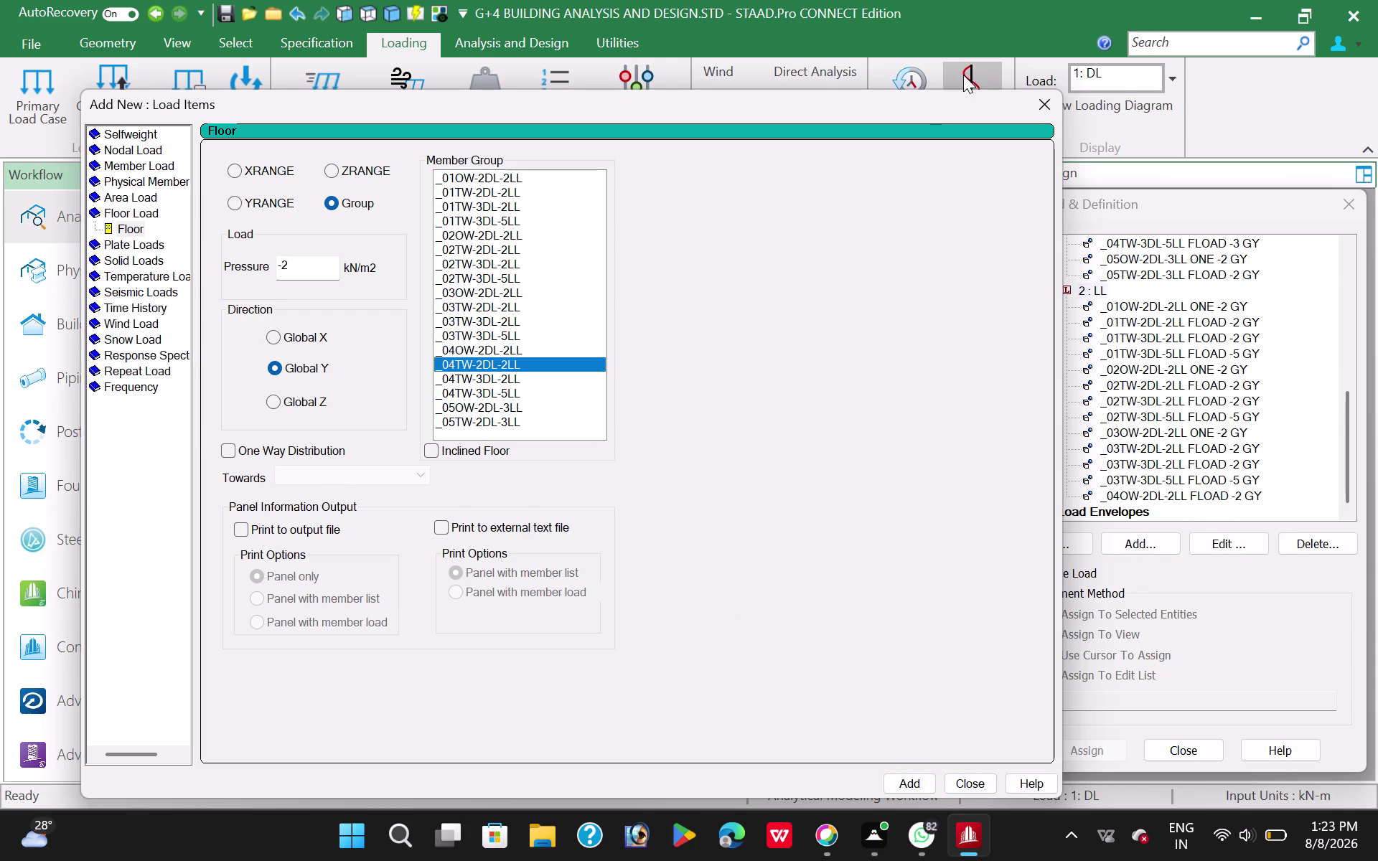
click(1037, 96)
click(1196, 500)
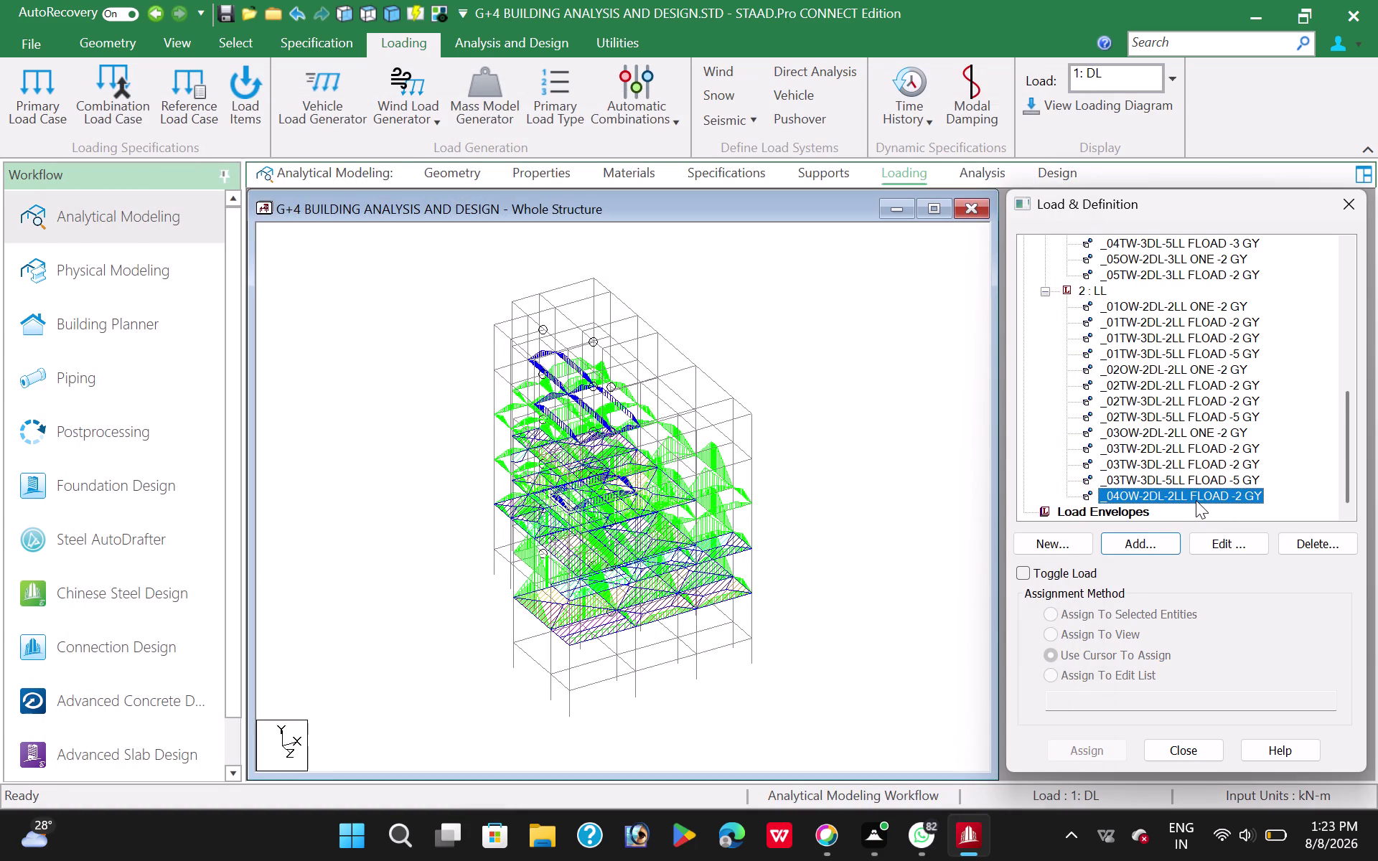
click(1317, 540)
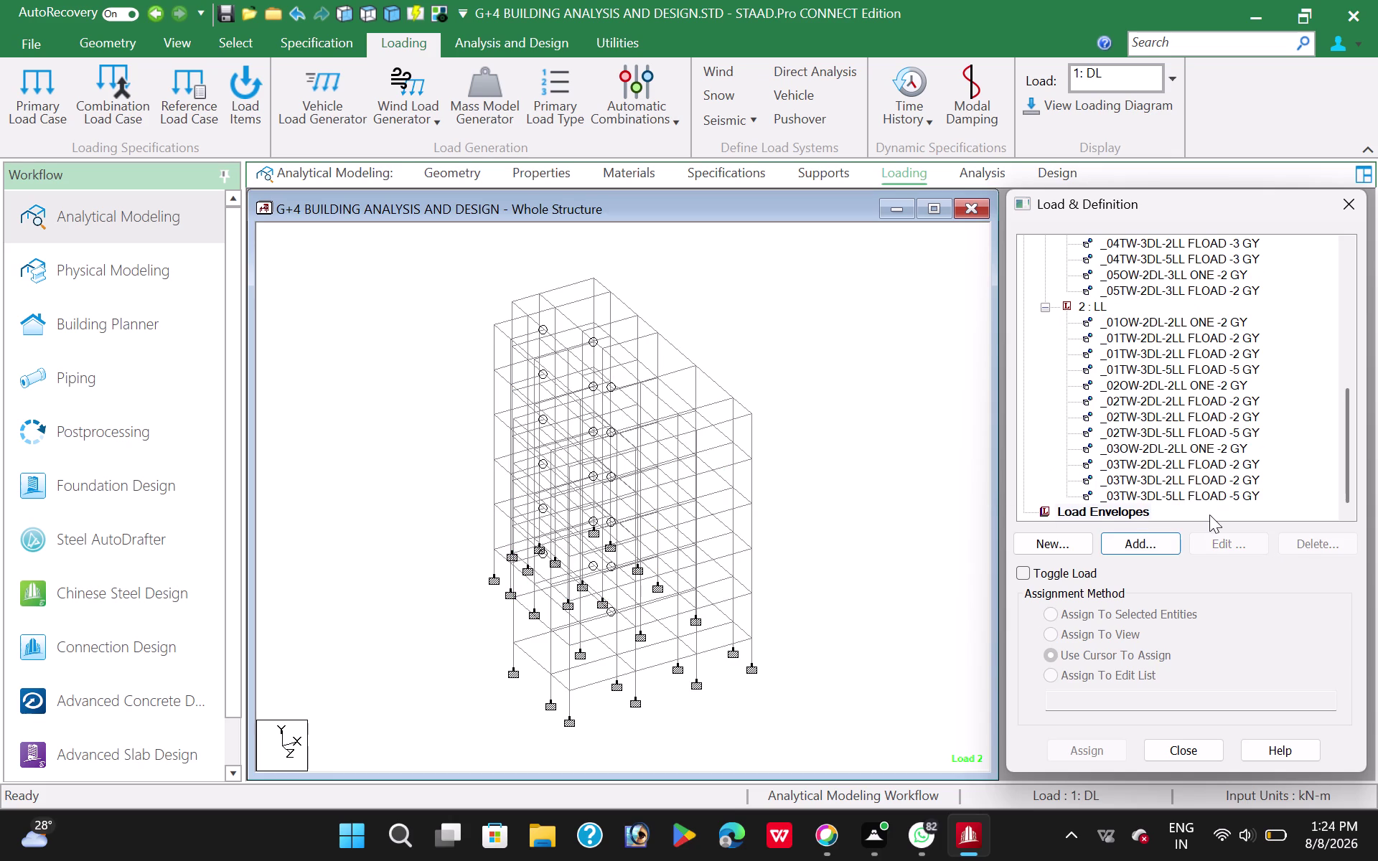
click(1095, 309)
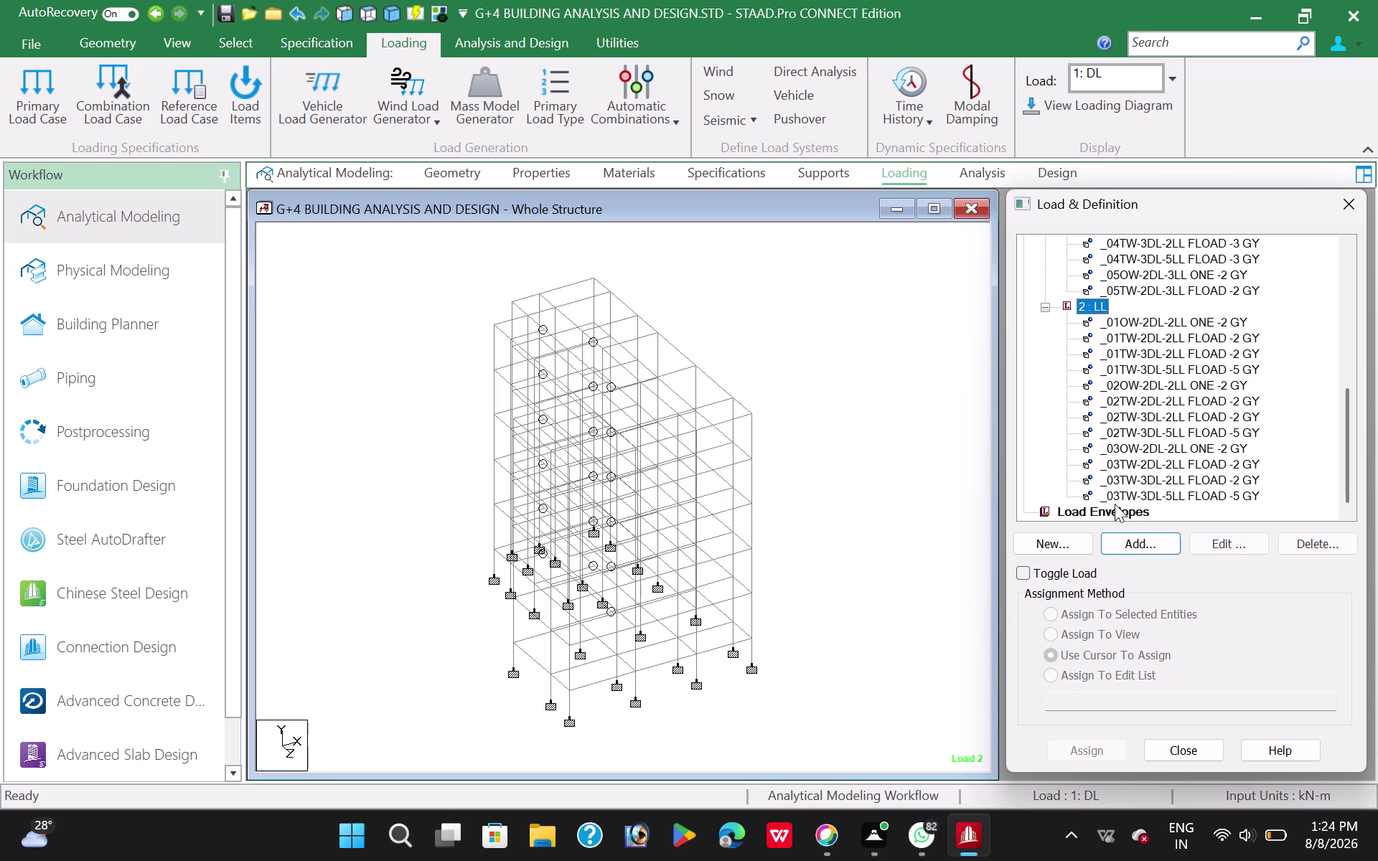
click(1148, 544)
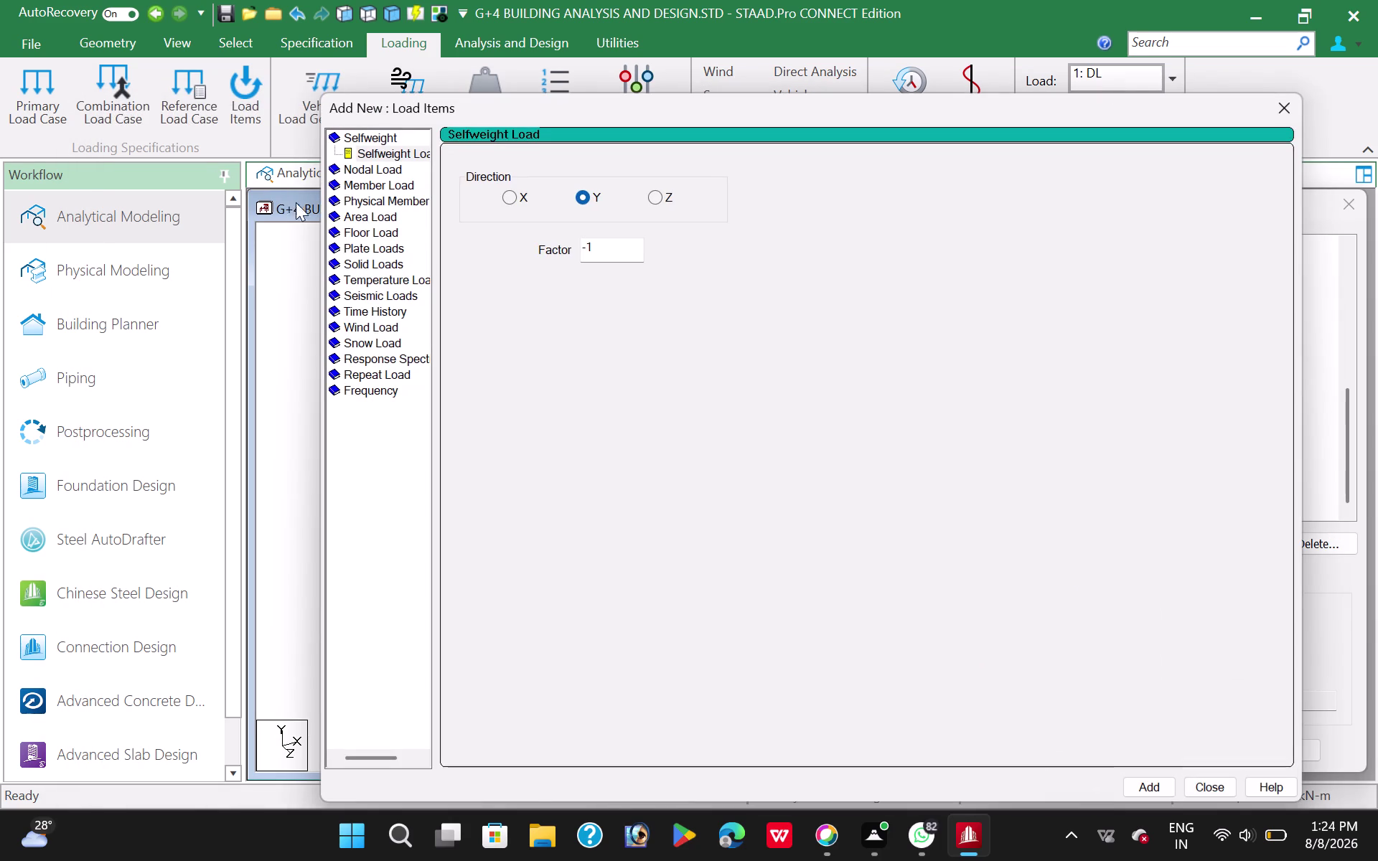
Add a one-way -2 kN/m2 floor load on _04OW-2DL-2LL.
click(370, 229)
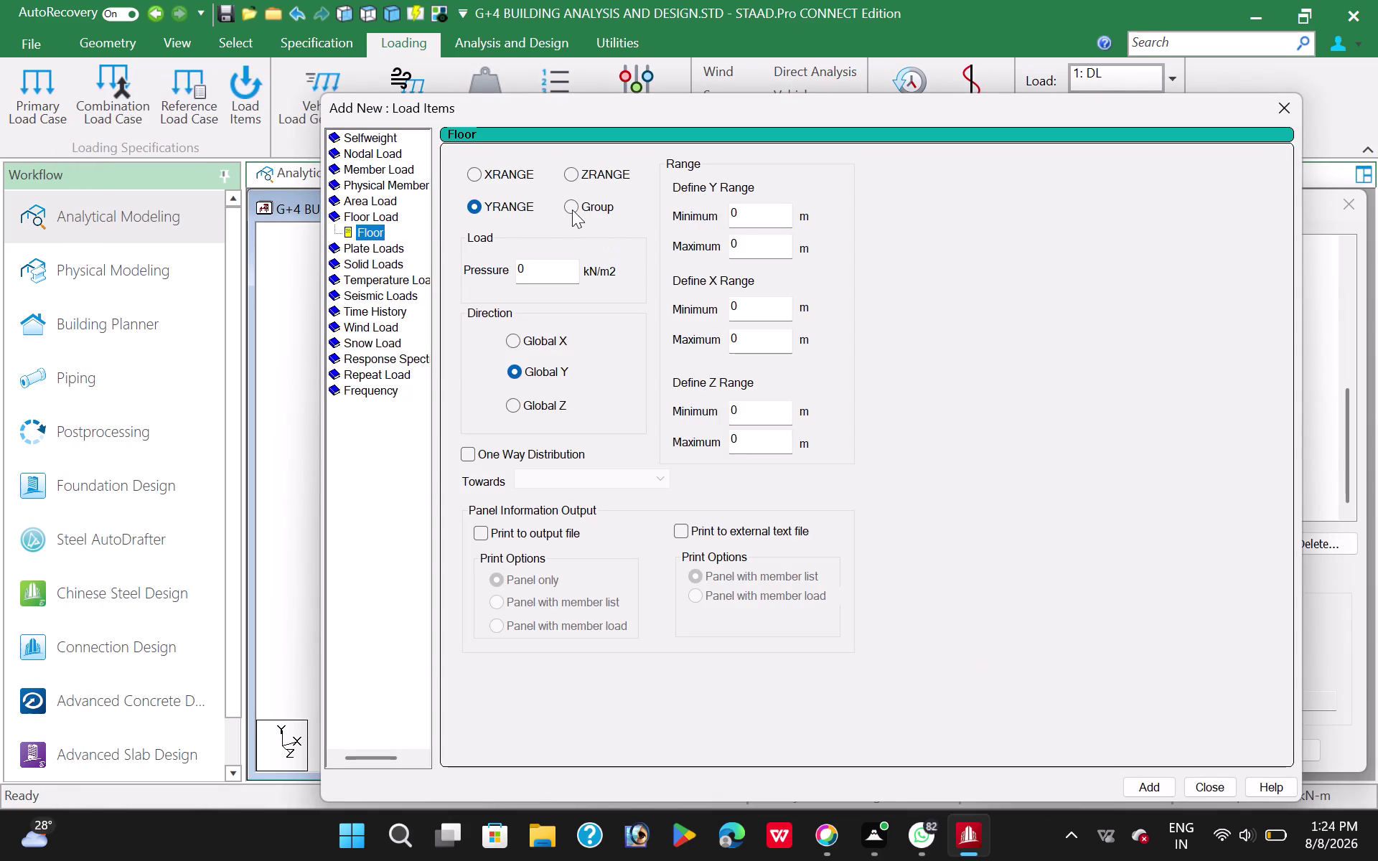
click(565, 204)
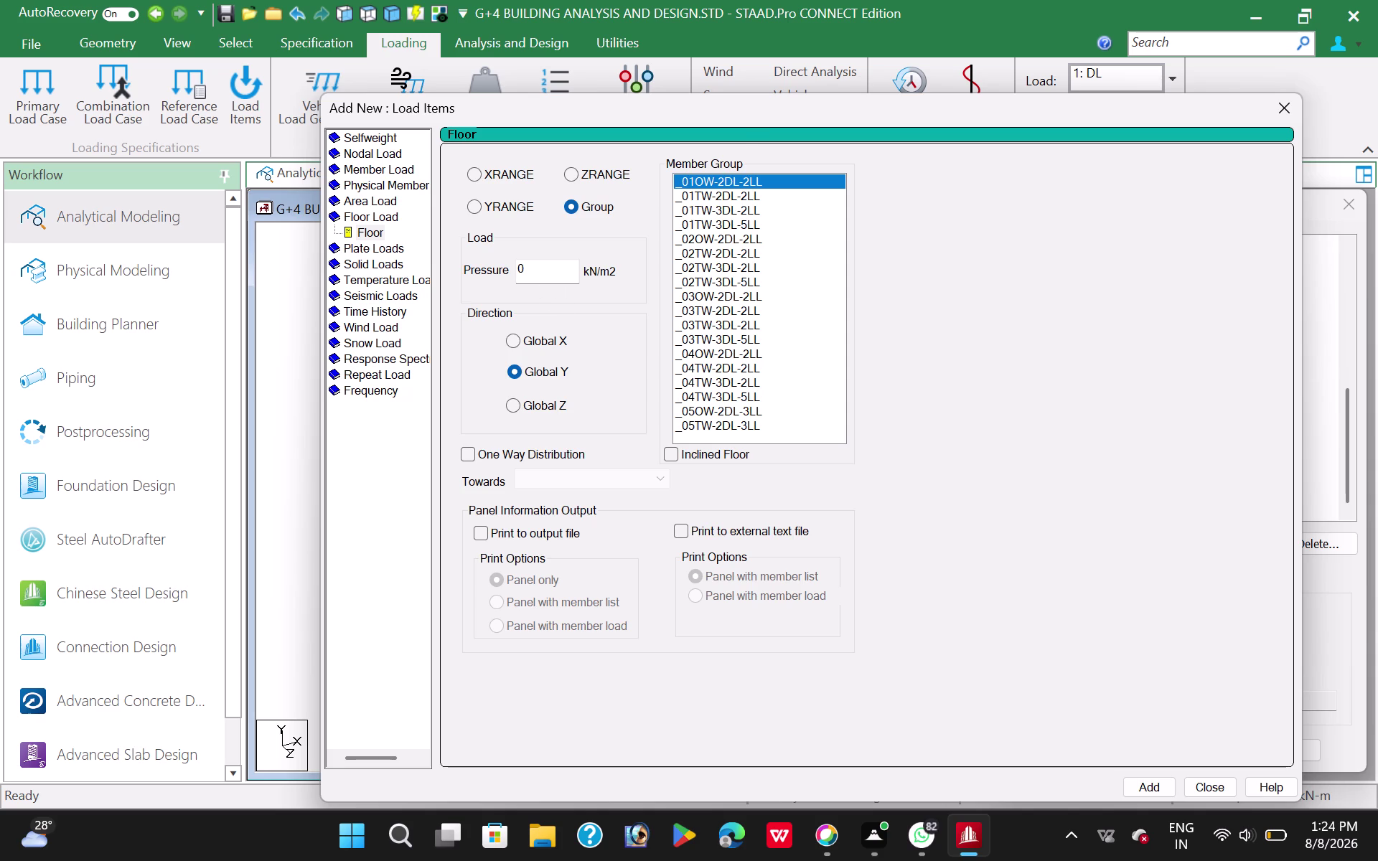
drag(792, 95, 387, 51)
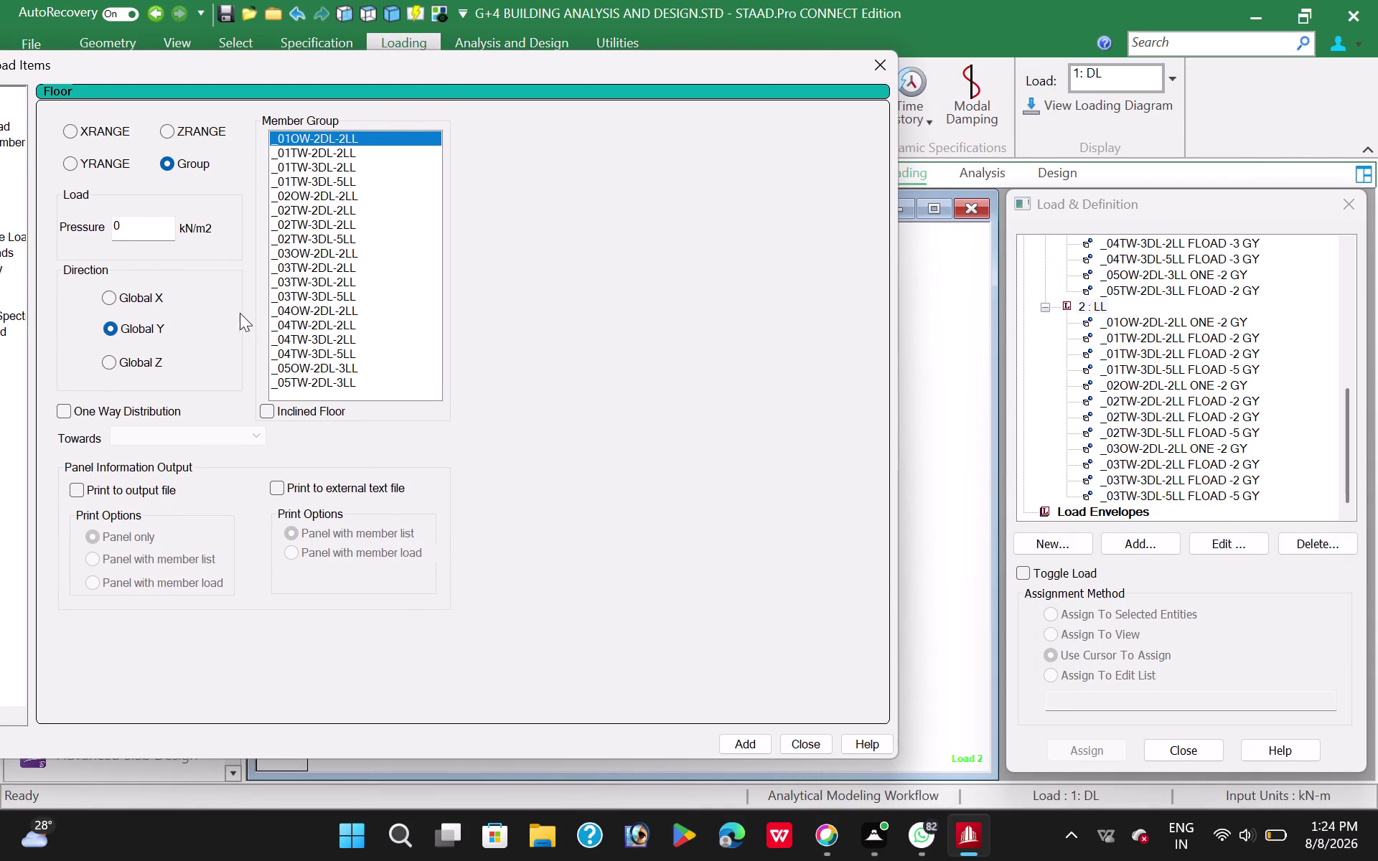
click(297, 310)
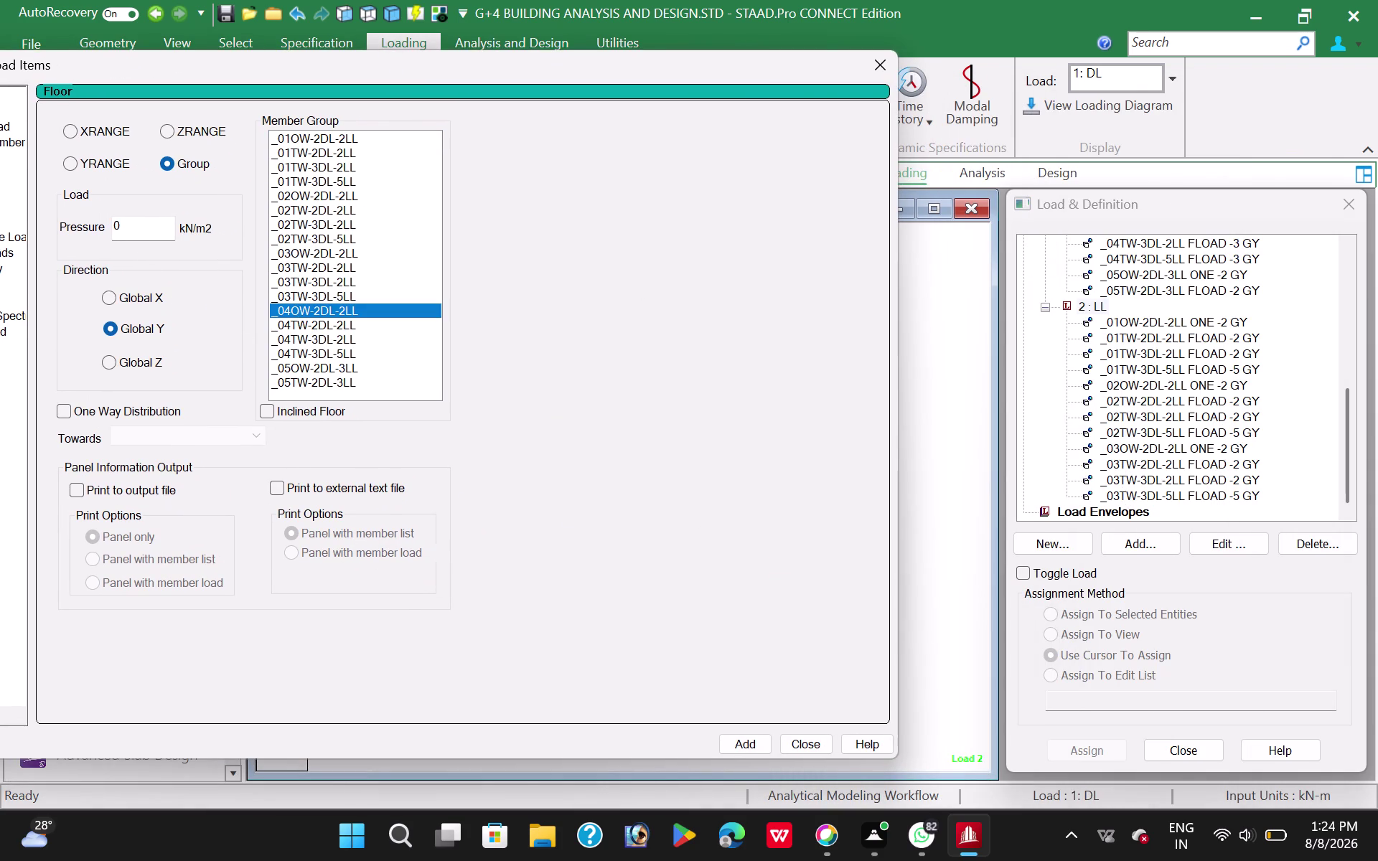
drag(132, 226, 51, 231)
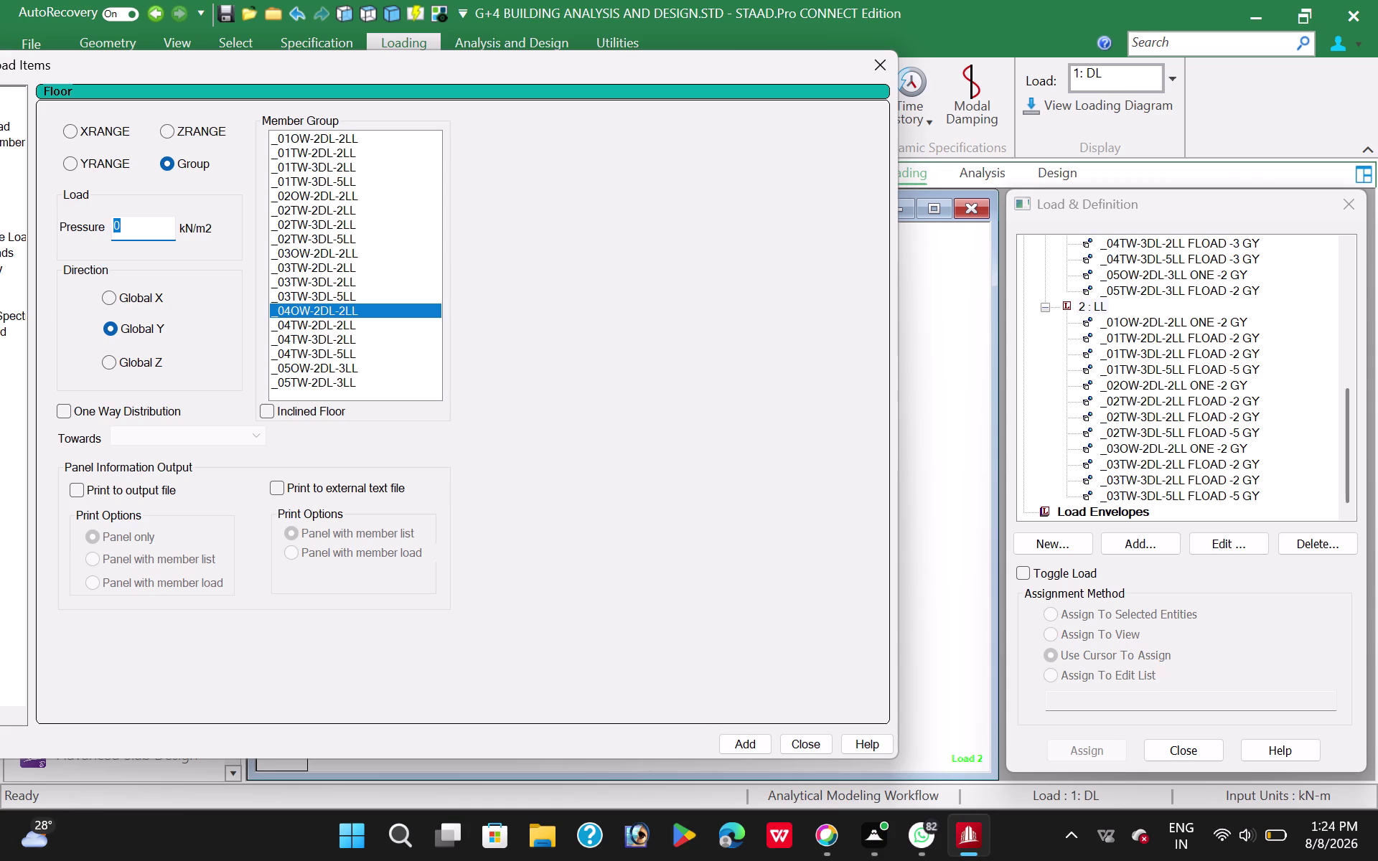
key(minus)
key(2)
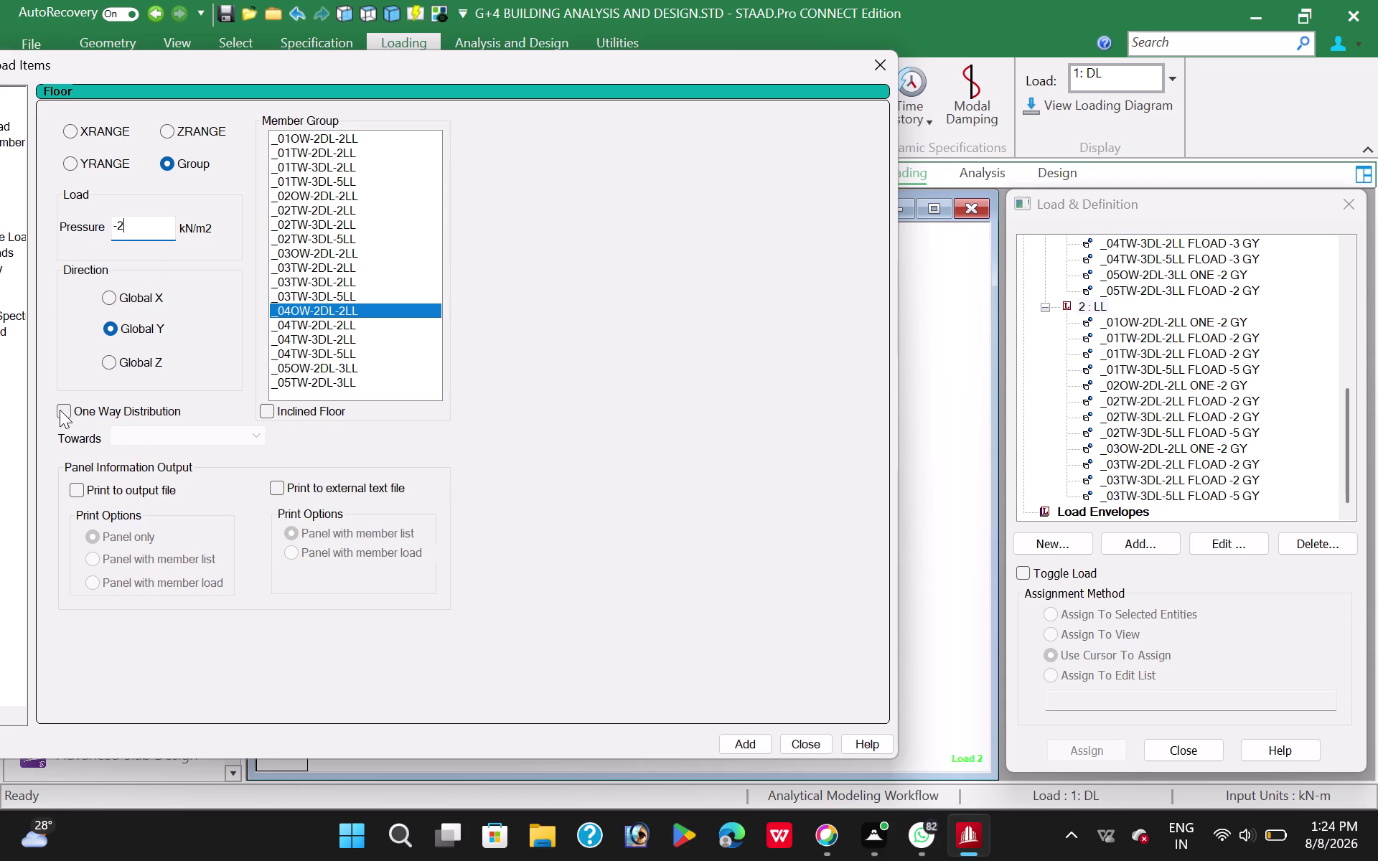
click(60, 410)
click(724, 745)
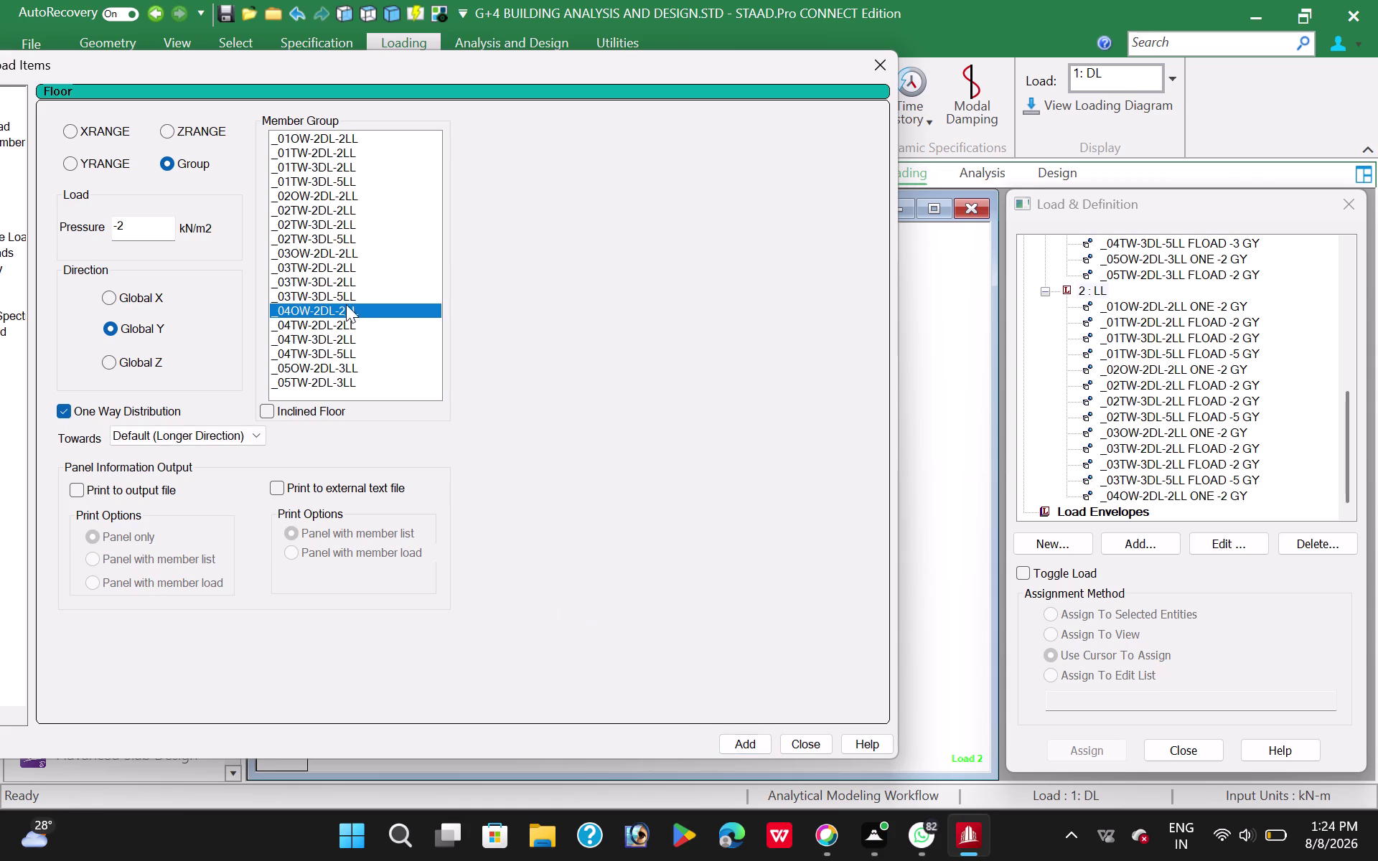
Add two-way loads: -2 for _04TW-2DL-2LL and _04TW-3DL-2LL, -5 for _04TW-3DL-5LL.
click(340, 328)
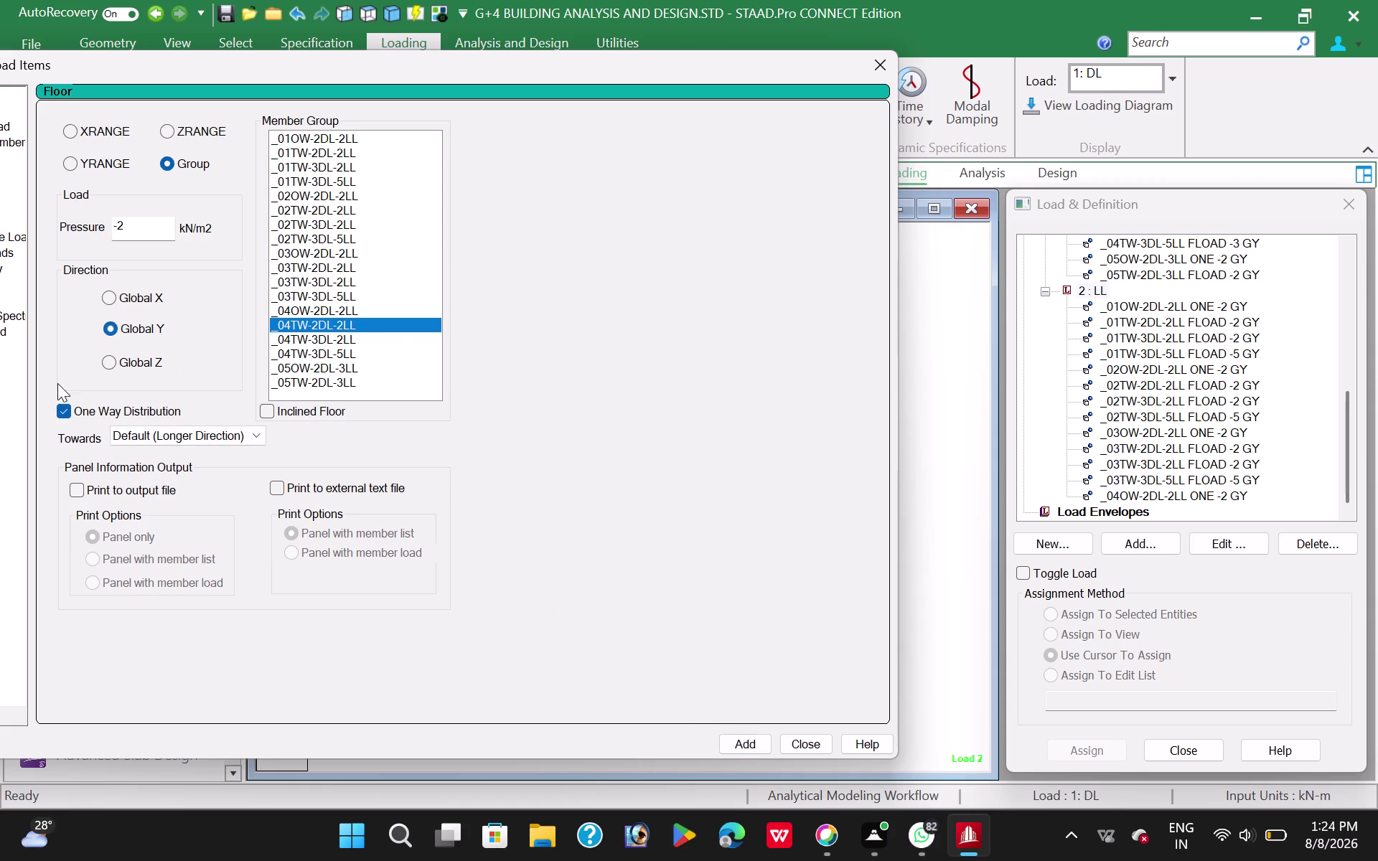
click(58, 410)
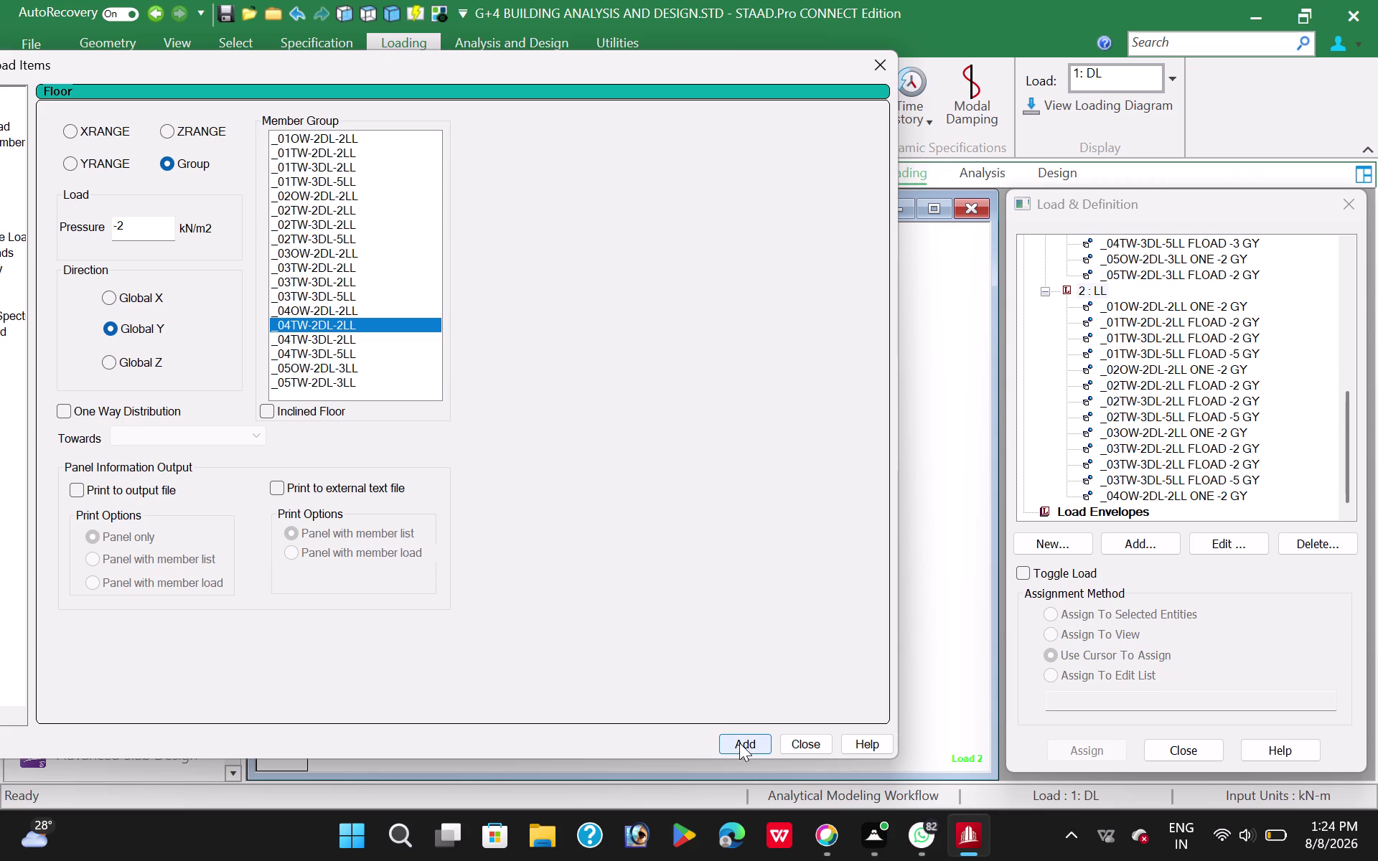
click(740, 743)
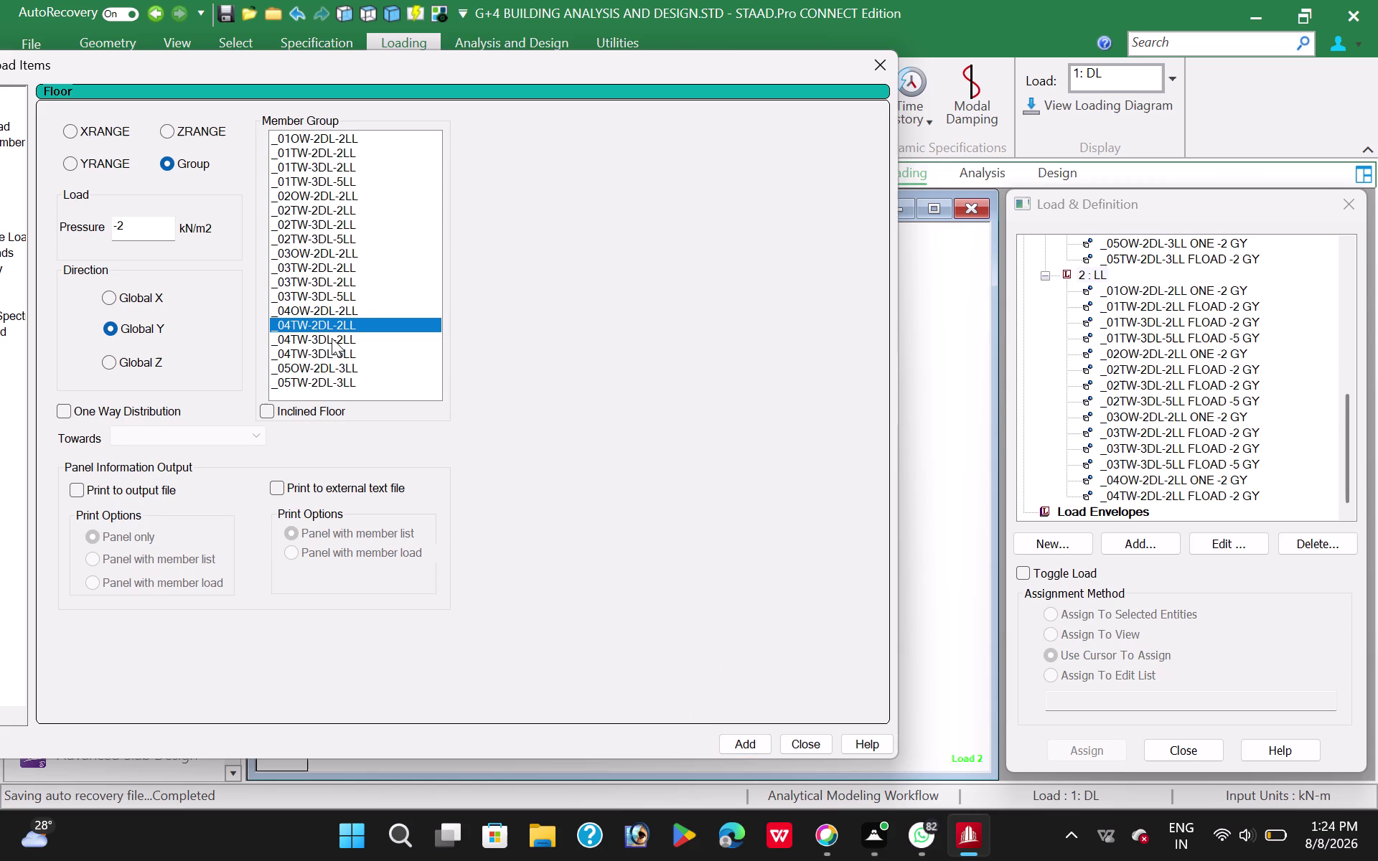
click(332, 338)
click(741, 740)
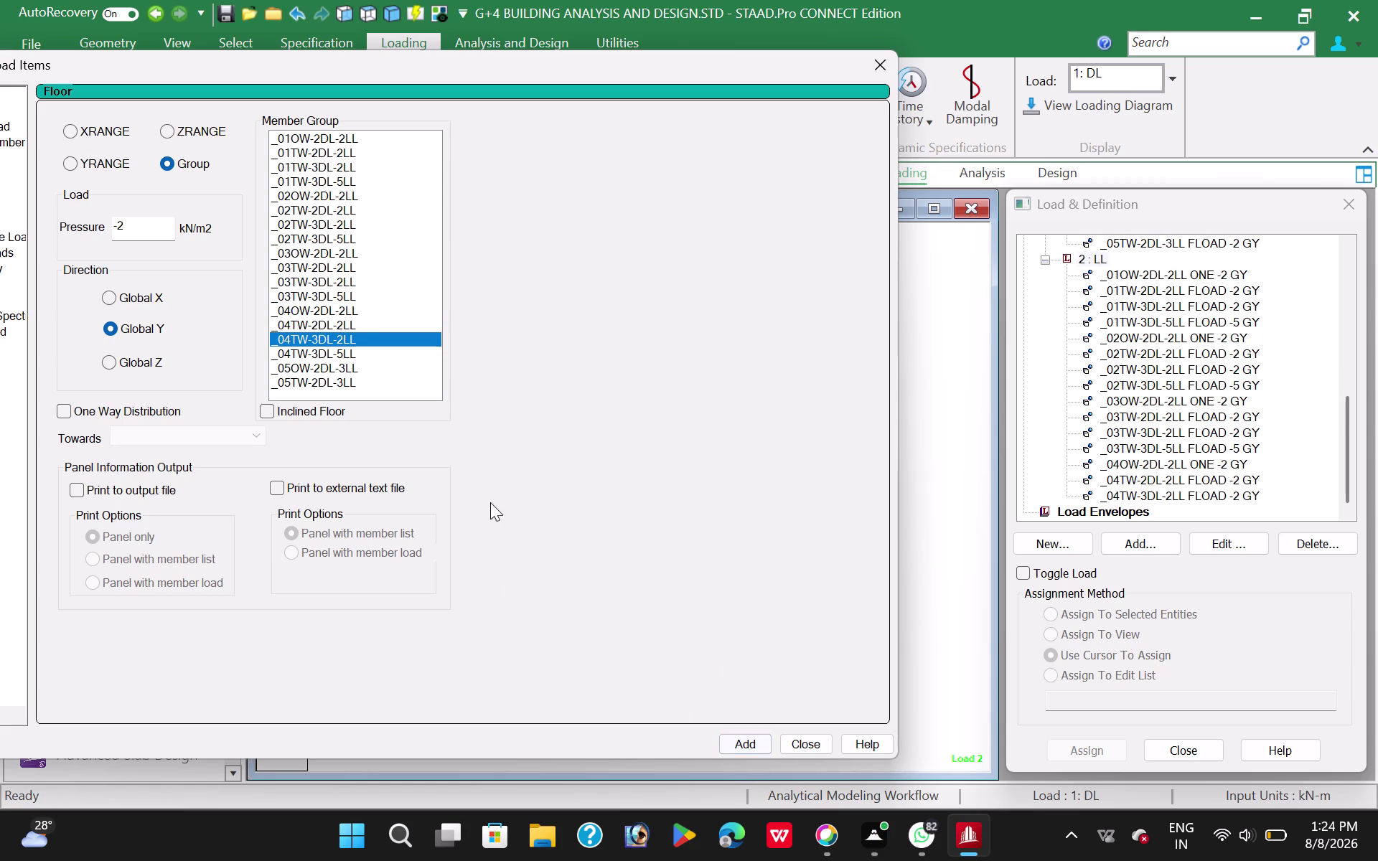
click(344, 358)
click(127, 217)
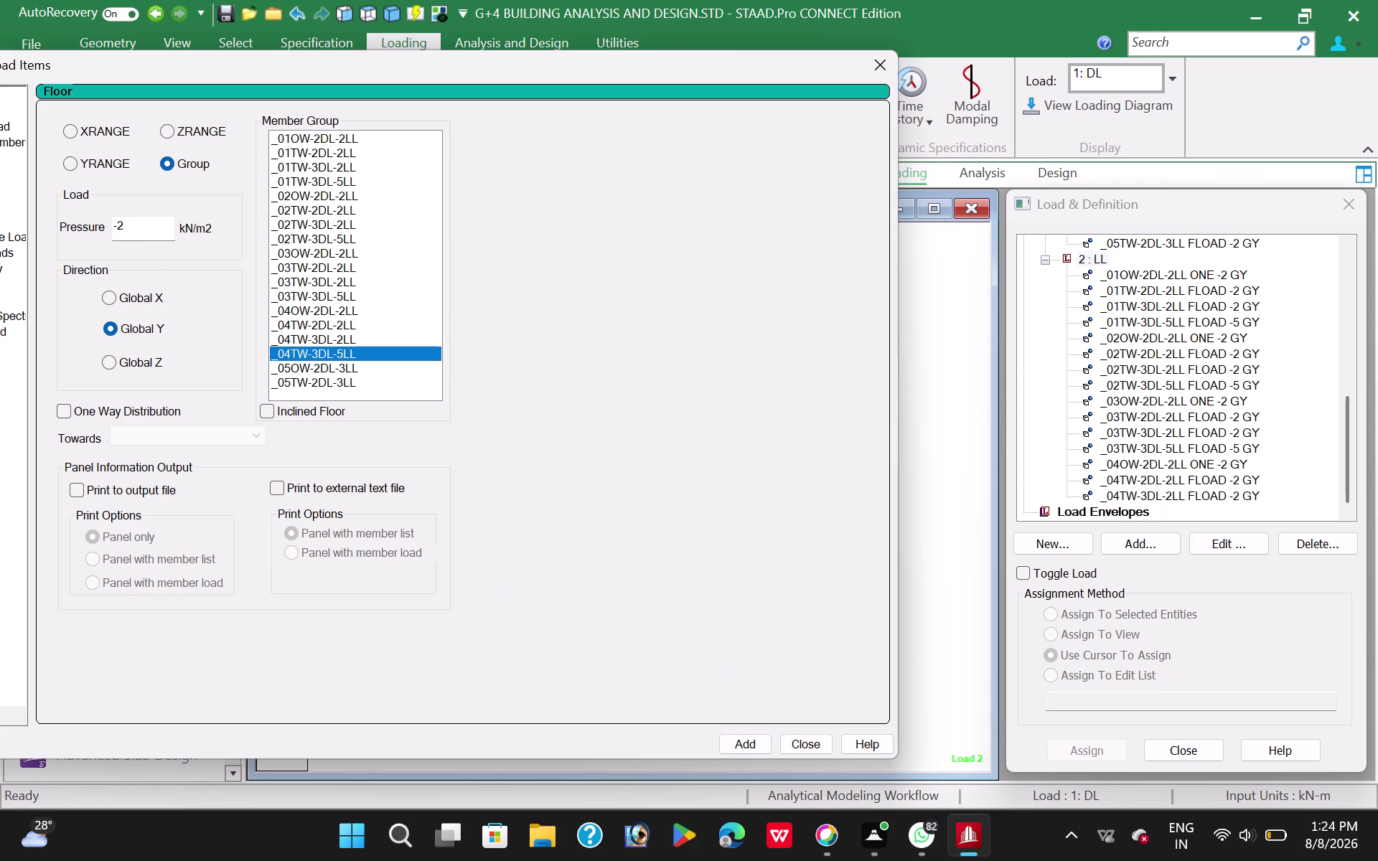
click(135, 225)
key(BackSpace)
key(5)
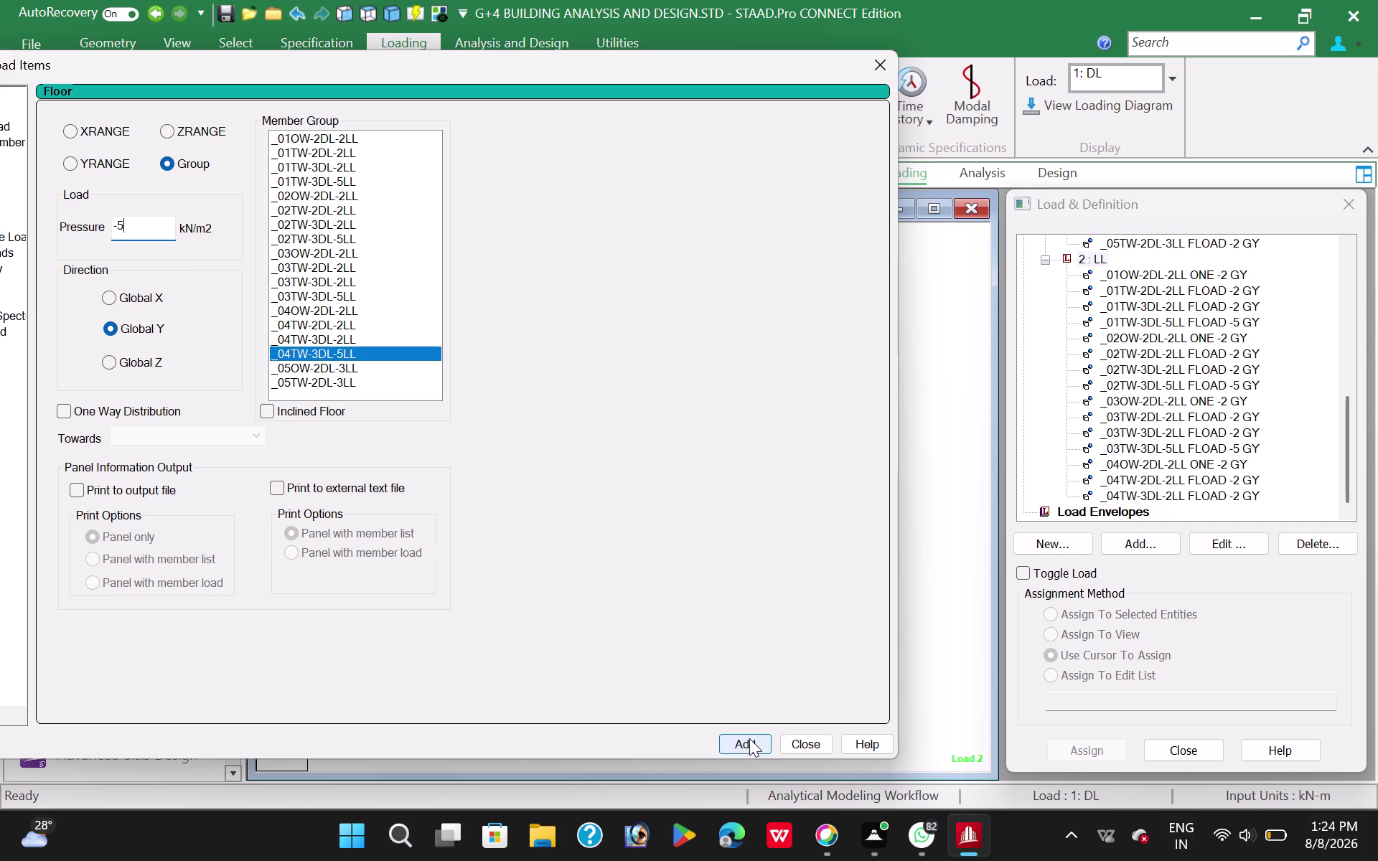
click(750, 738)
Add -3 kN/m2 loads: one-way for _05OW-2DL-3LL, two-way for _05TW-2DL-3LL.
click(345, 373)
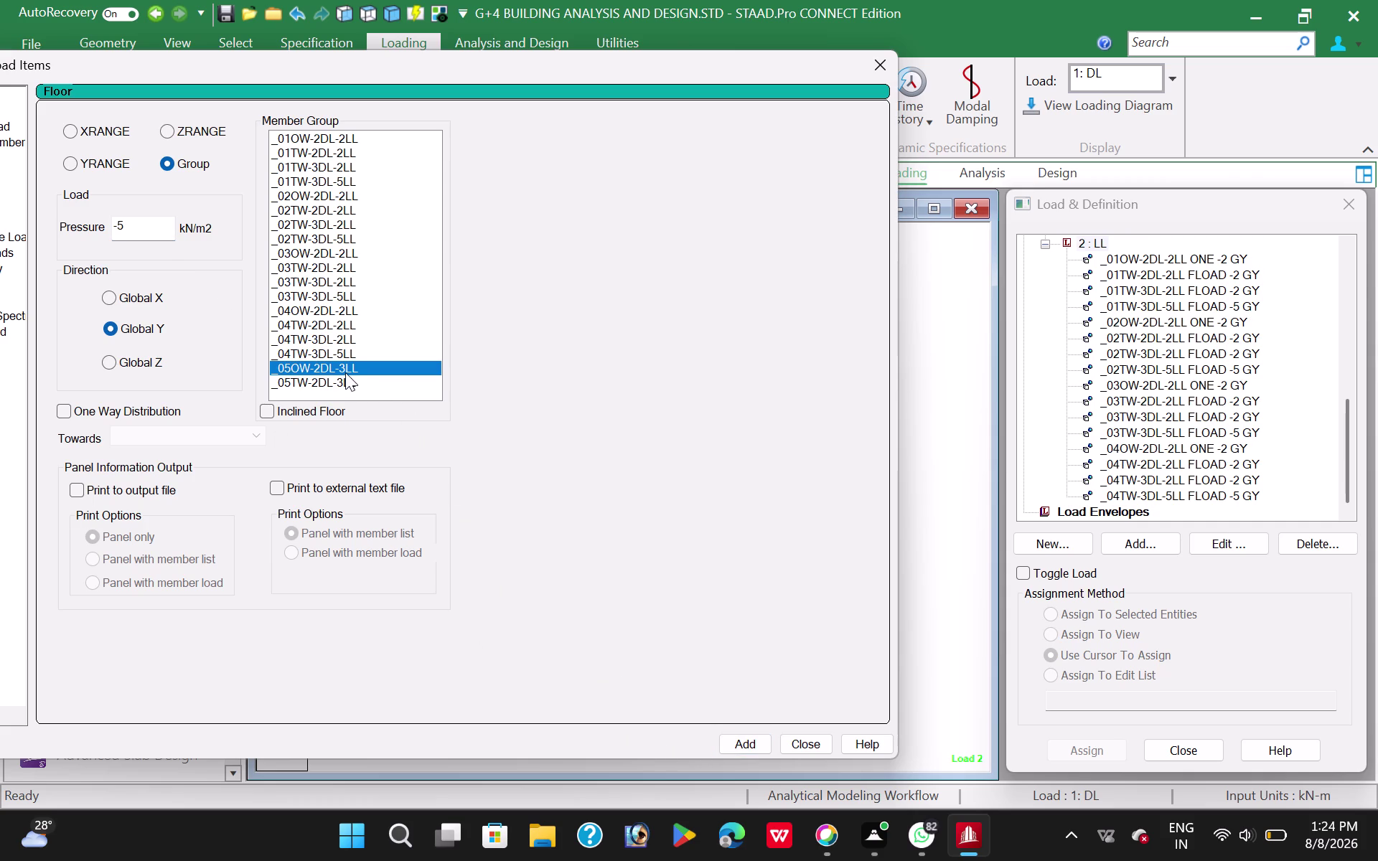
click(144, 230)
key(BackSpace)
key(3)
click(69, 414)
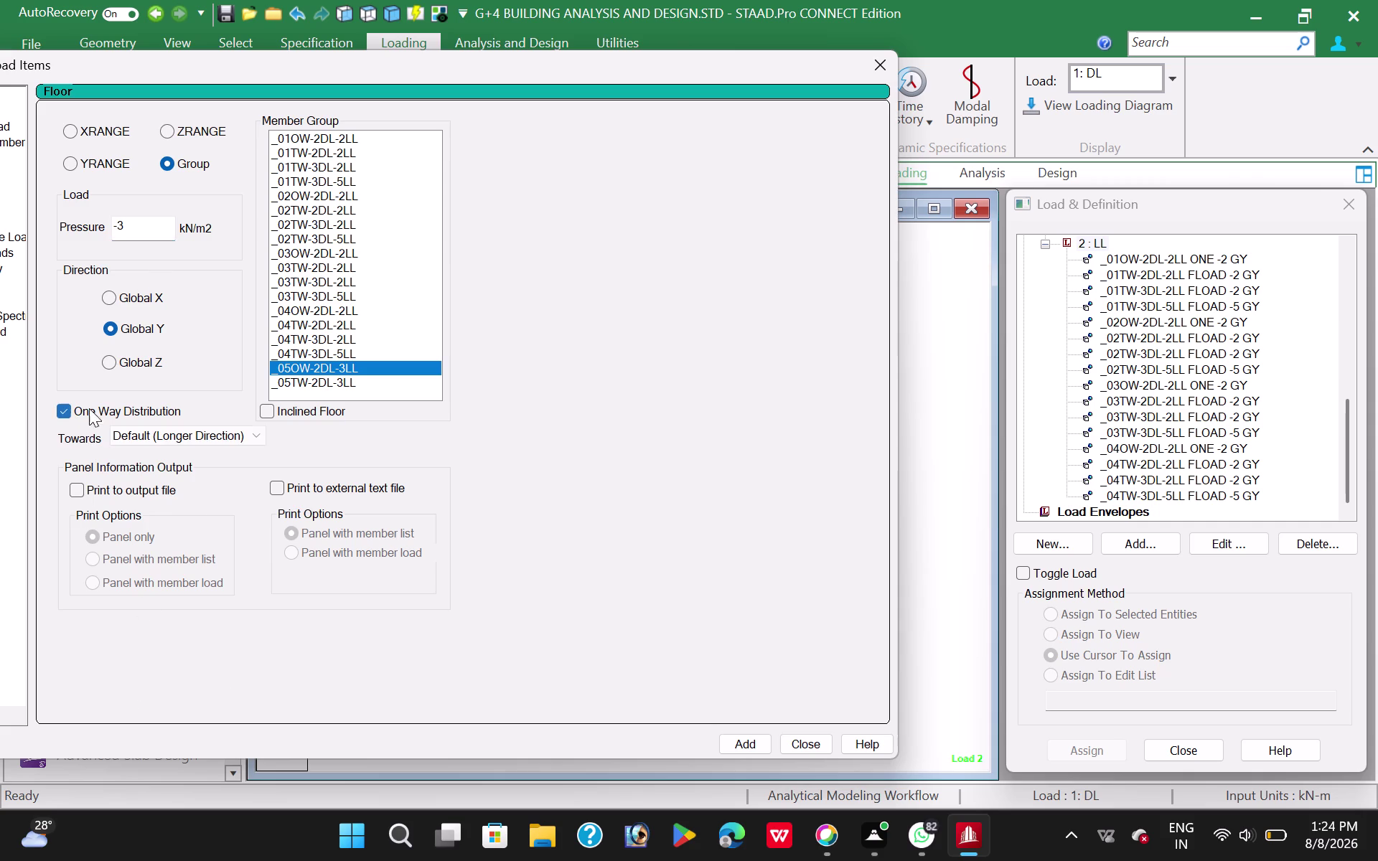
click(738, 752)
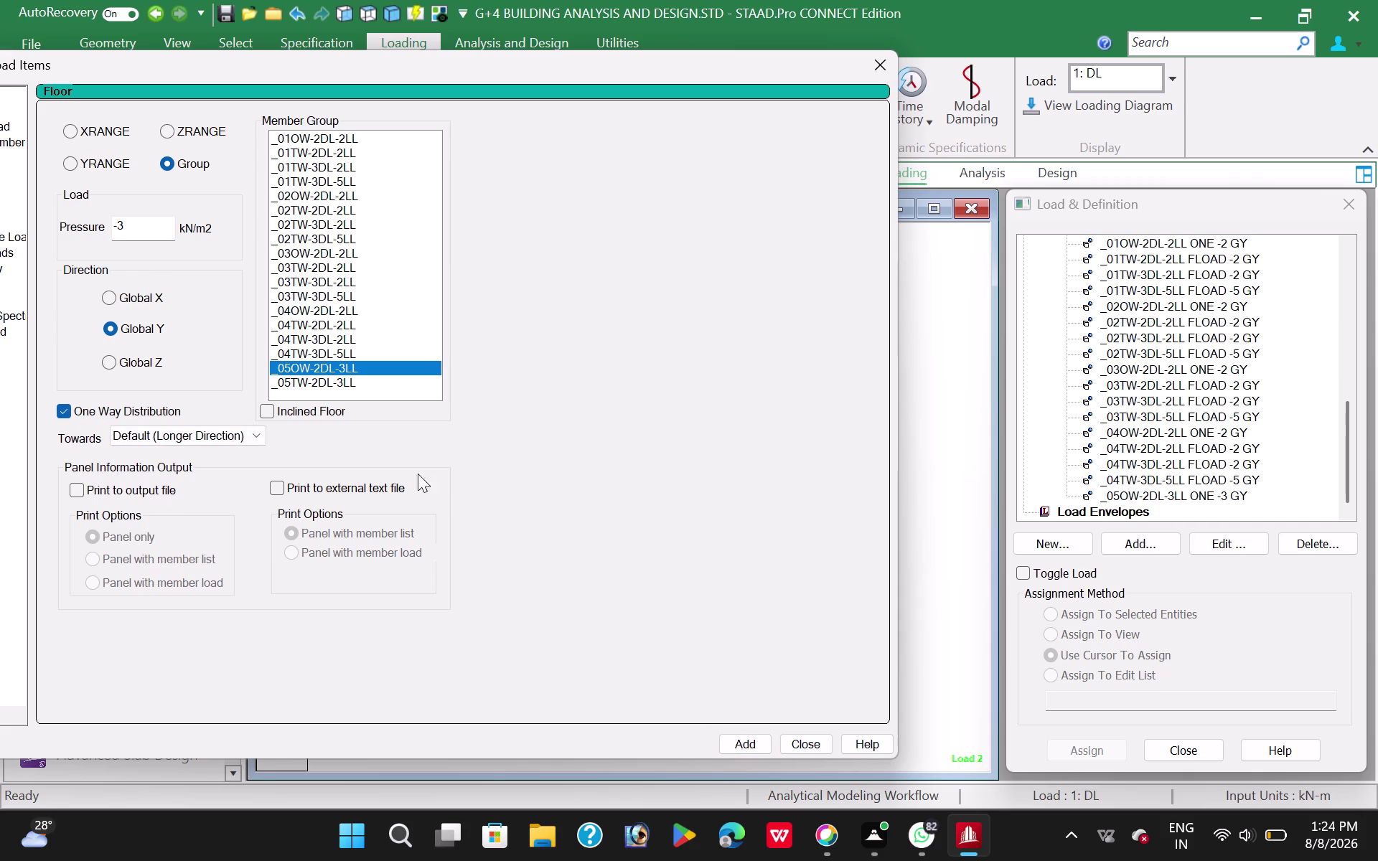
click(348, 384)
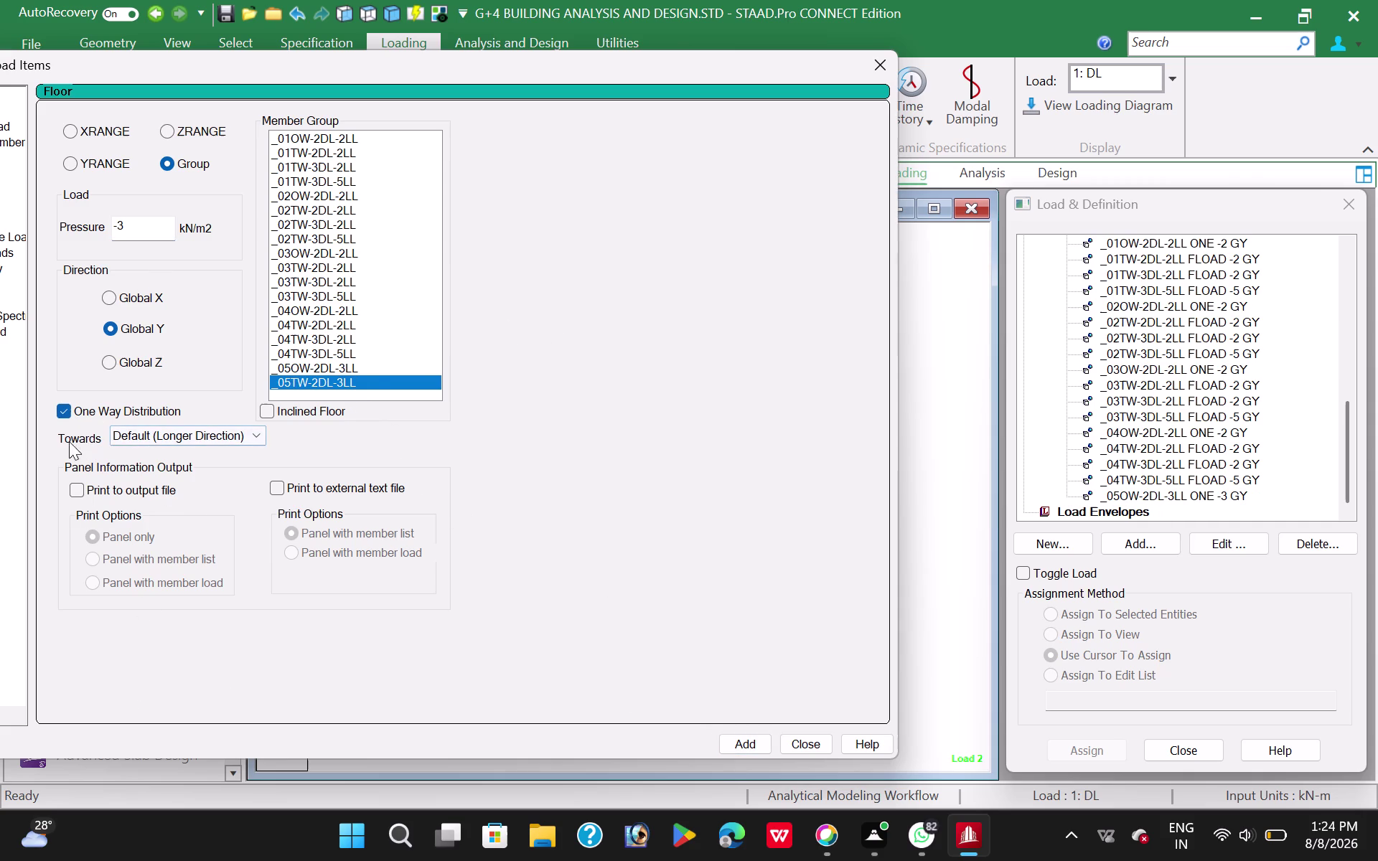
click(63, 413)
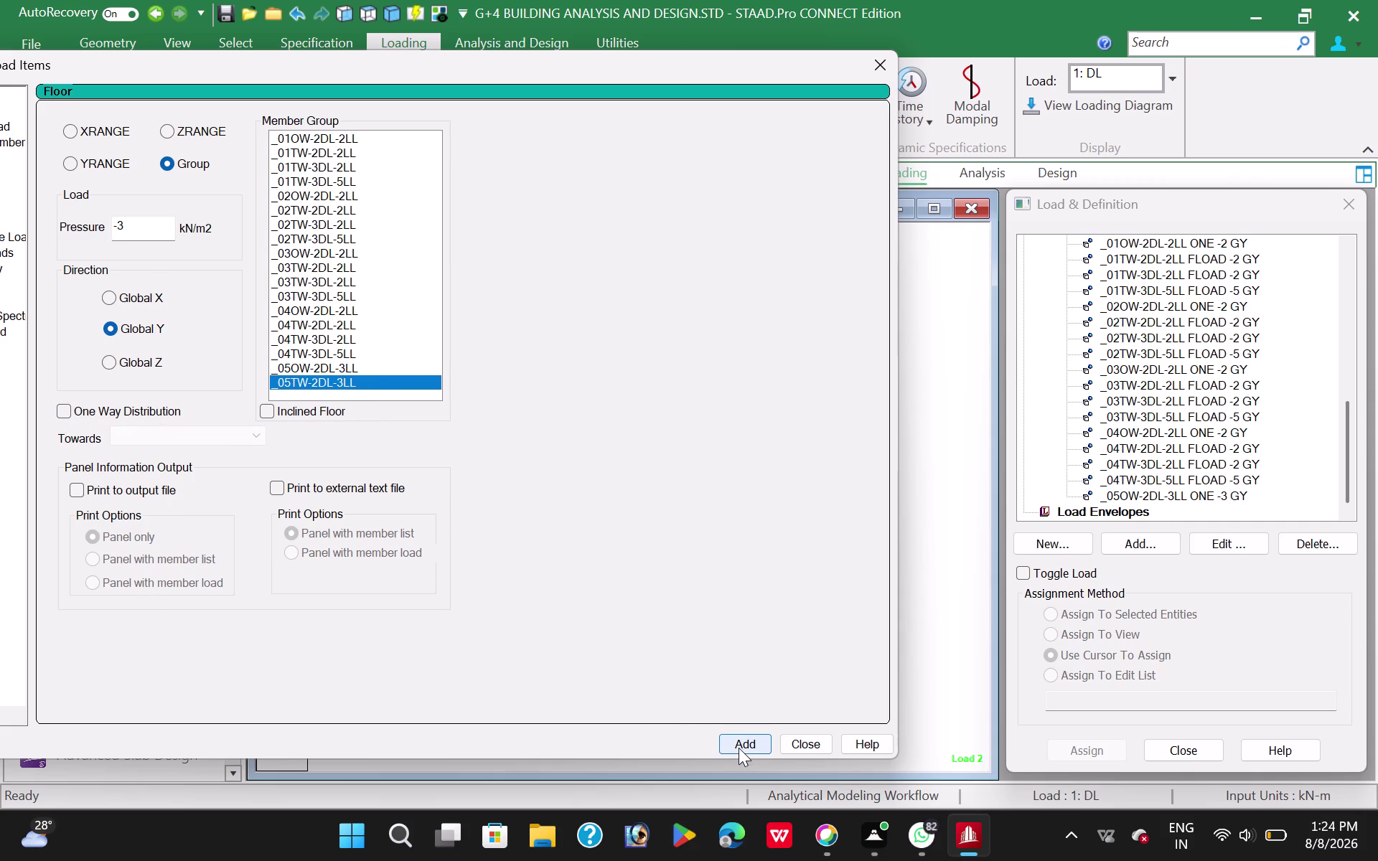
click(738, 748)
click(805, 740)
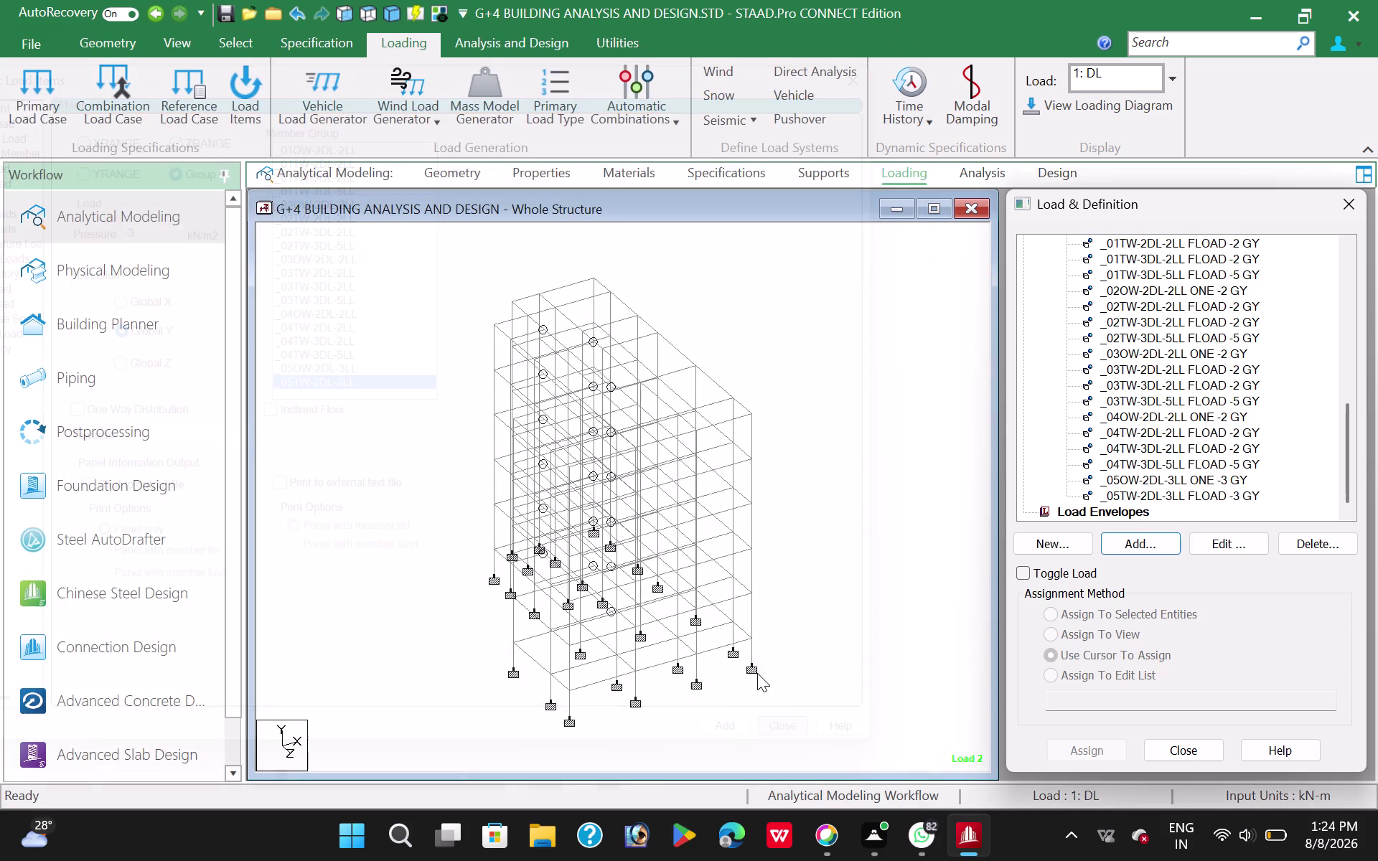
Display several floor load diagrams on the model, ending with _04TW-2DL-2LL.
click(1150, 354)
click(1159, 371)
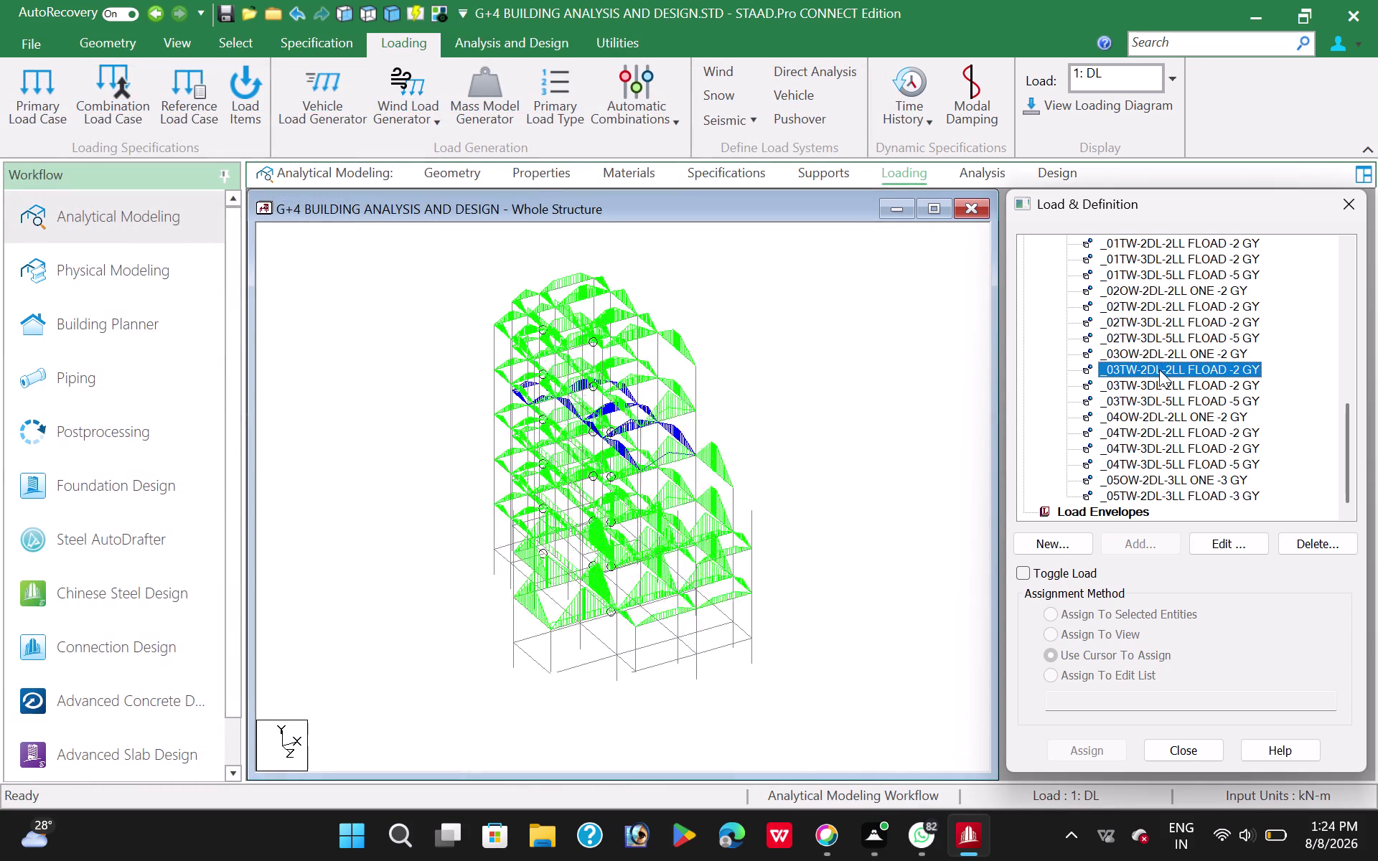
click(1154, 398)
click(1154, 411)
click(1155, 424)
click(1158, 430)
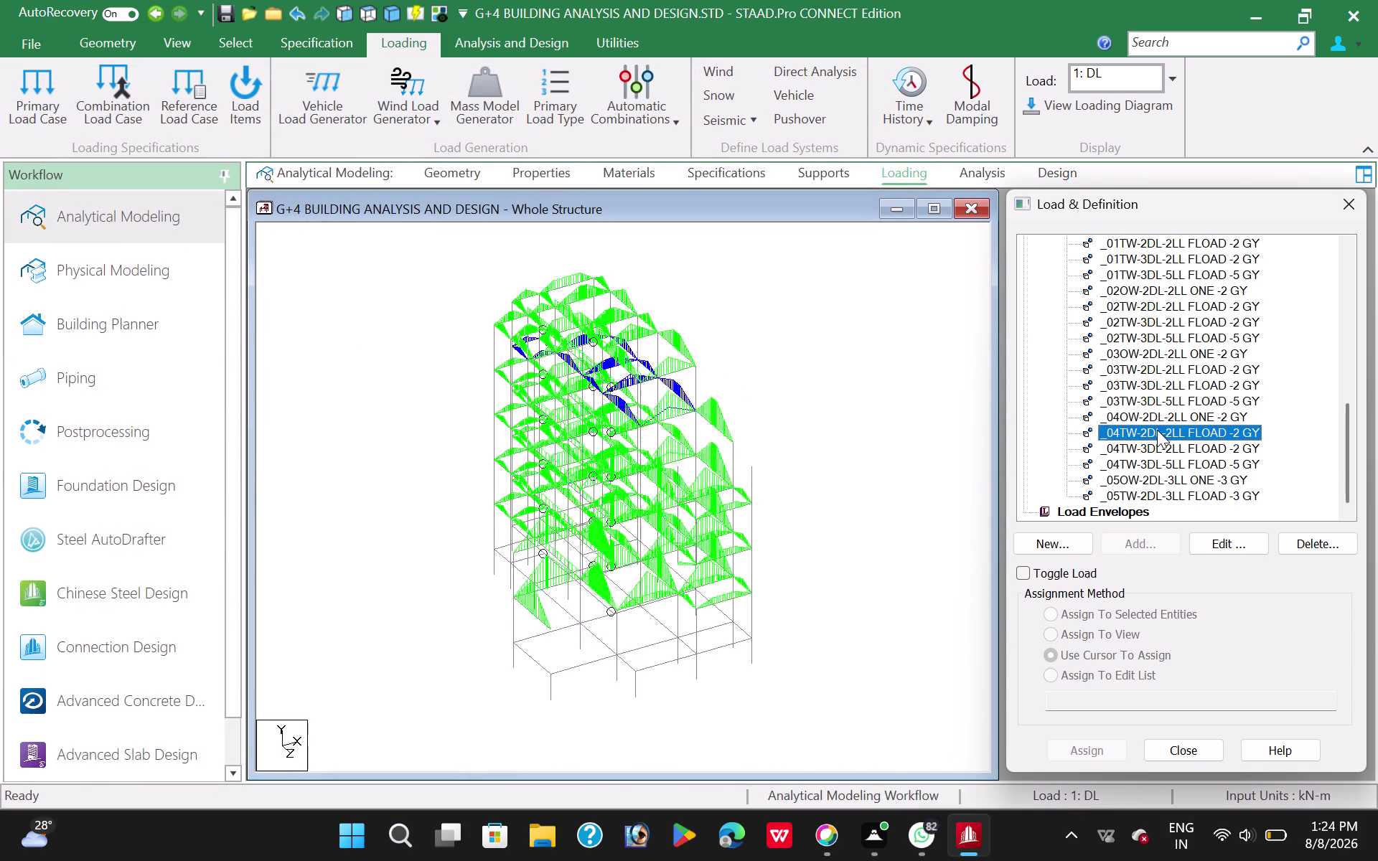
click(1148, 453)
click(1149, 471)
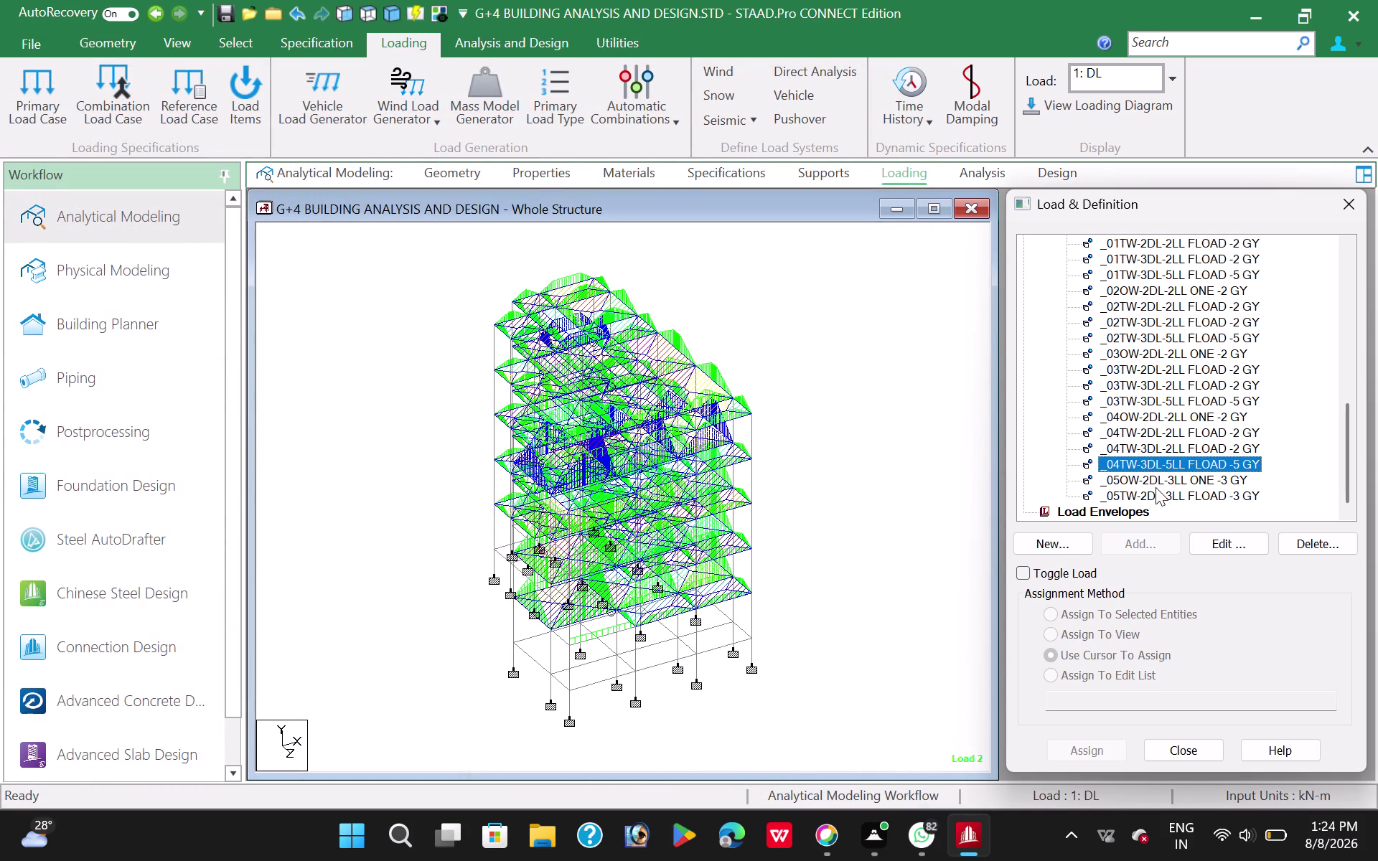
click(1158, 485)
click(1158, 493)
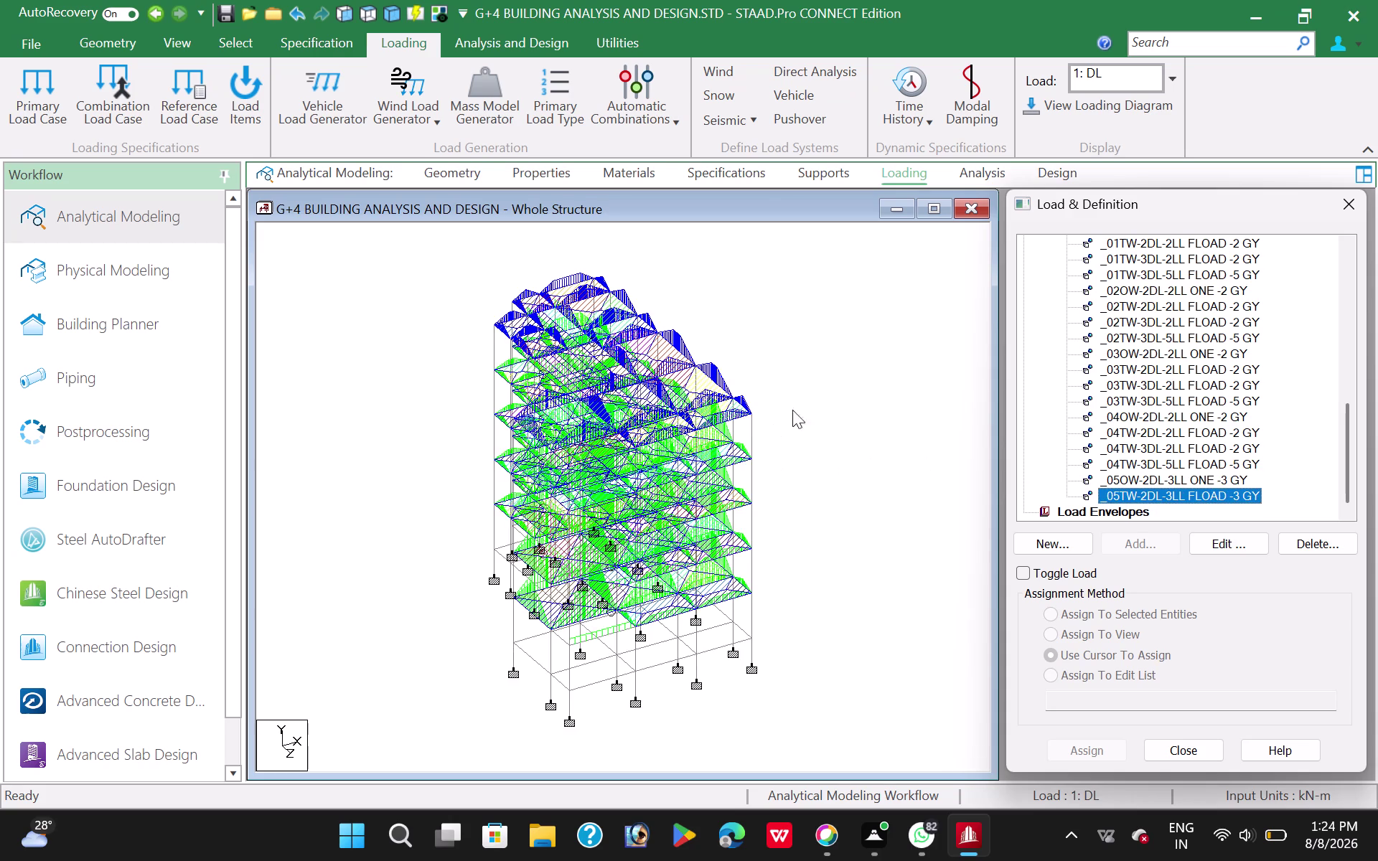
scroll(down, 3)
drag(1229, 335, 1225, 329)
drag(1157, 282, 1152, 274)
drag(1147, 264, 1145, 258)
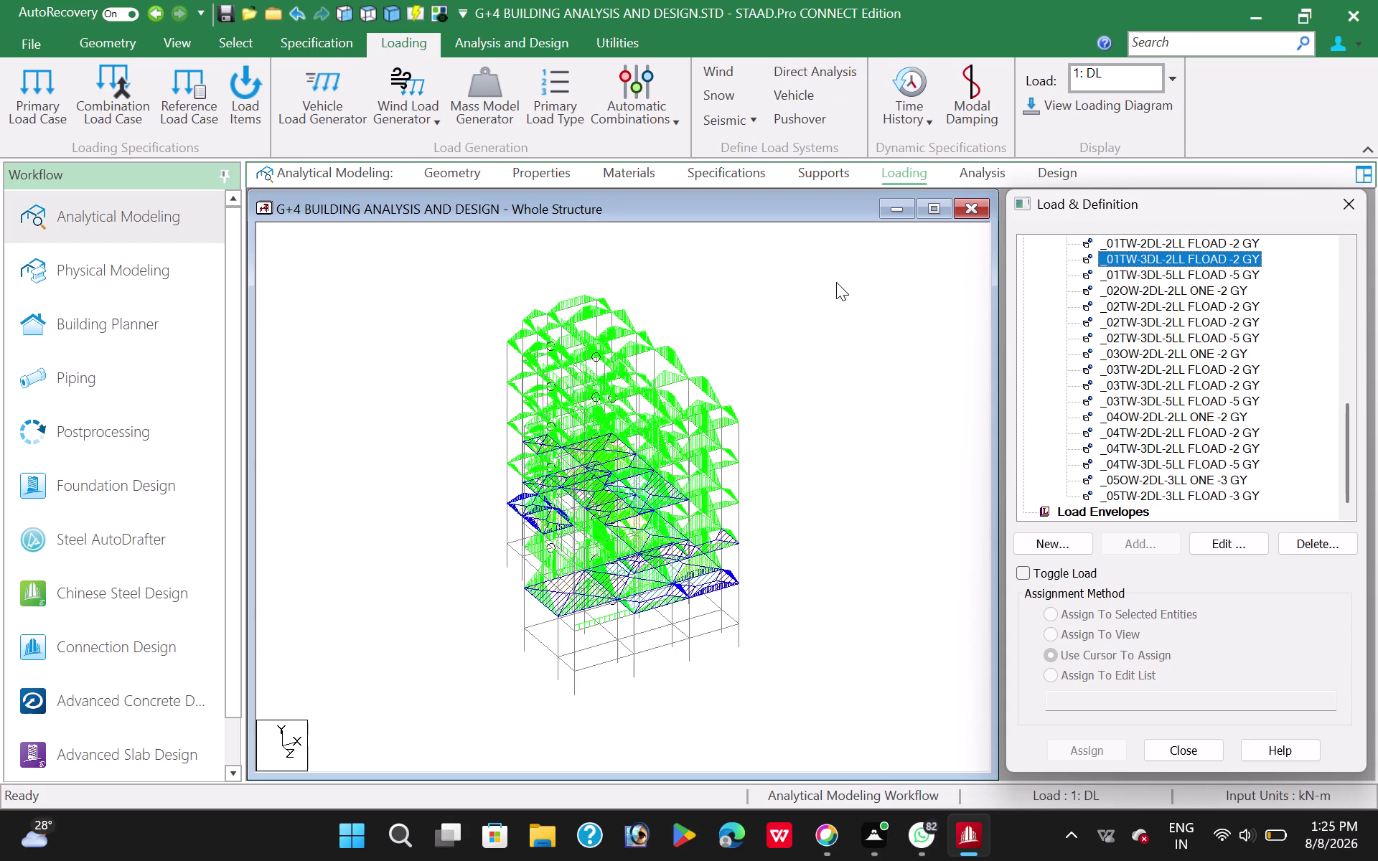
scroll(down, 3)
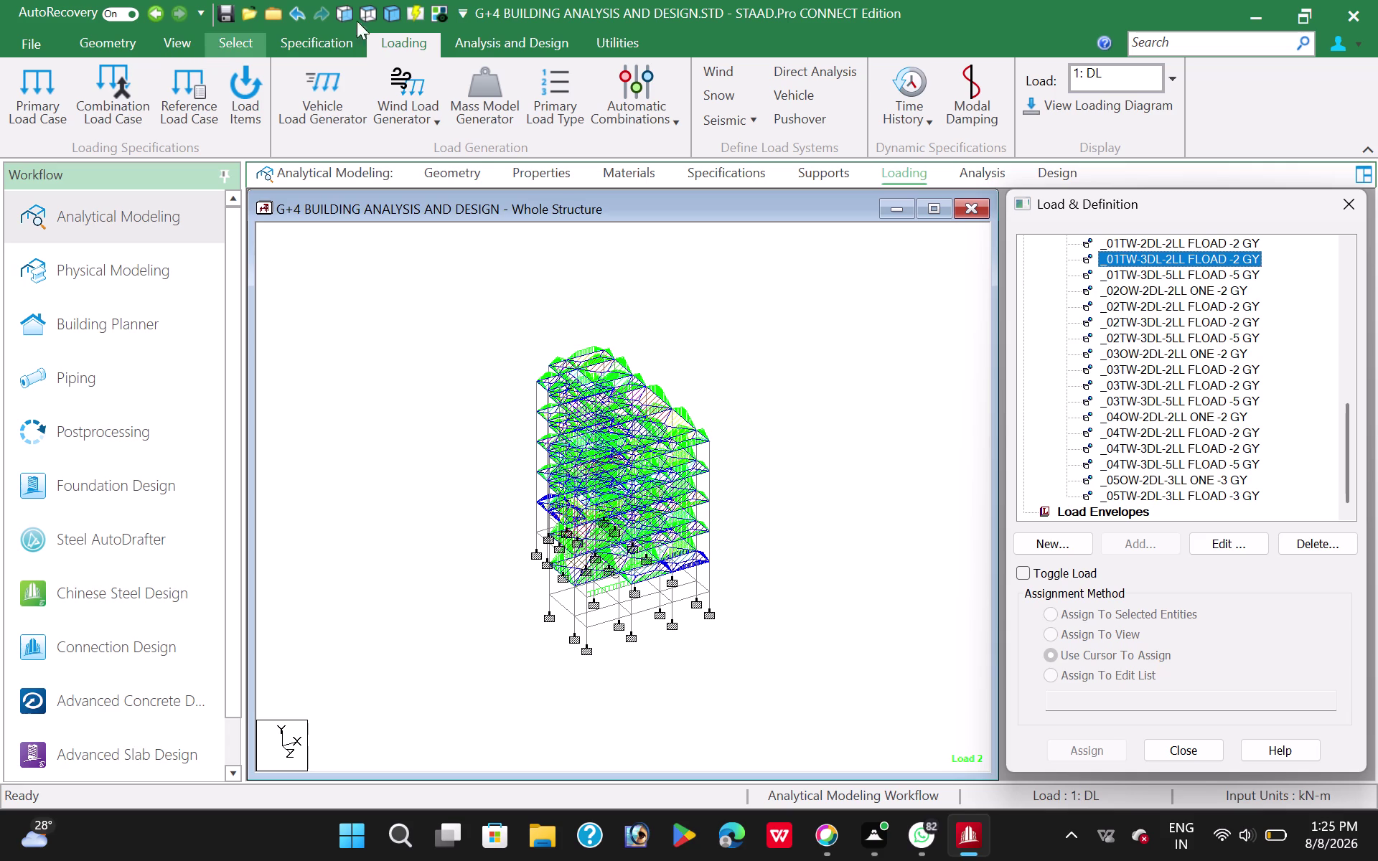
click(349, 10)
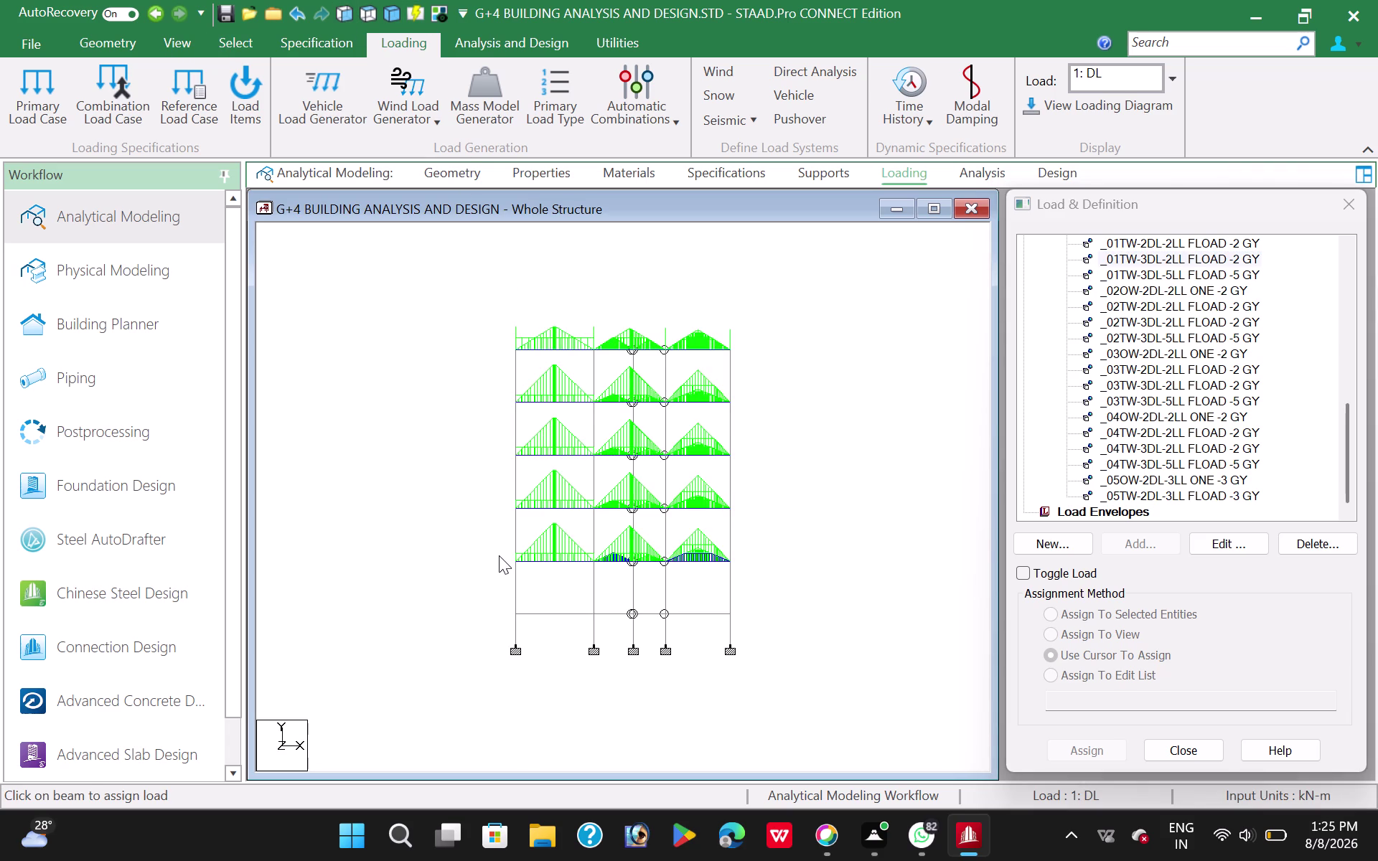
Window-select one floor's beams, show only the selection, and view it in plan from the top.
drag(499, 556, 742, 580)
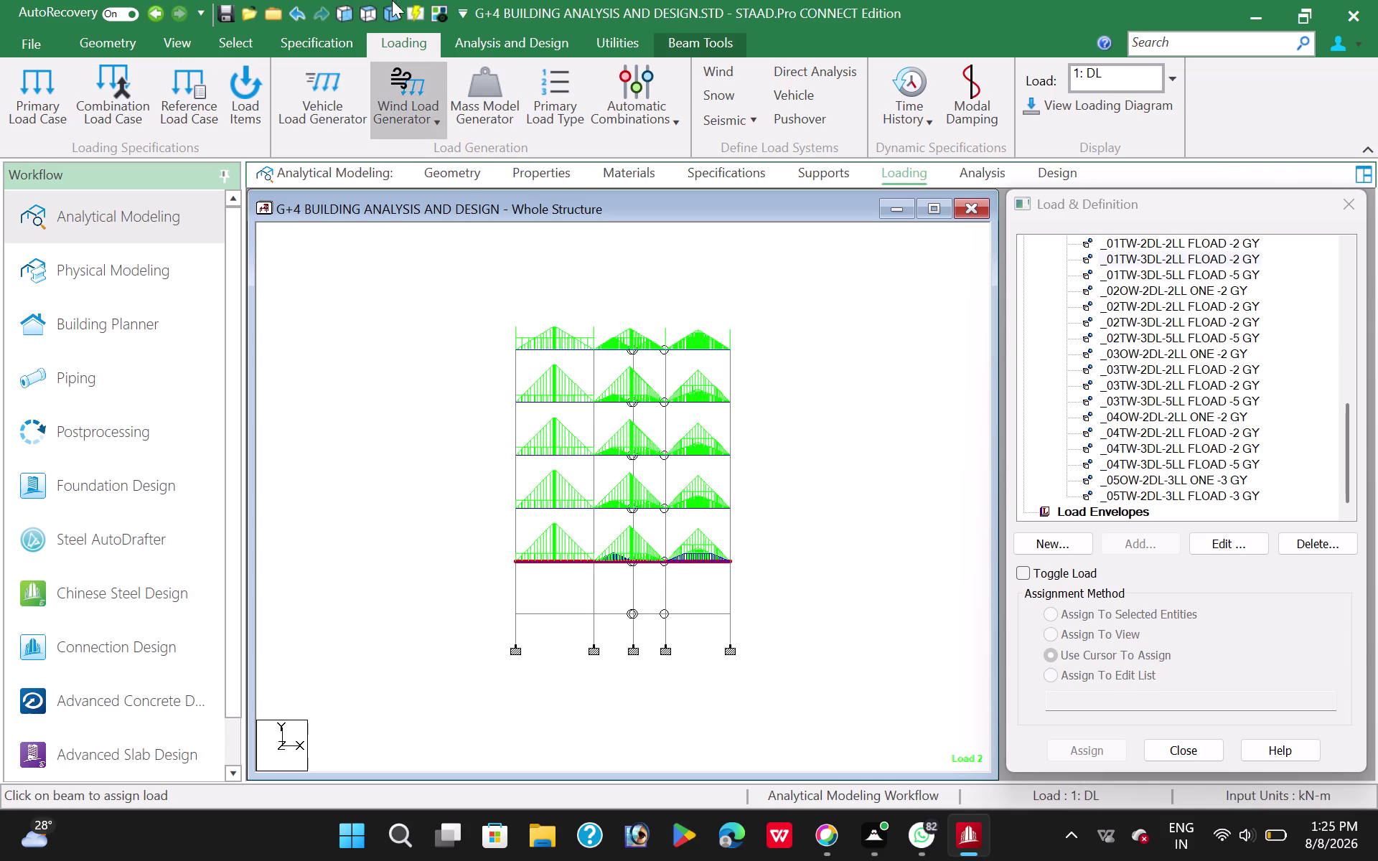
click(184, 41)
click(624, 121)
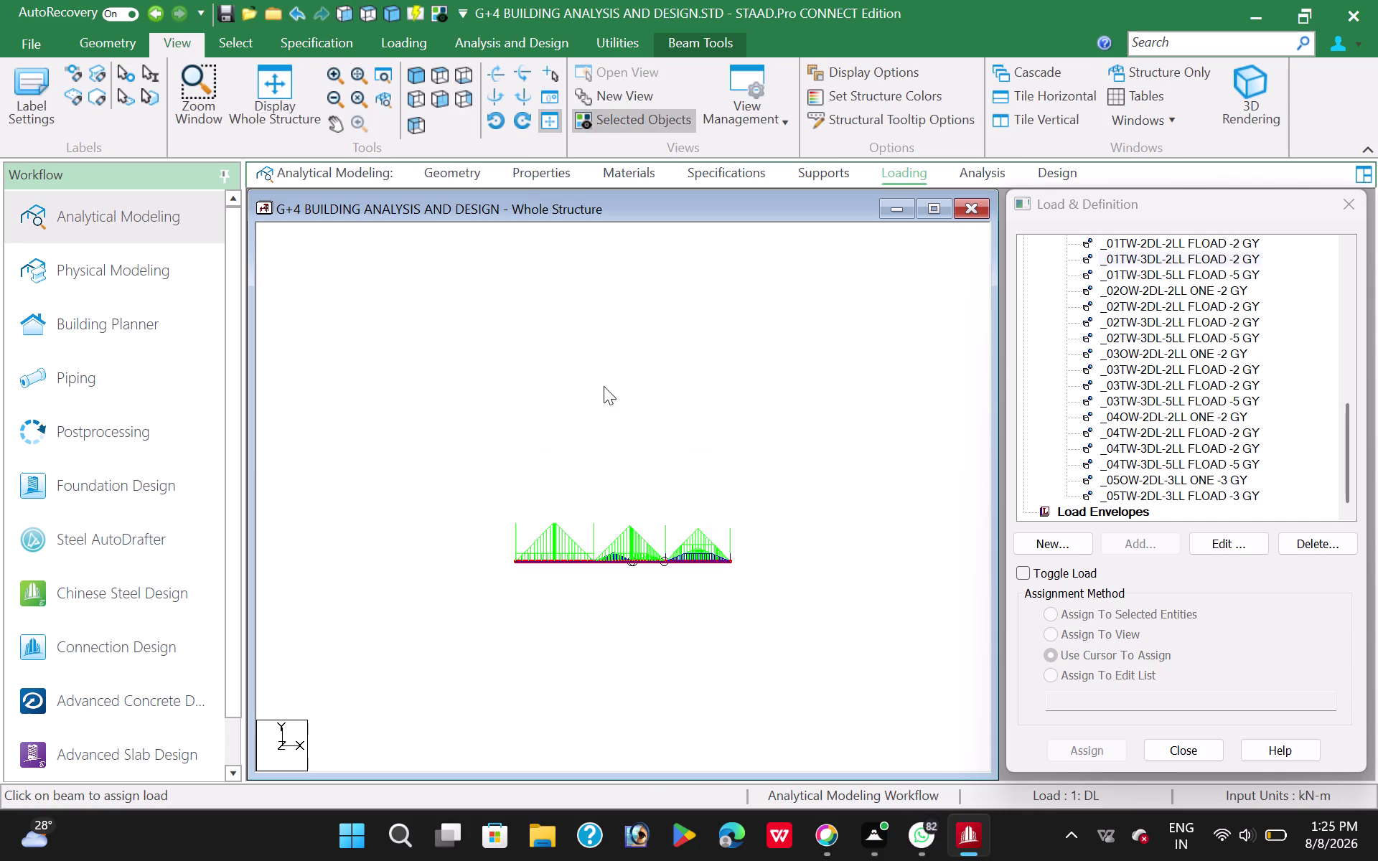
click(439, 74)
click(482, 439)
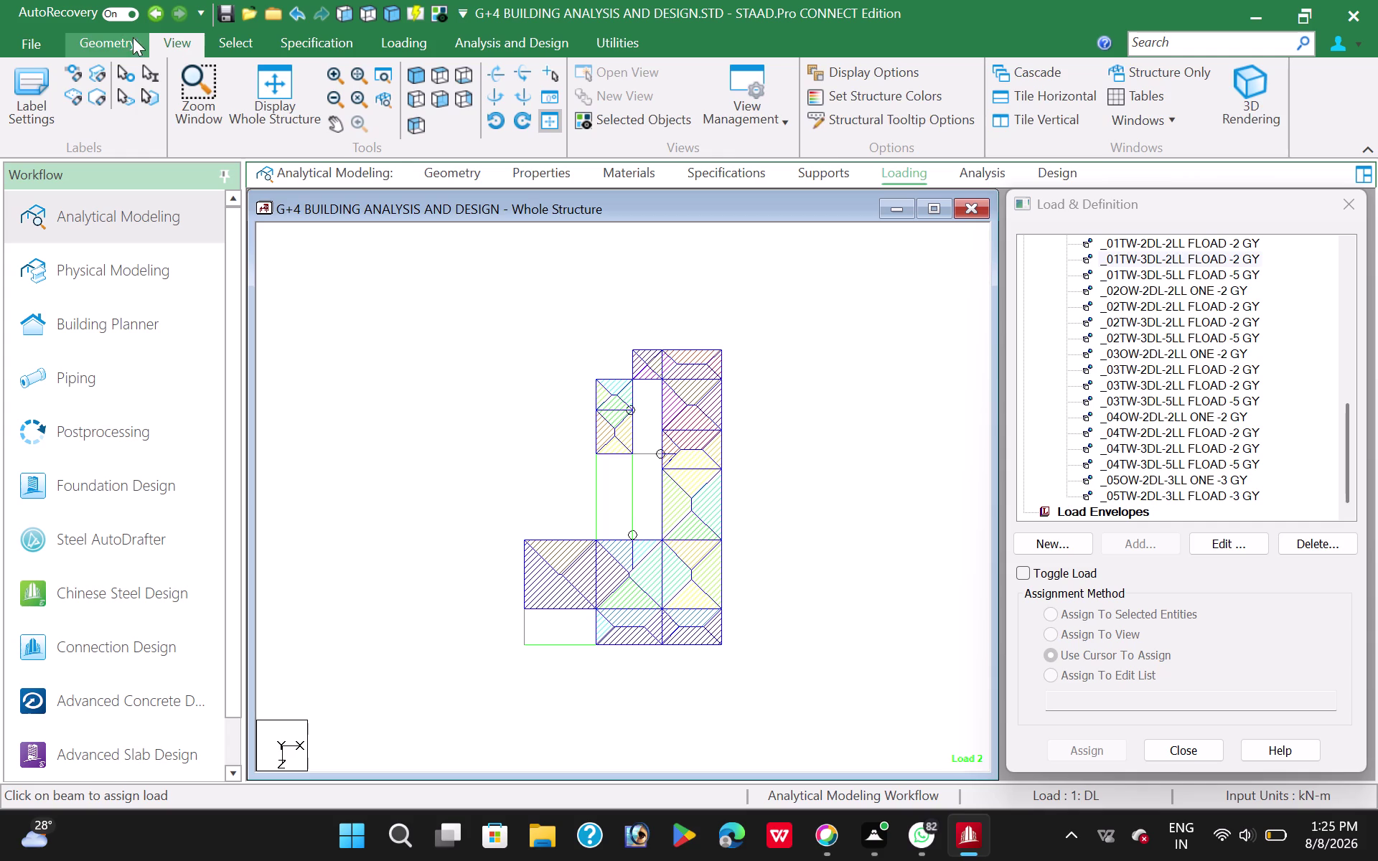
click(118, 41)
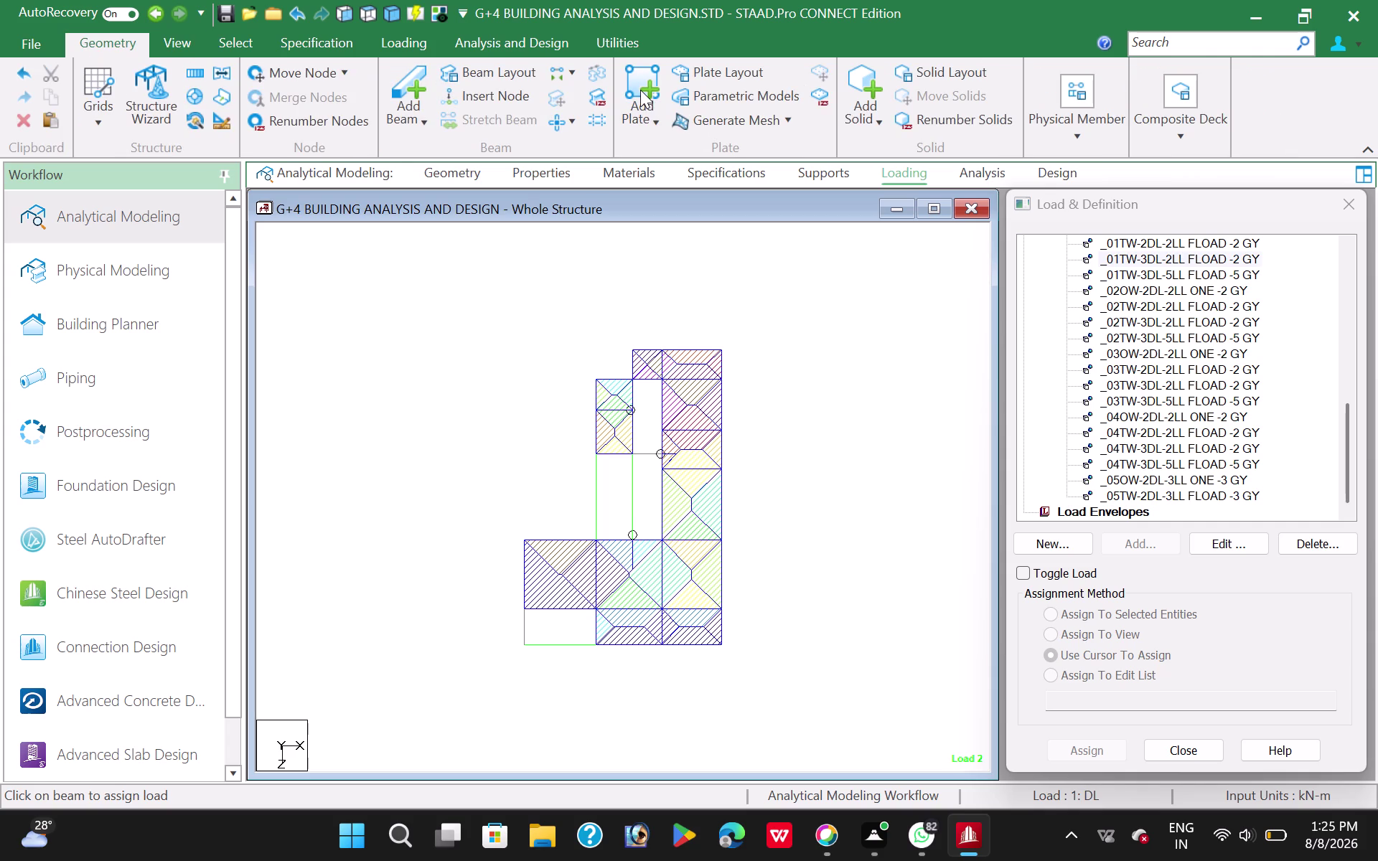
Start Add Plate and pick corner nodes around two bottom-row panels.
click(640, 90)
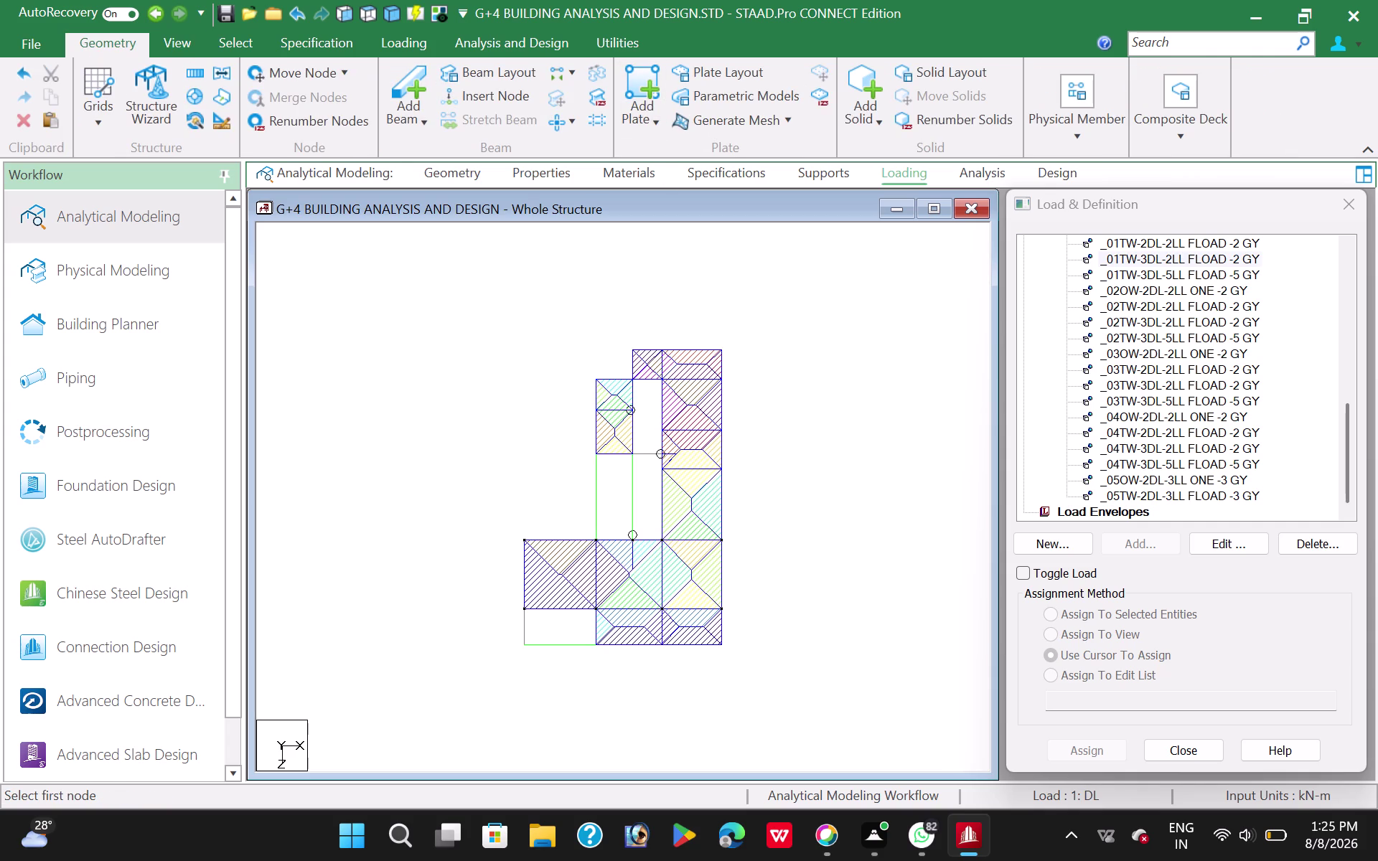
click(597, 644)
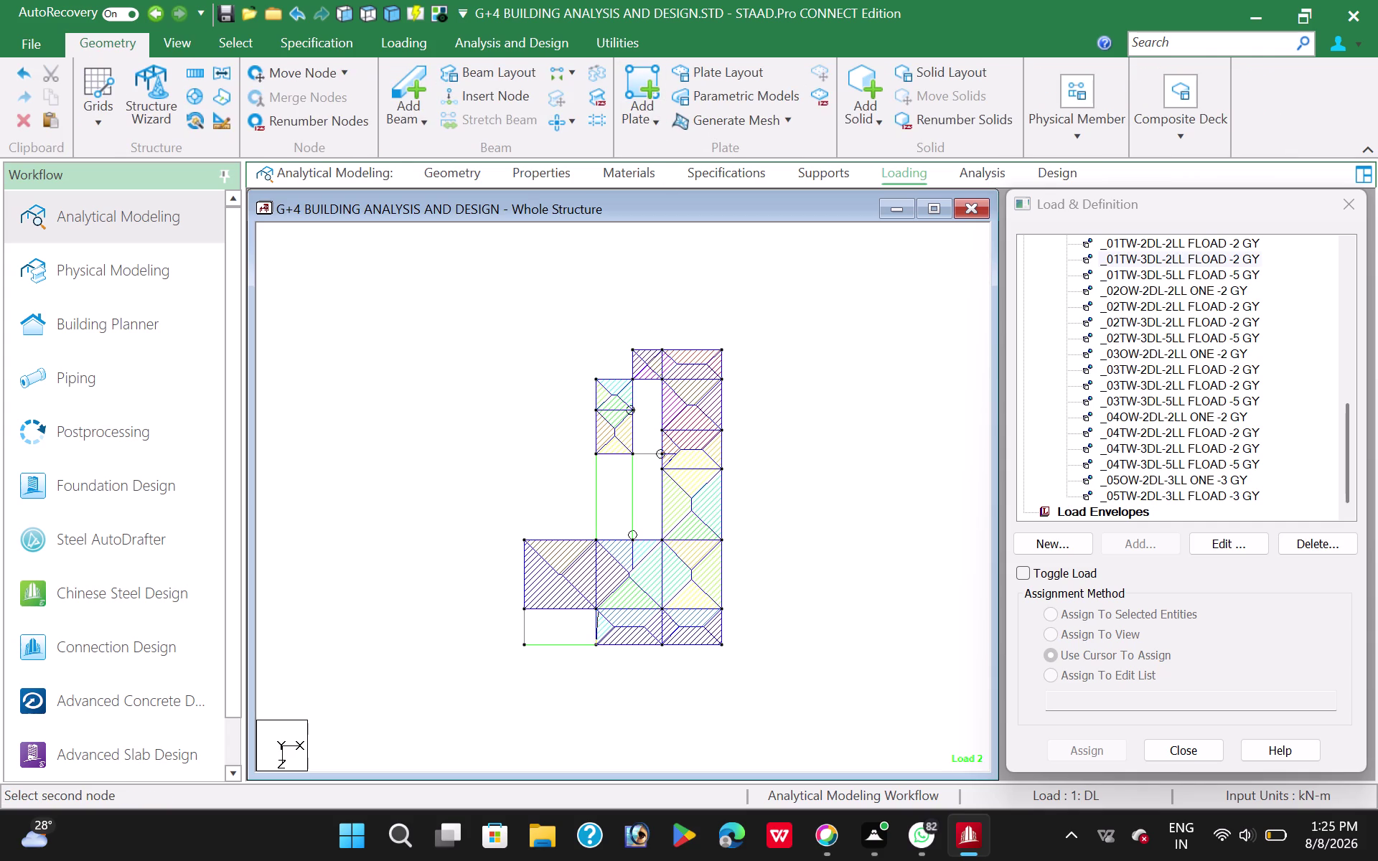
click(595, 609)
click(525, 610)
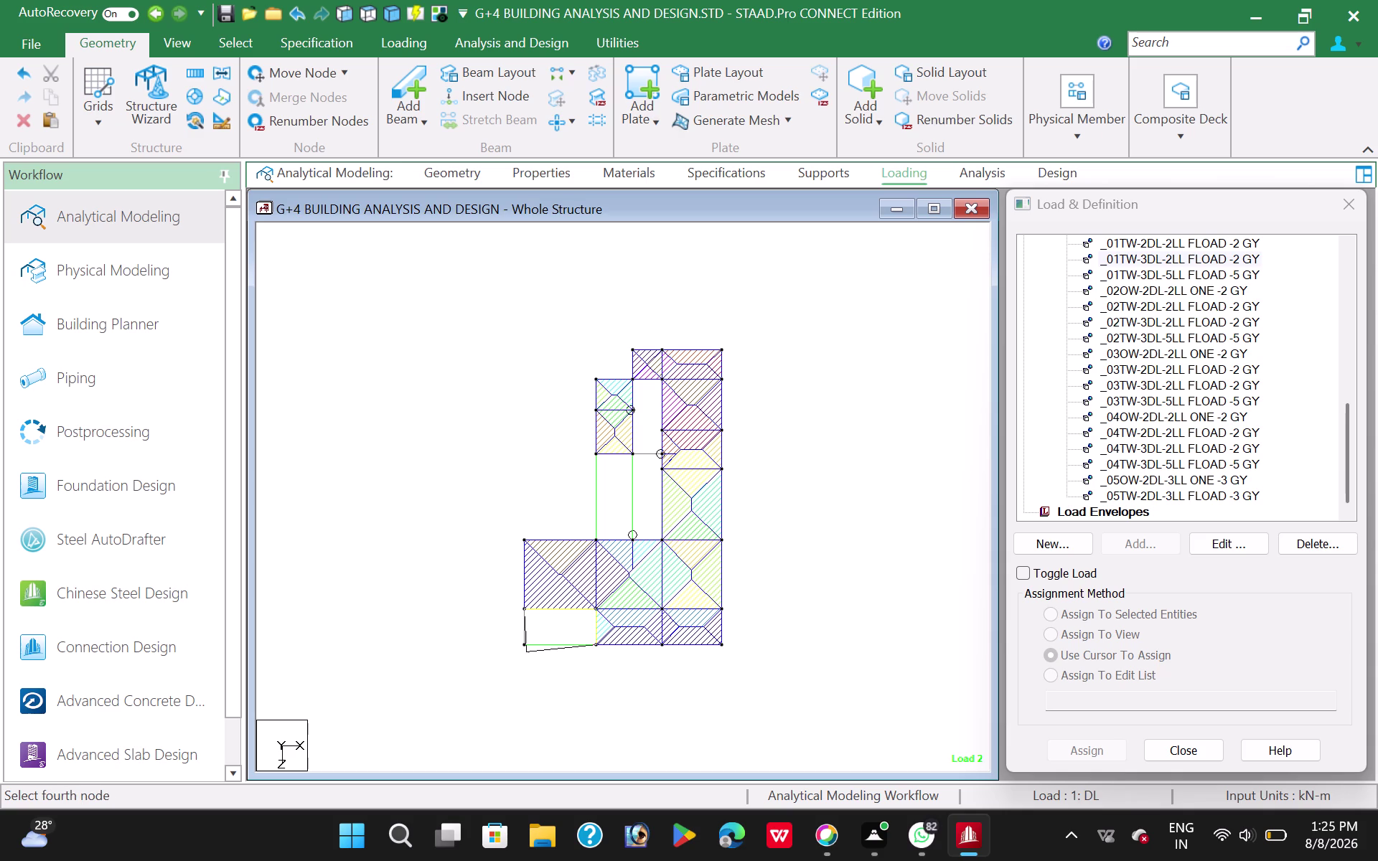
click(526, 644)
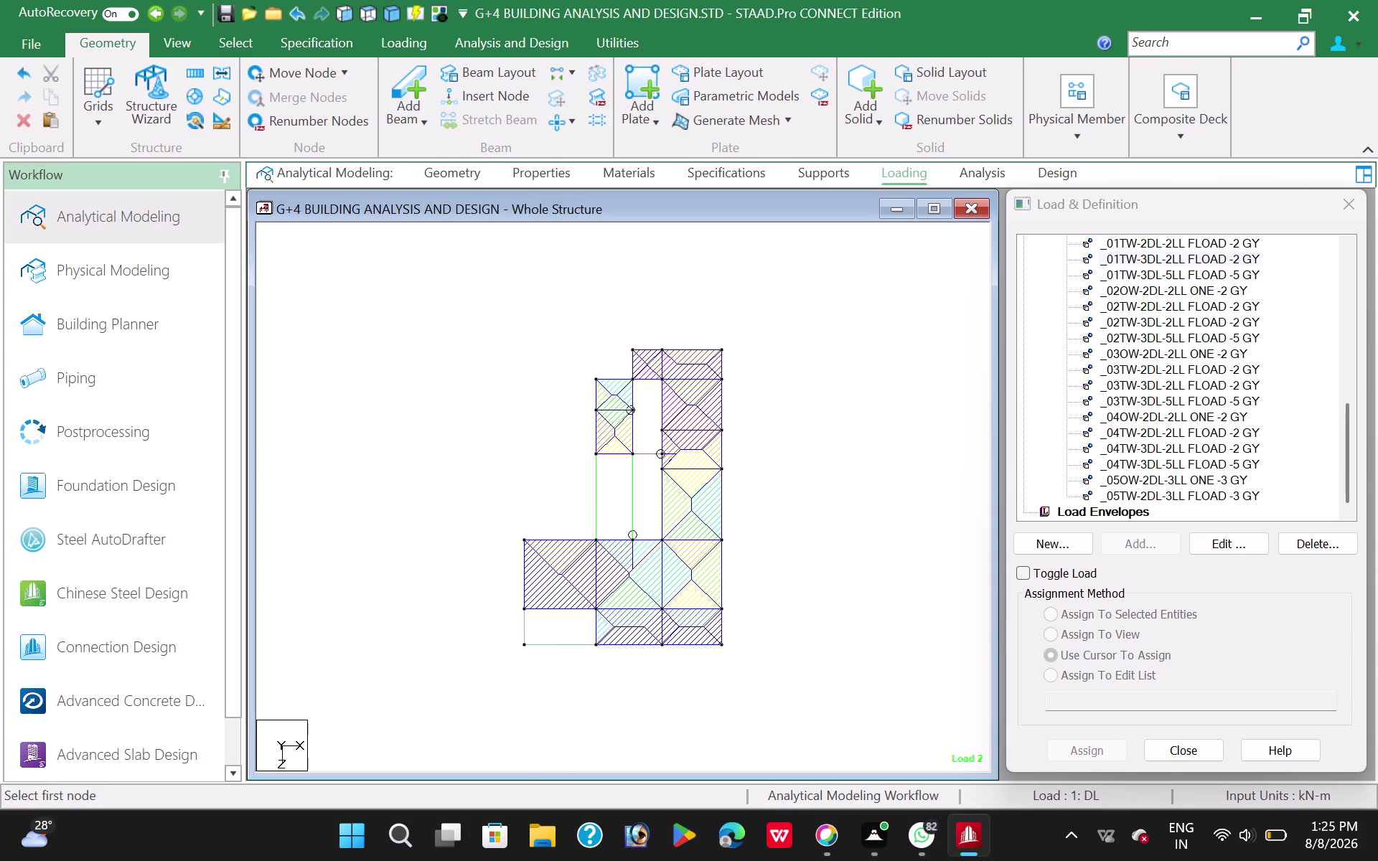
click(660, 648)
click(658, 606)
click(595, 609)
click(595, 642)
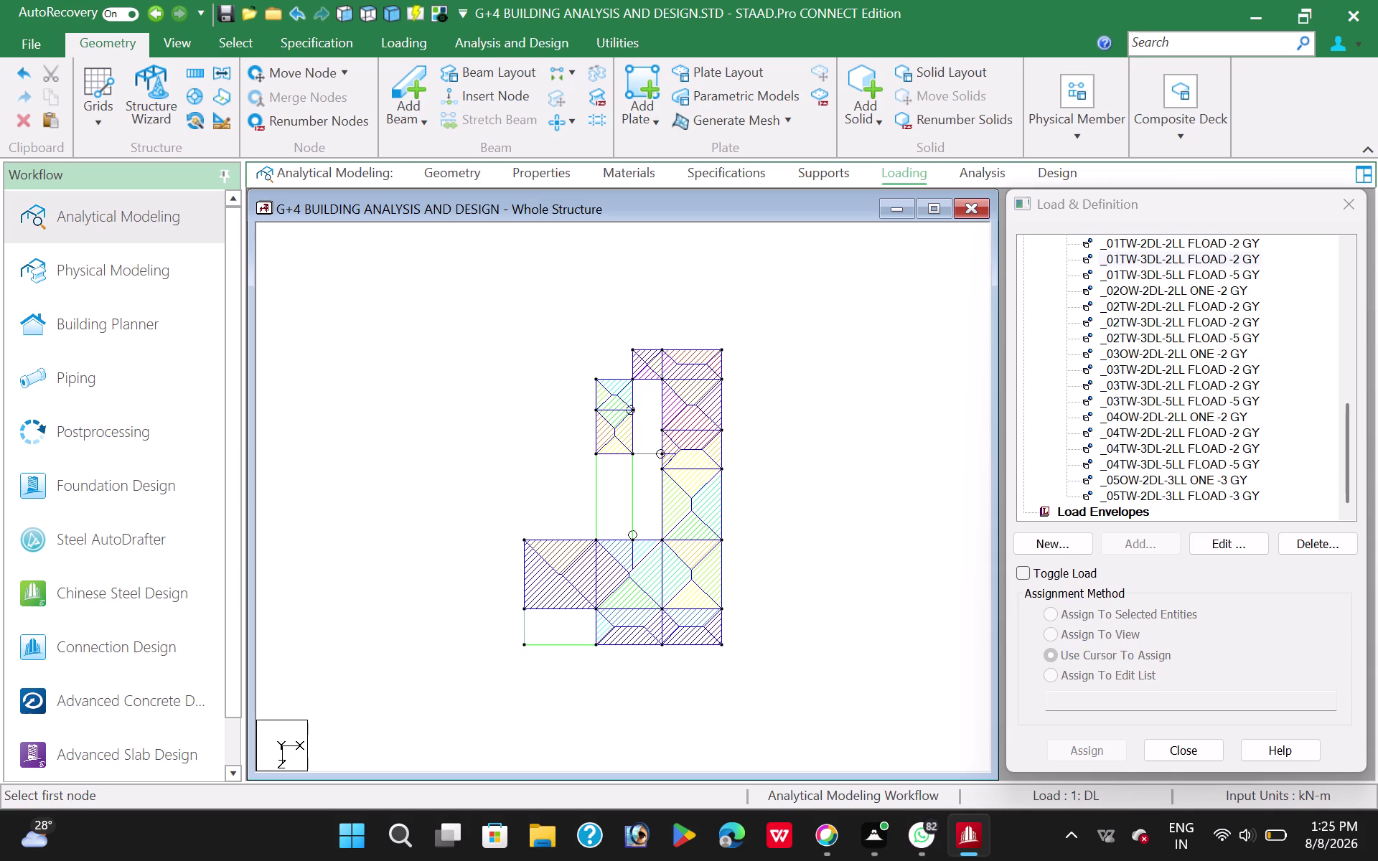
Pick corner nodes for another bottom-row panel plate, then restart plate placement from the context menu.
click(715, 644)
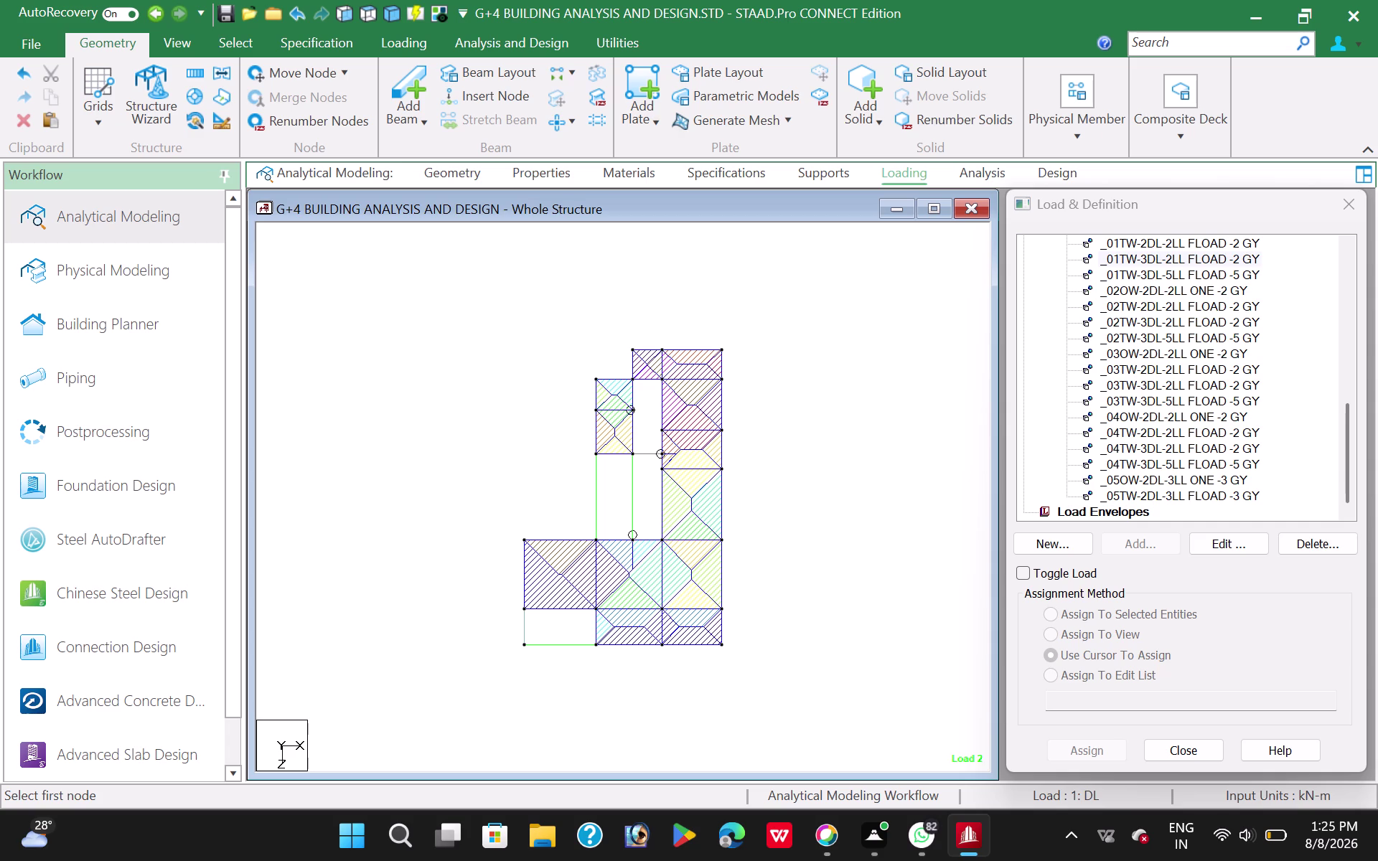
click(723, 609)
click(659, 610)
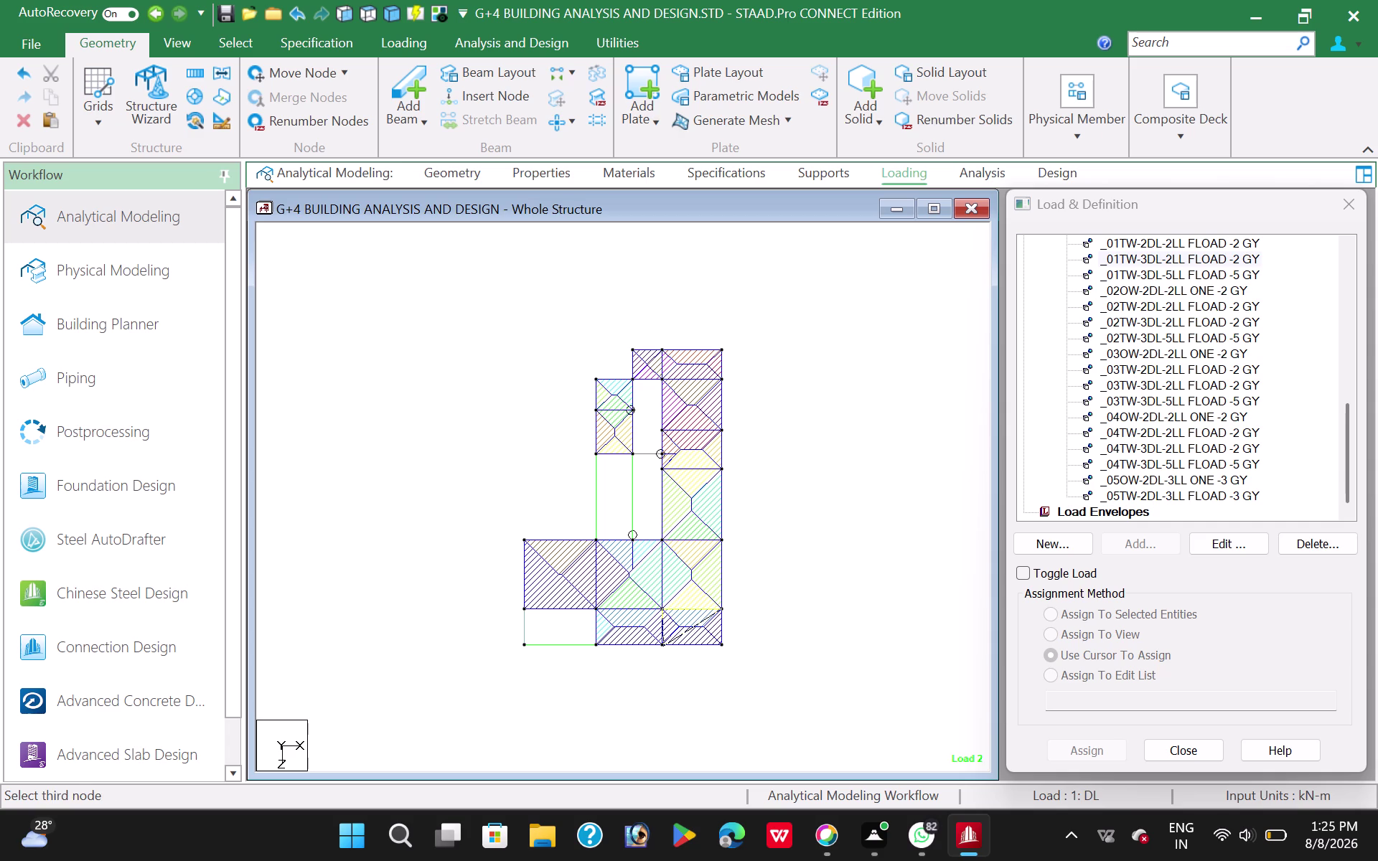
click(664, 646)
click(722, 642)
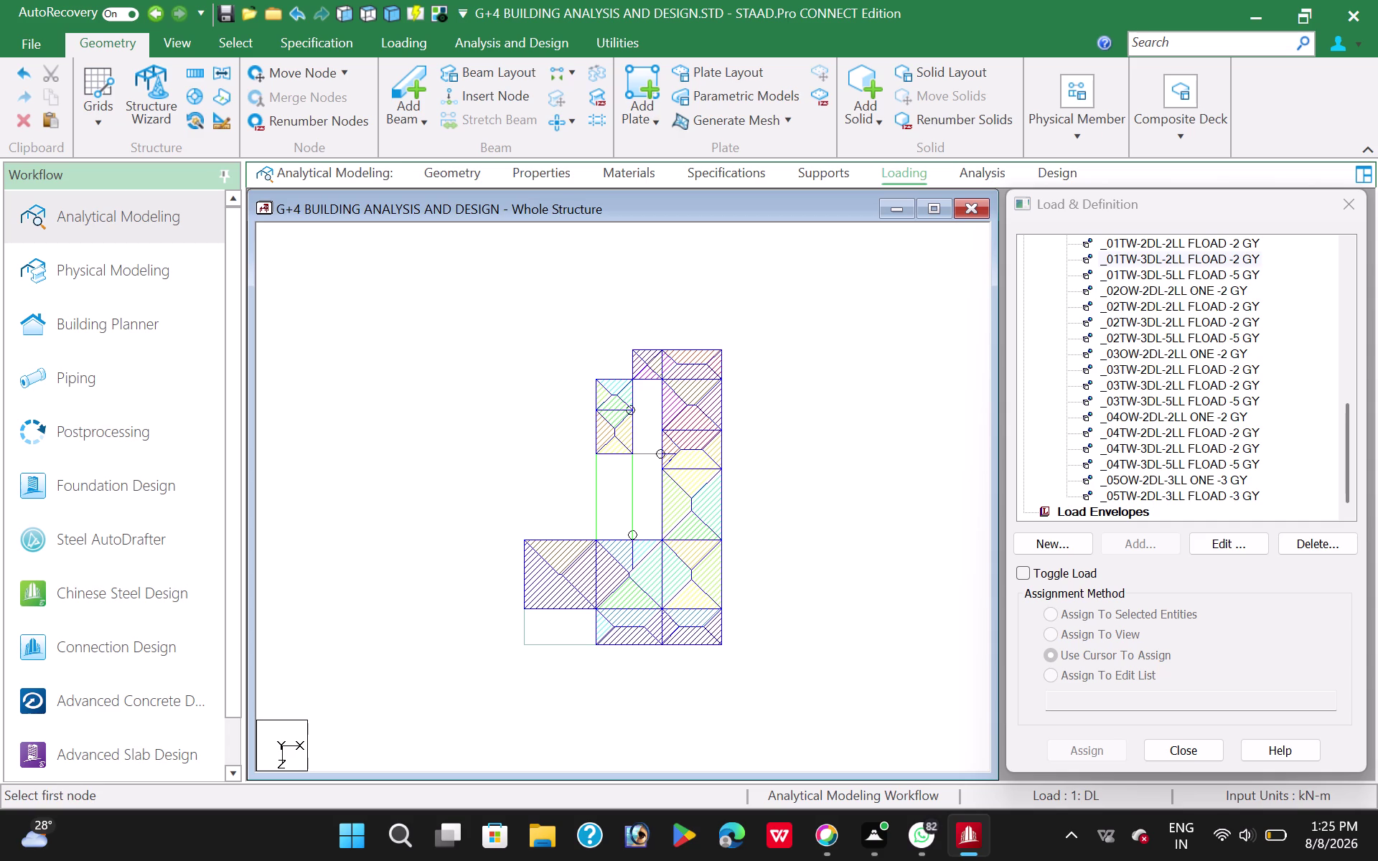
right_click(491, 391)
click(554, 792)
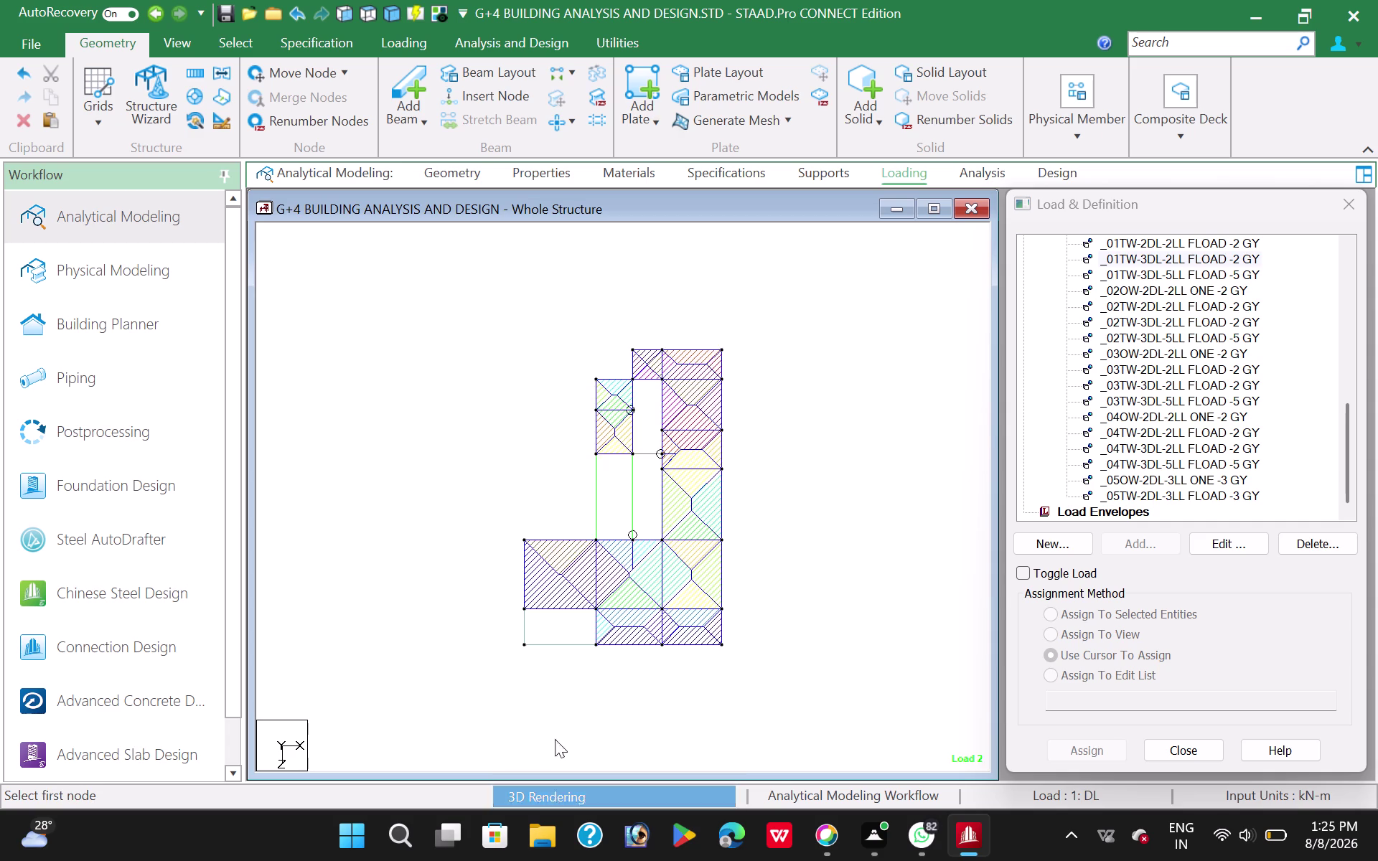
middle_drag(665, 524, 414, 490)
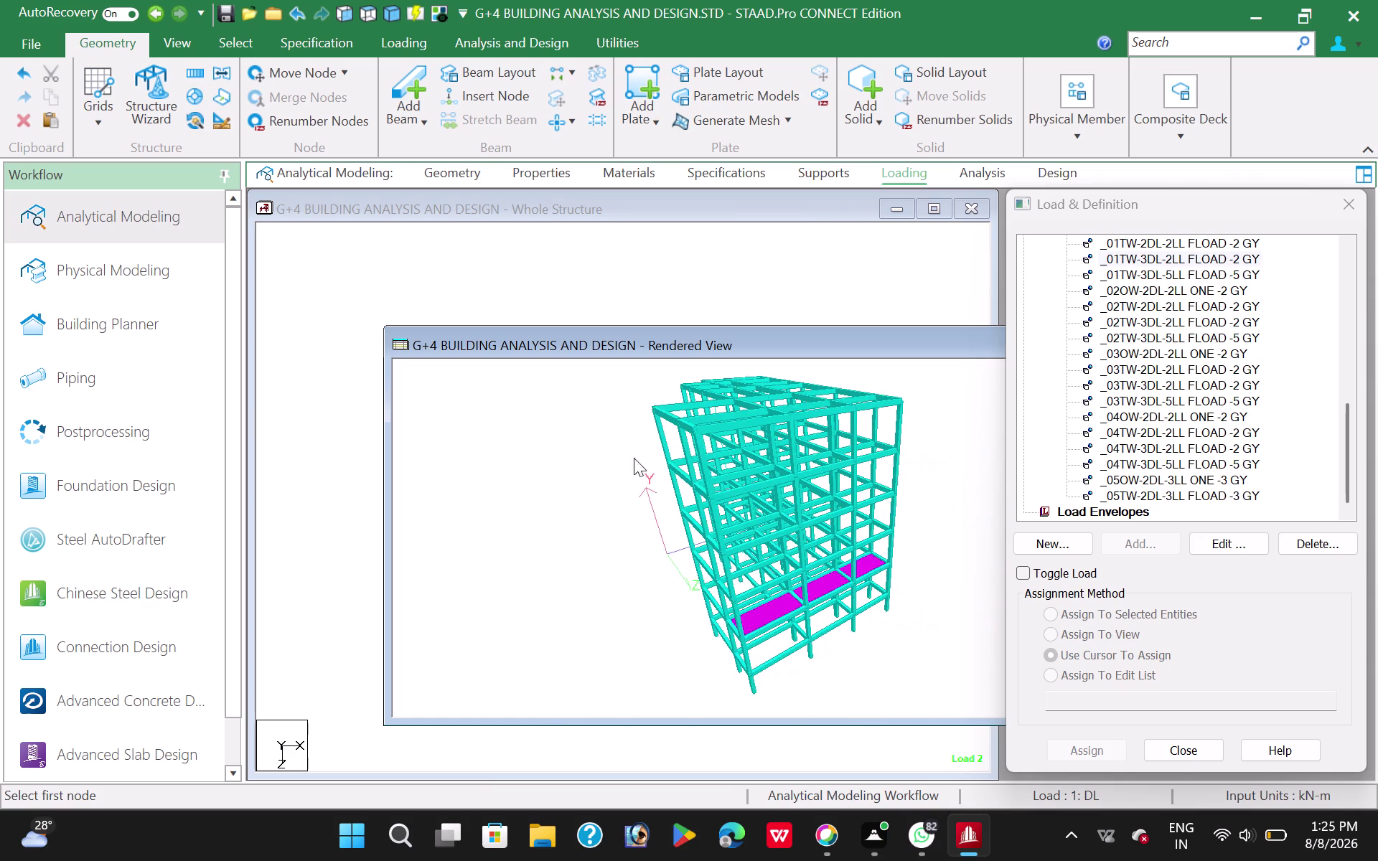
middle_drag(694, 450, 396, 511)
drag(812, 520, 892, 517)
drag(827, 332, 453, 318)
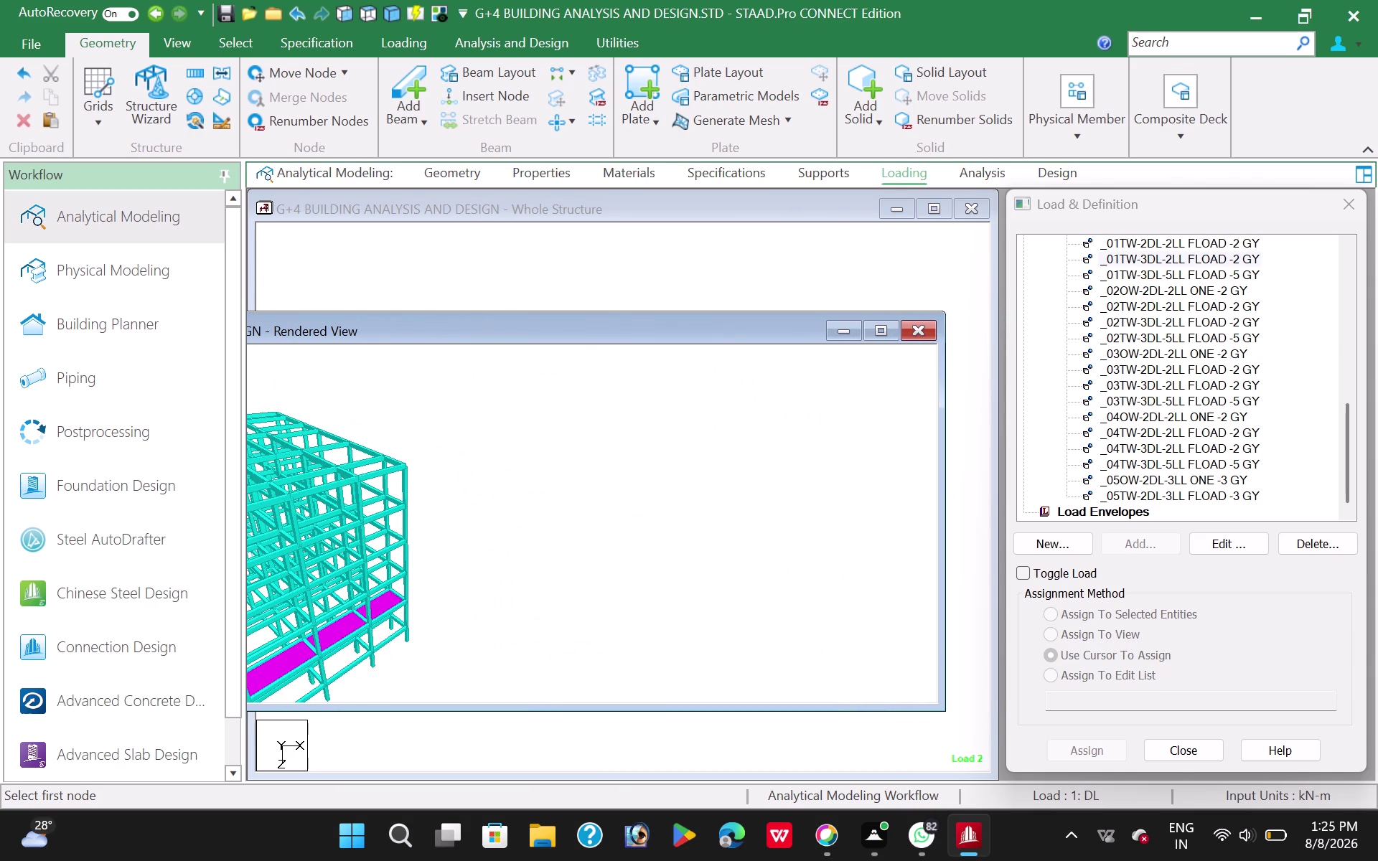
click(925, 332)
click(719, 607)
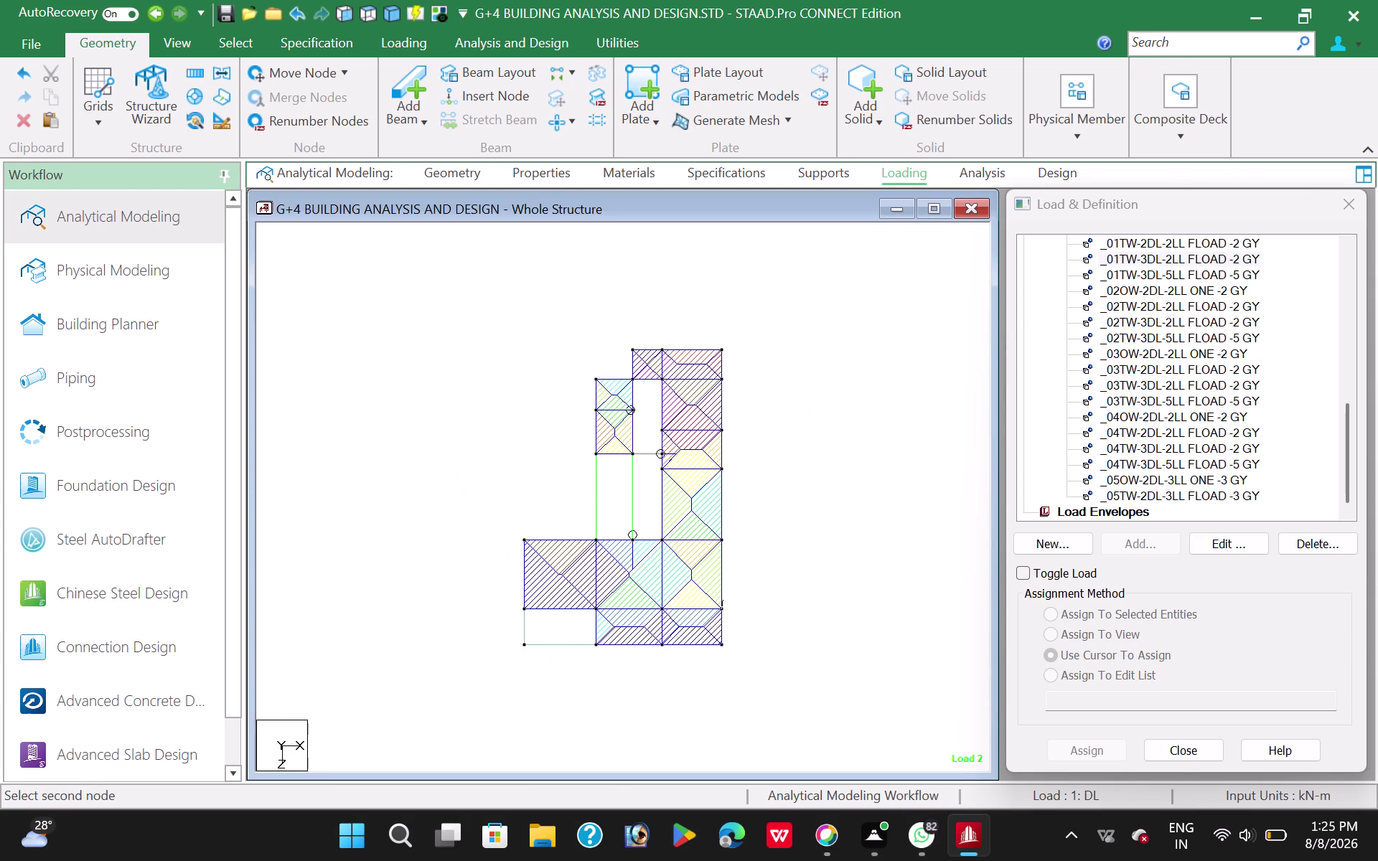
Add four-node plates over the bottom-row floor panels, through to the lower-left panel.
click(724, 540)
click(664, 541)
click(660, 605)
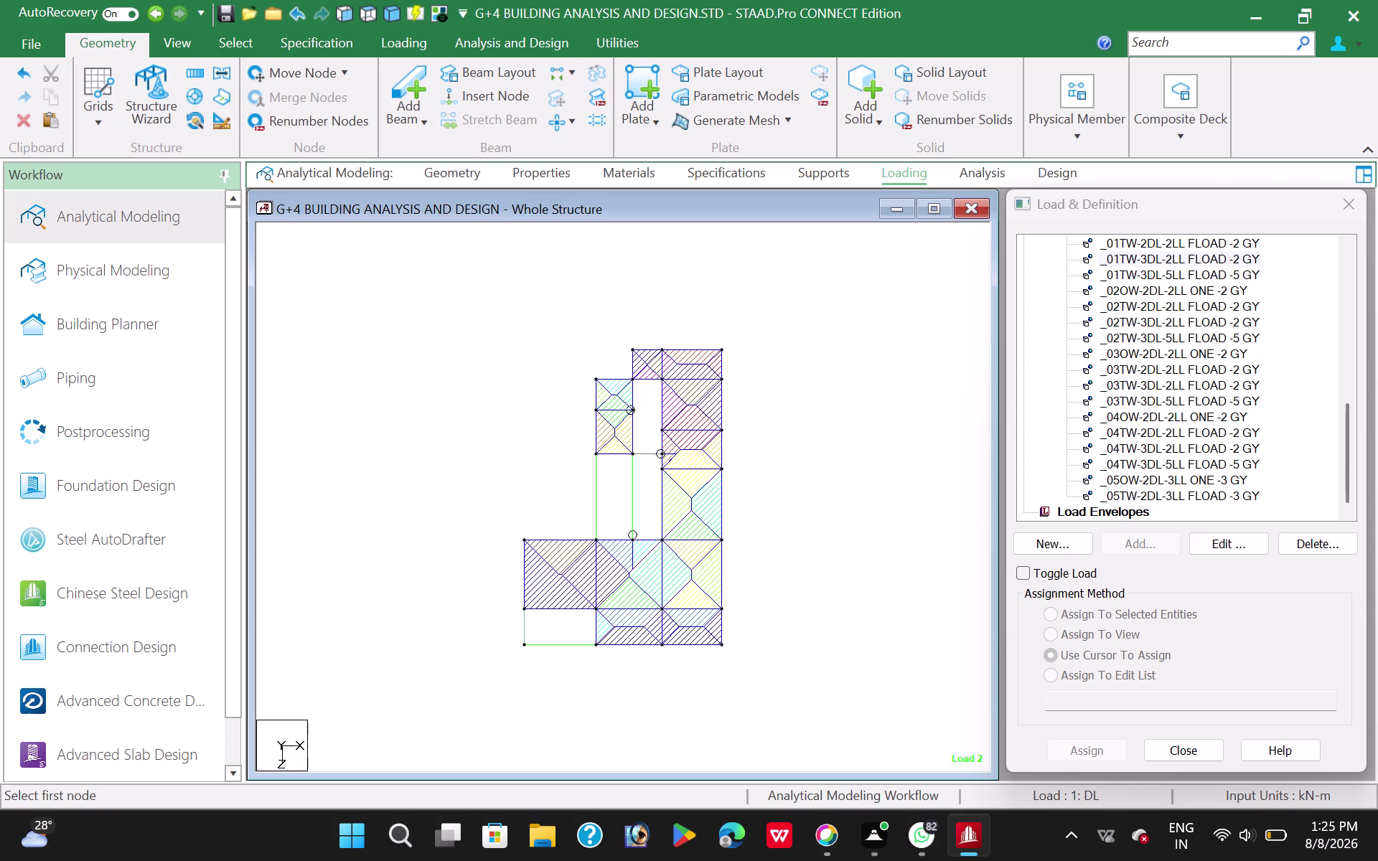
click(661, 539)
click(599, 540)
click(600, 608)
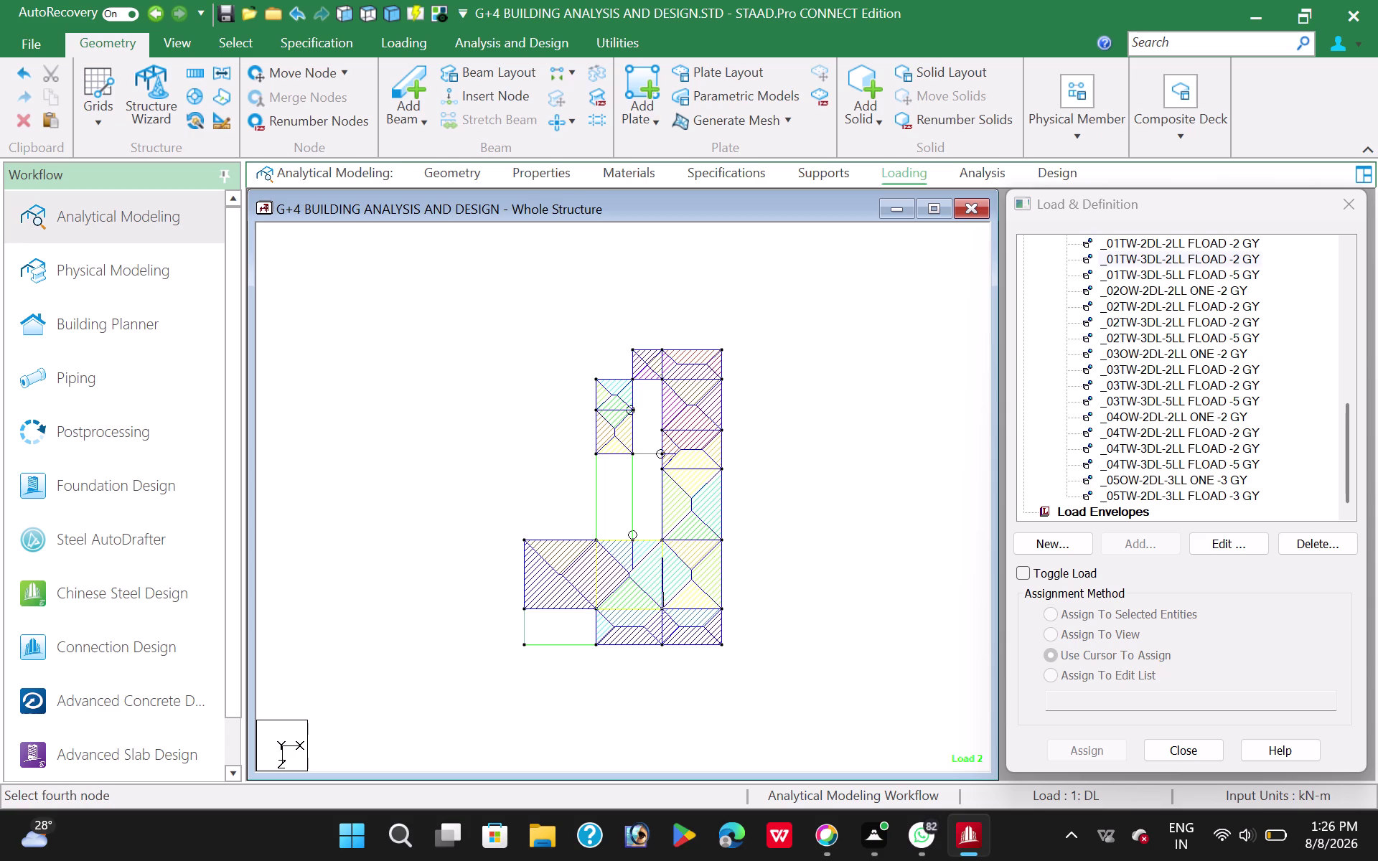
click(663, 609)
click(598, 541)
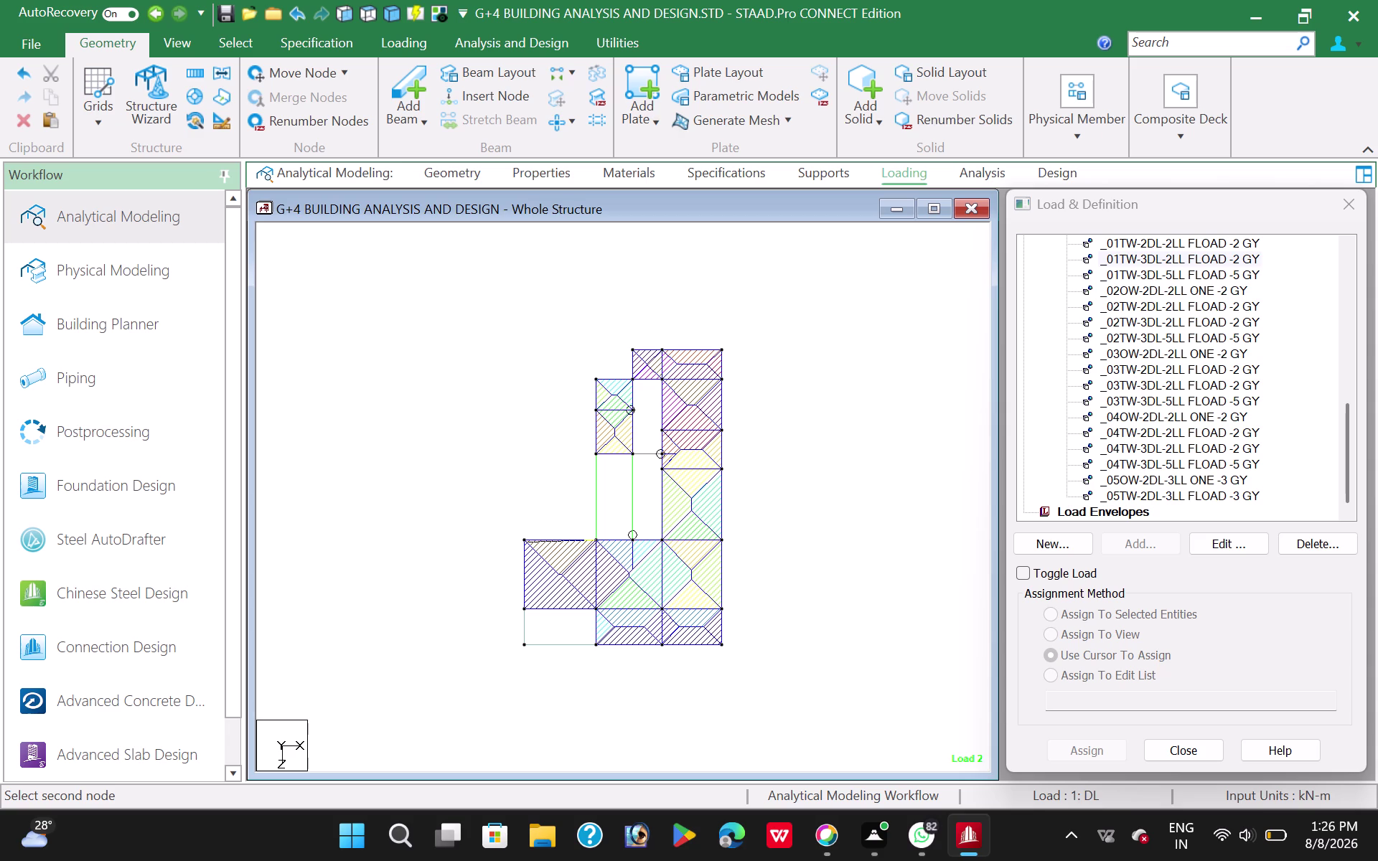
click(527, 542)
click(524, 606)
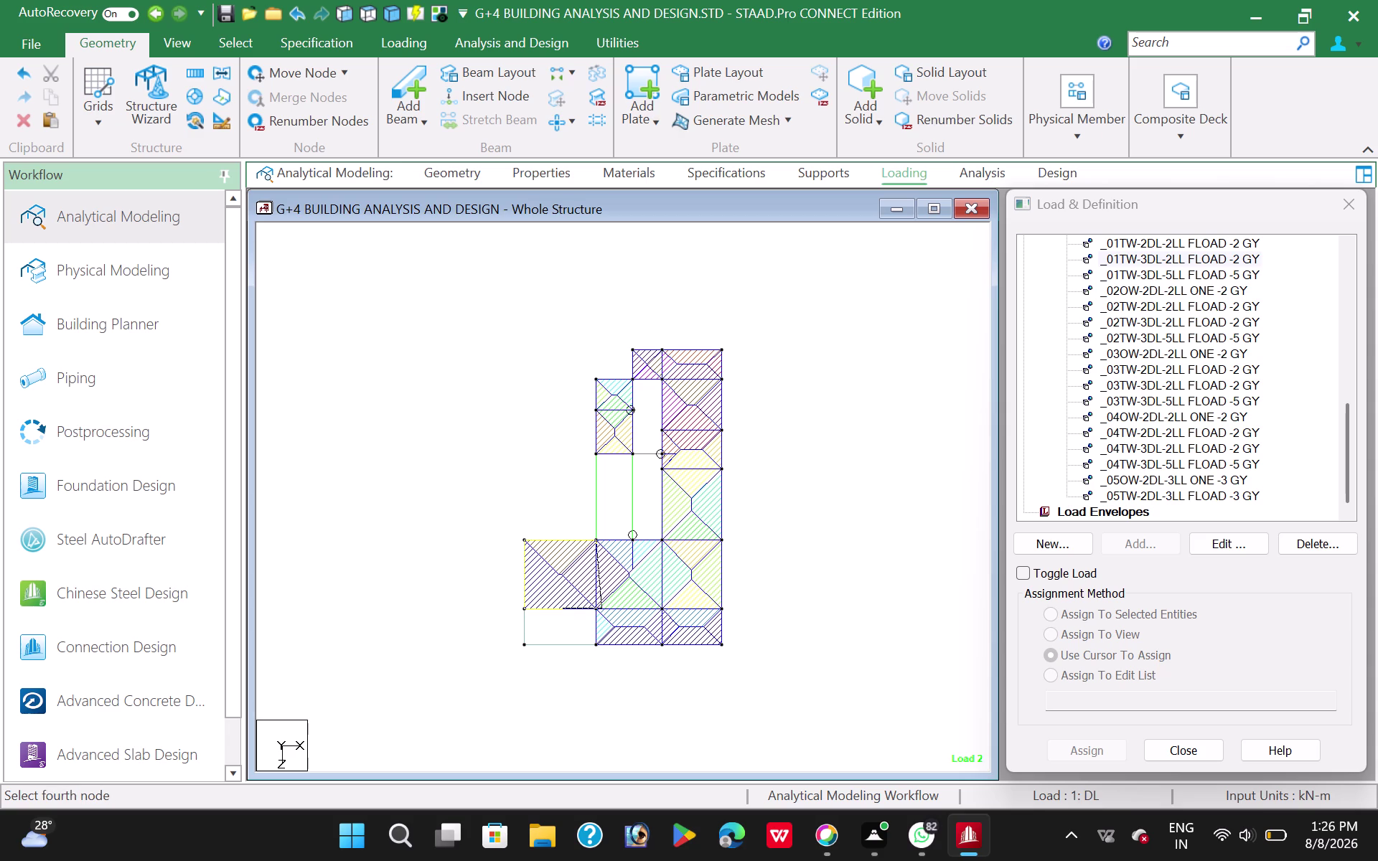
click(596, 607)
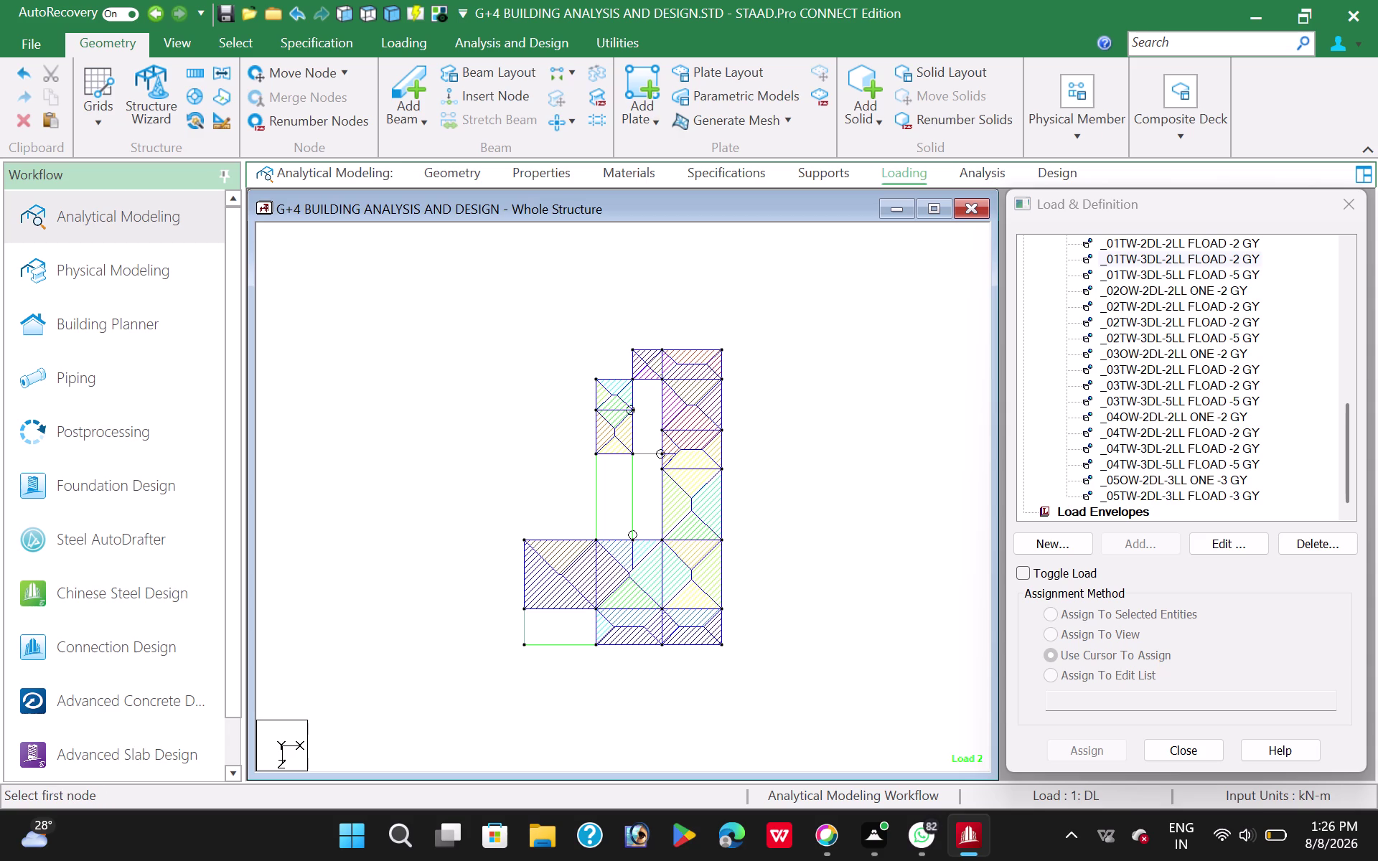
Add plates over the right-hand column of floor panels above the bottom row.
click(718, 540)
click(722, 468)
click(660, 468)
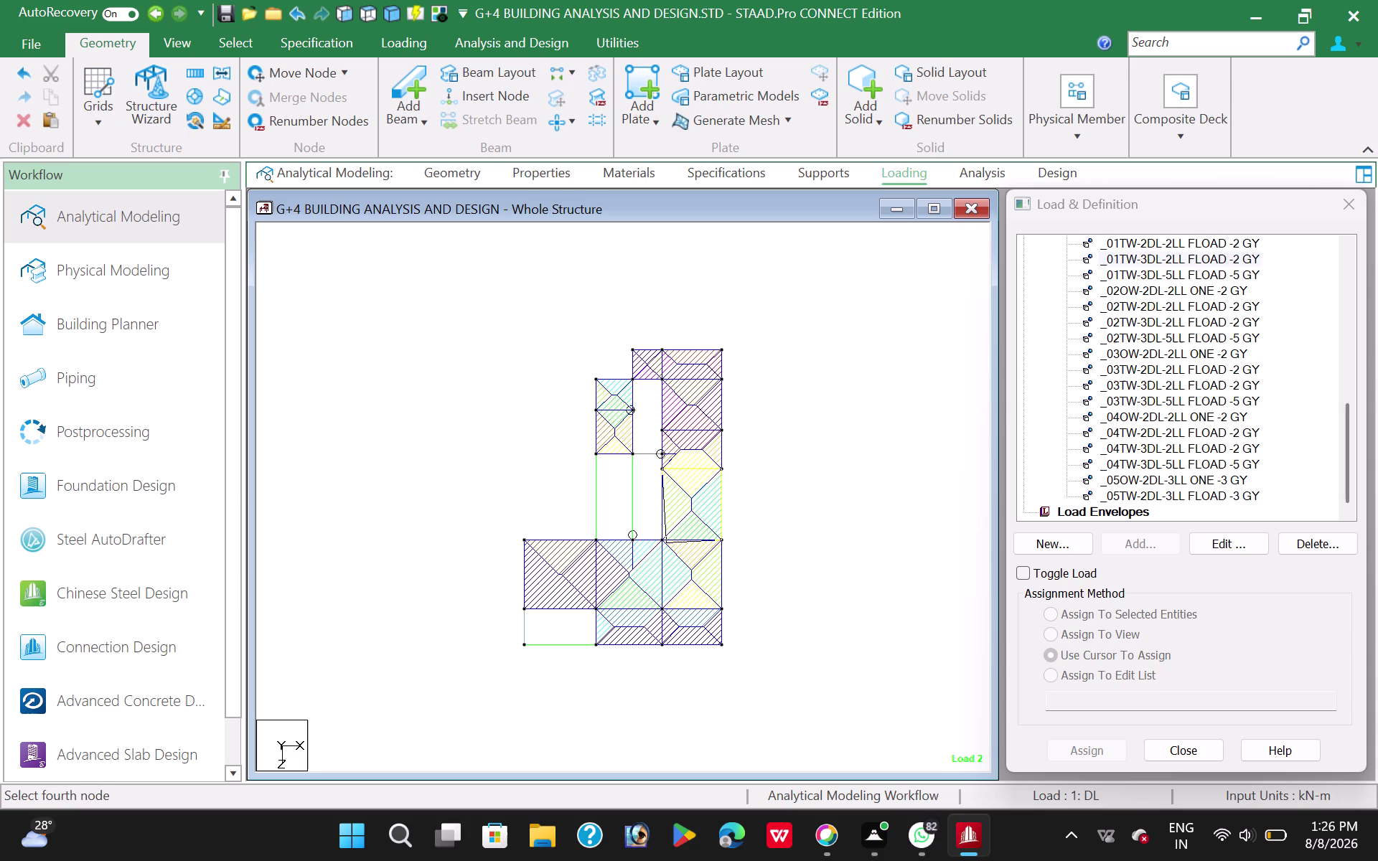
click(663, 543)
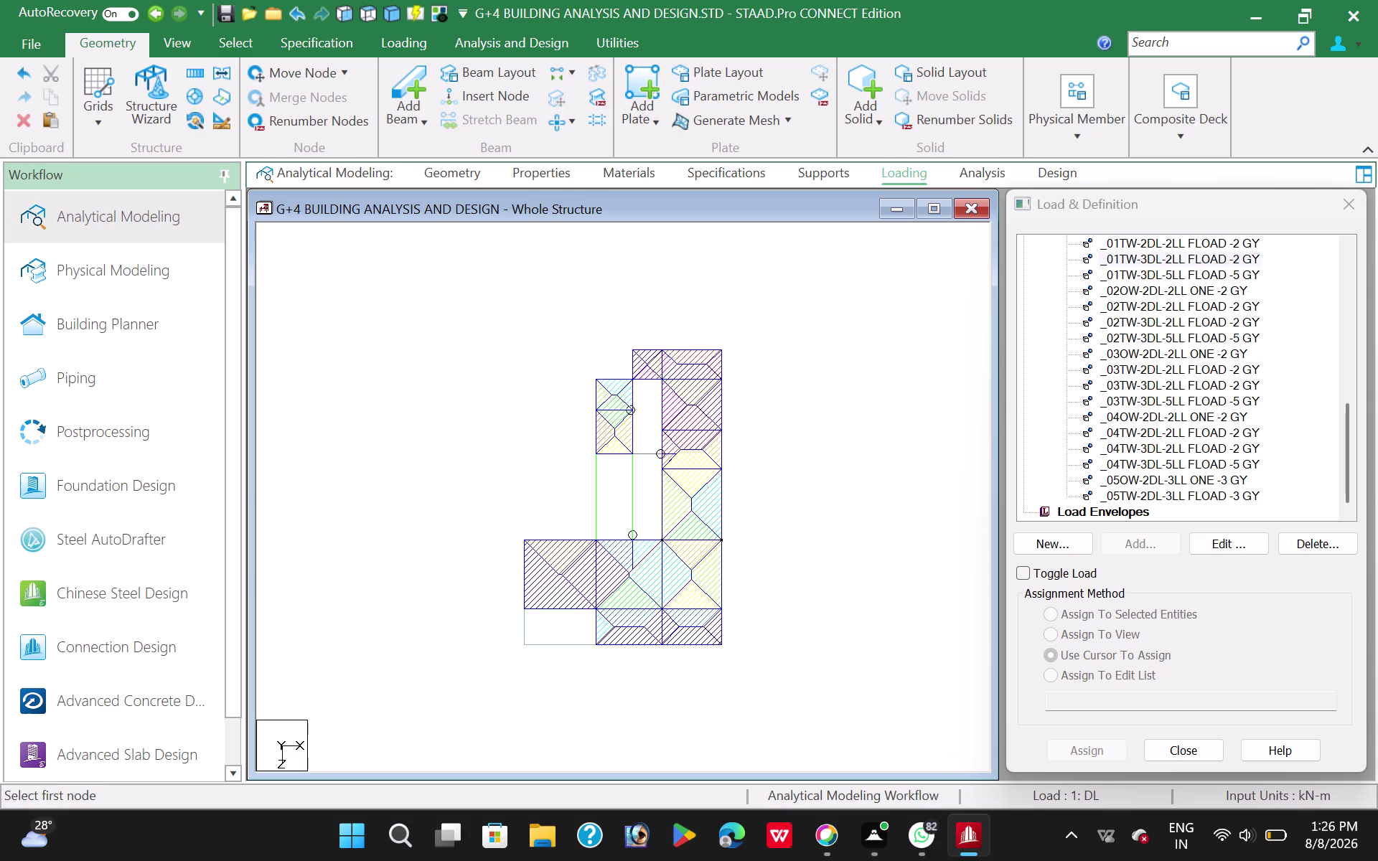
click(720, 467)
click(720, 430)
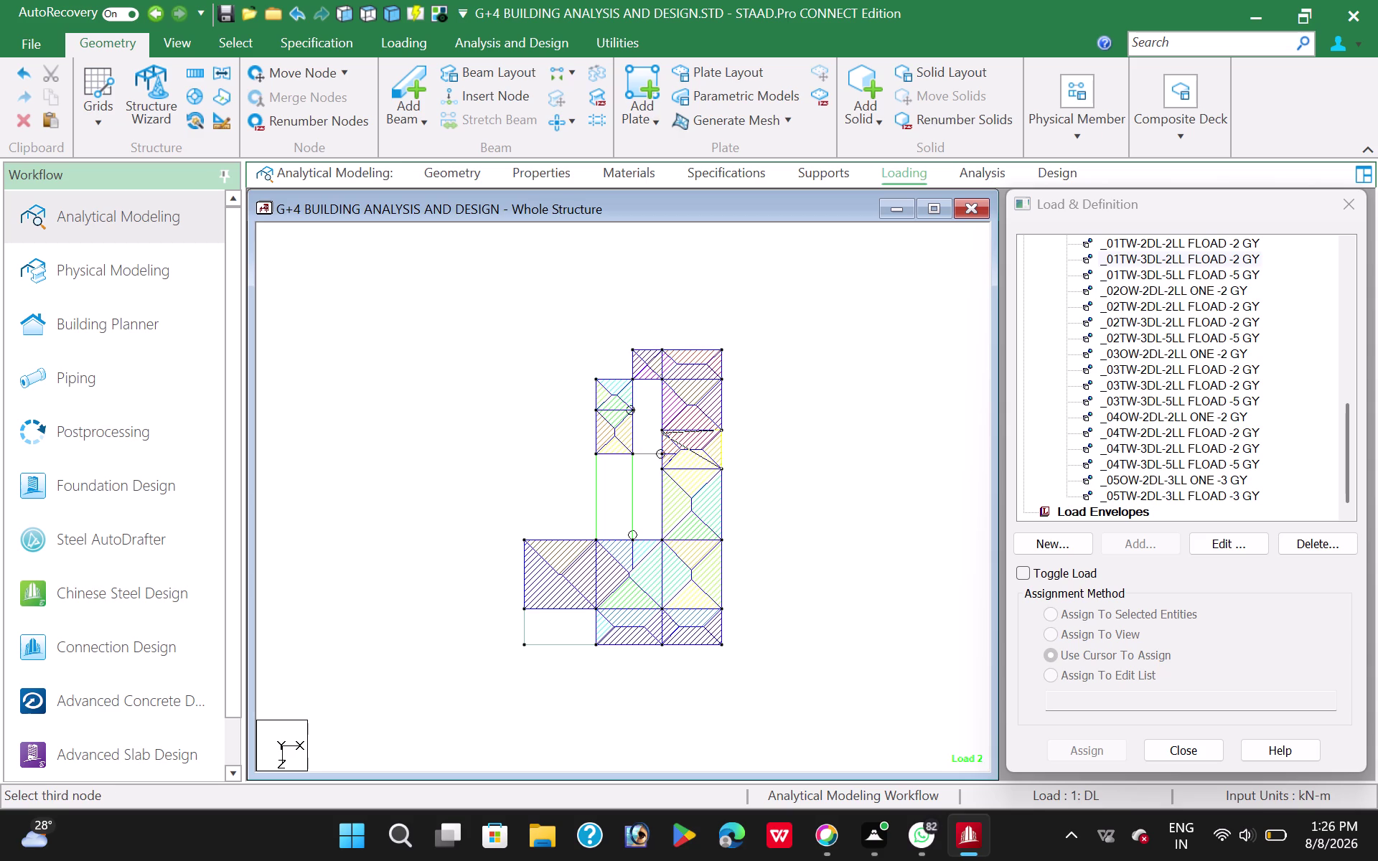
click(661, 433)
click(659, 469)
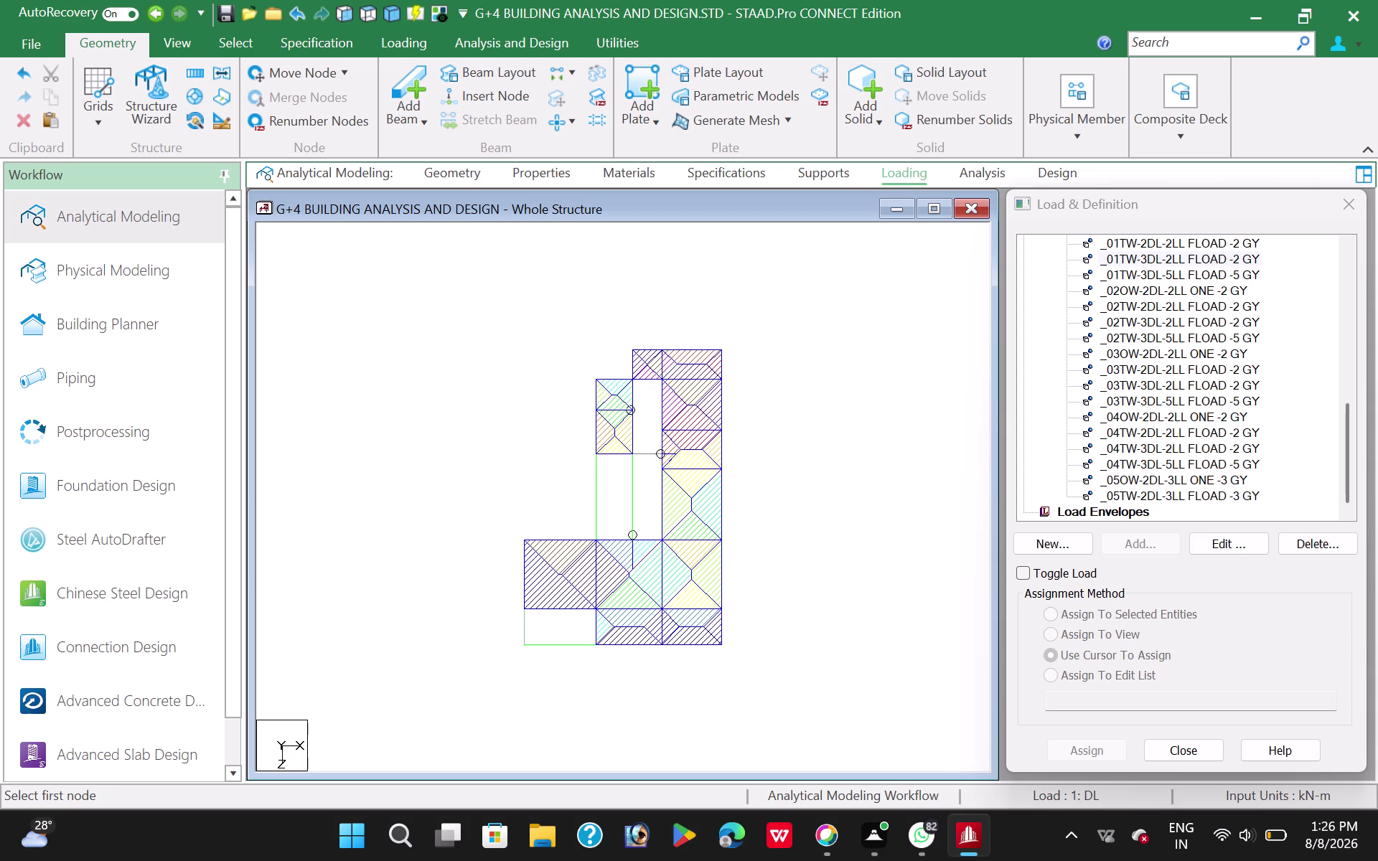
click(719, 430)
click(722, 381)
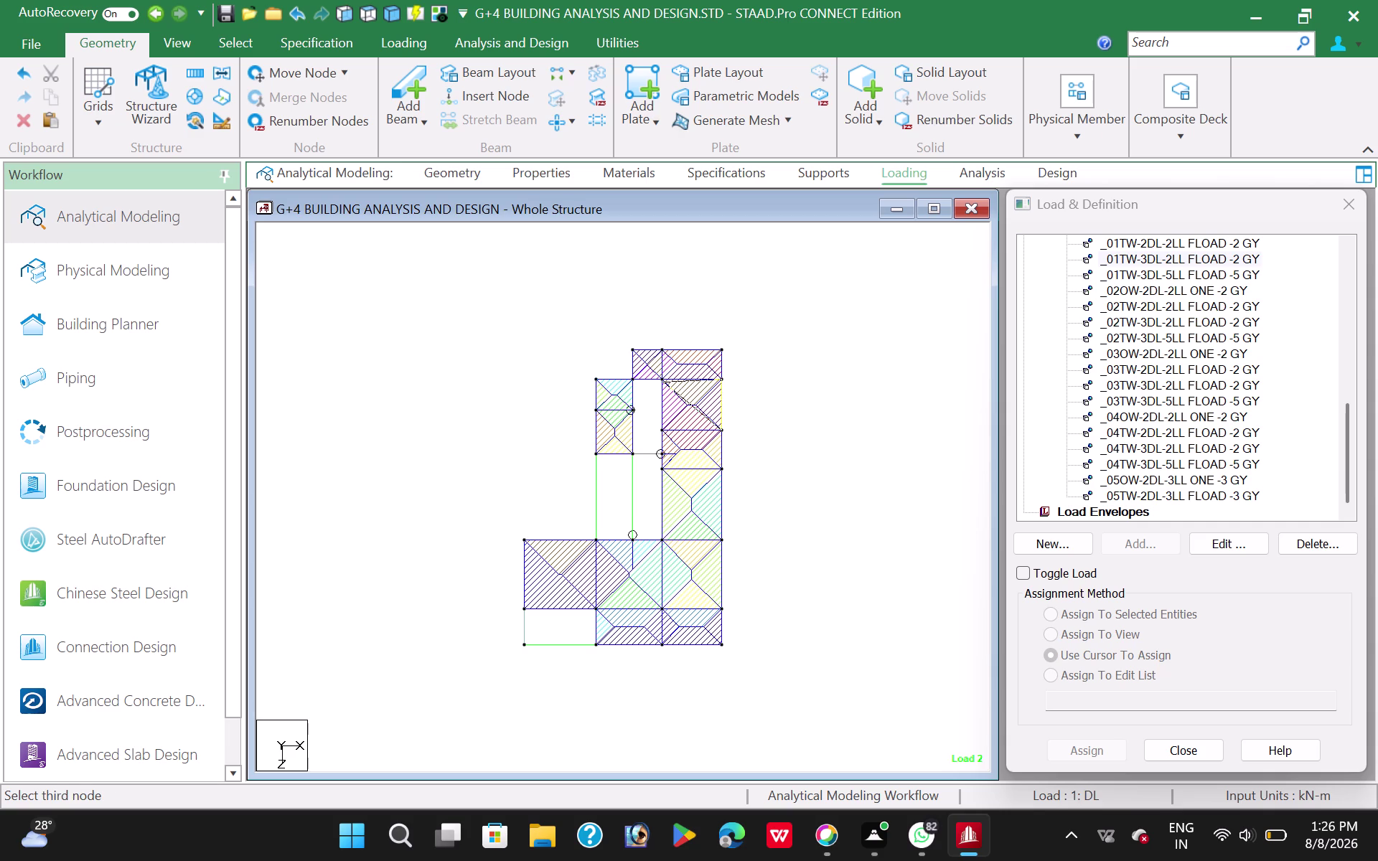
click(663, 381)
click(665, 428)
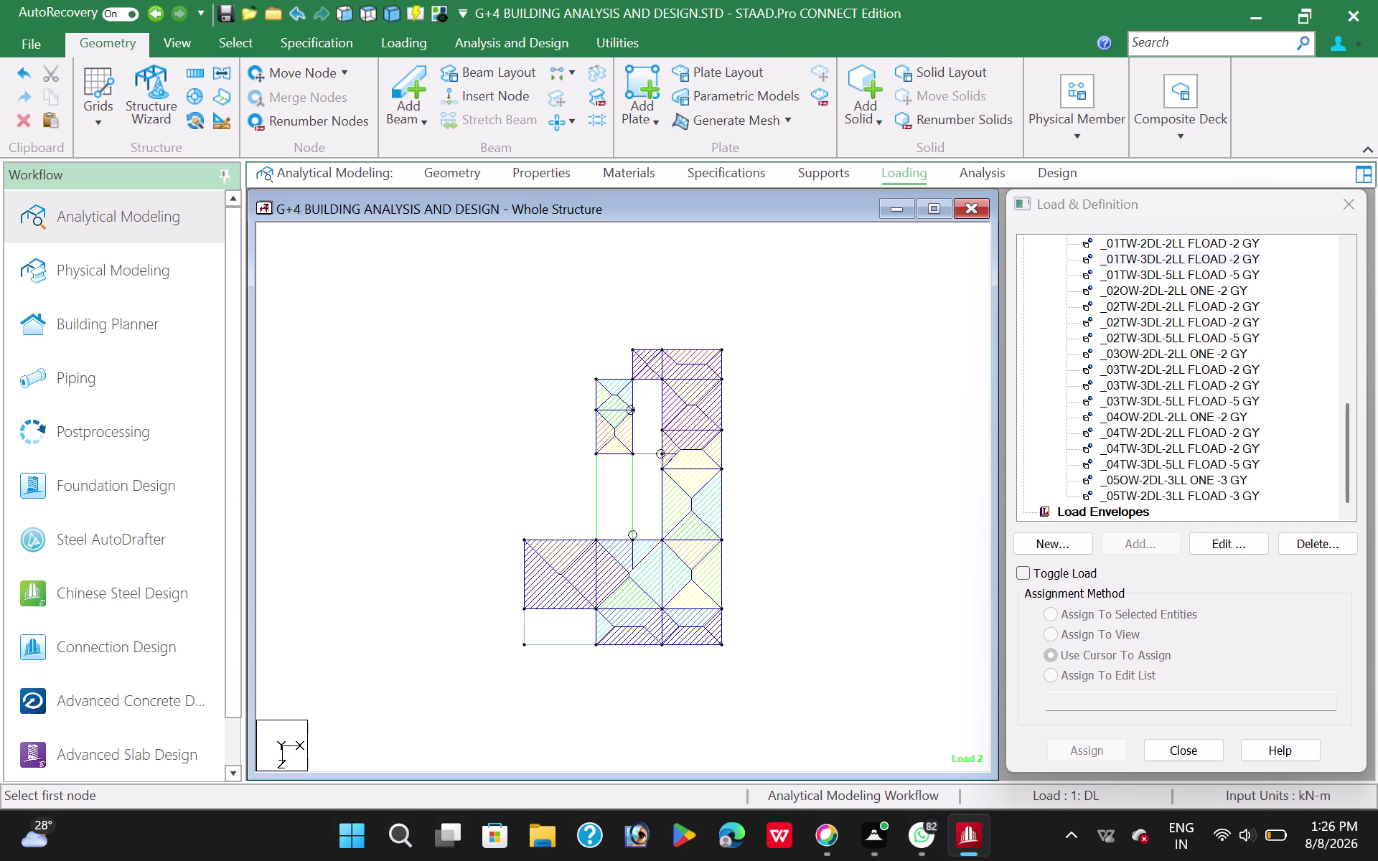
Add plates over the narrow top floor panels along the upper edge of the plan.
click(722, 381)
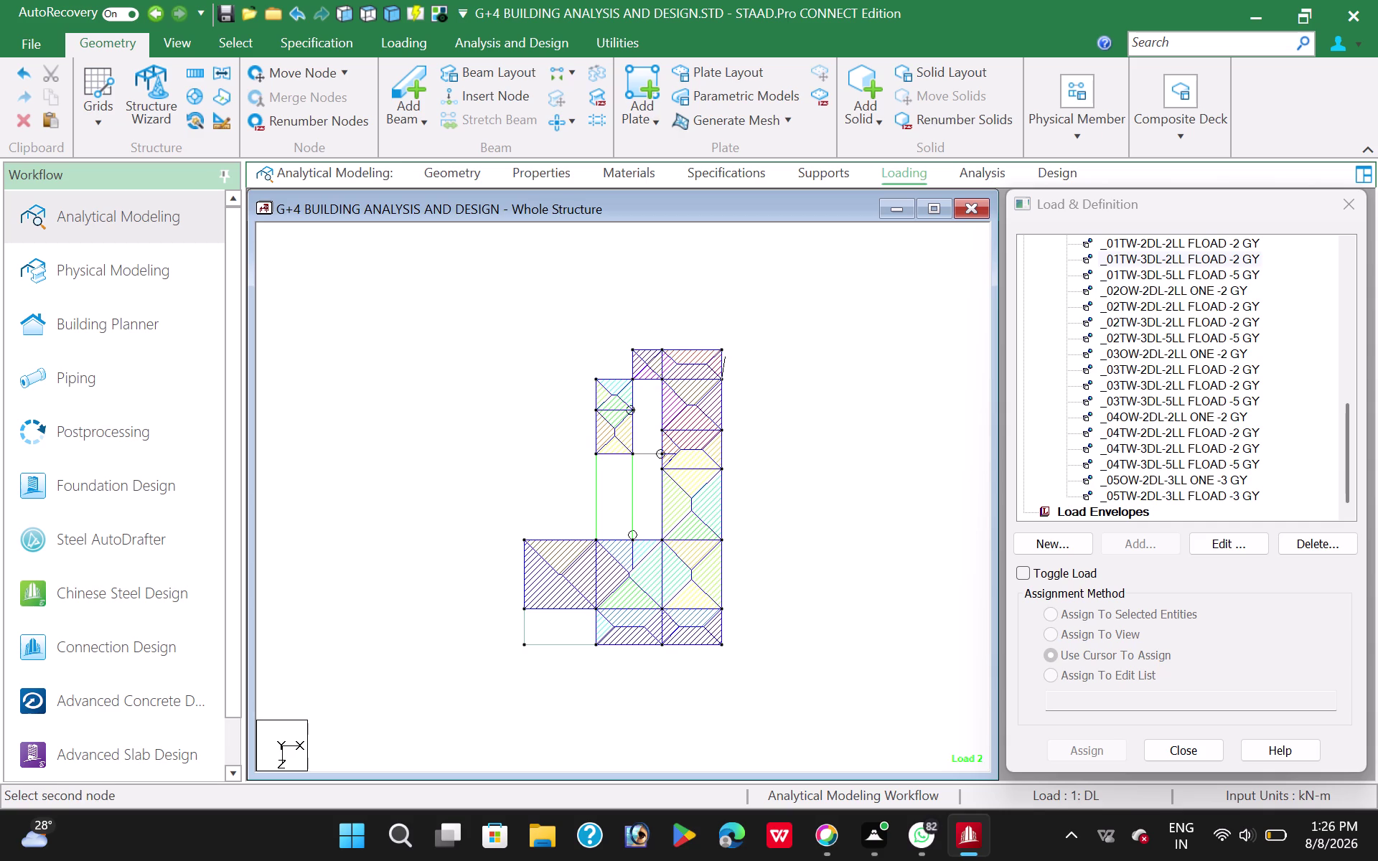
click(721, 349)
click(662, 350)
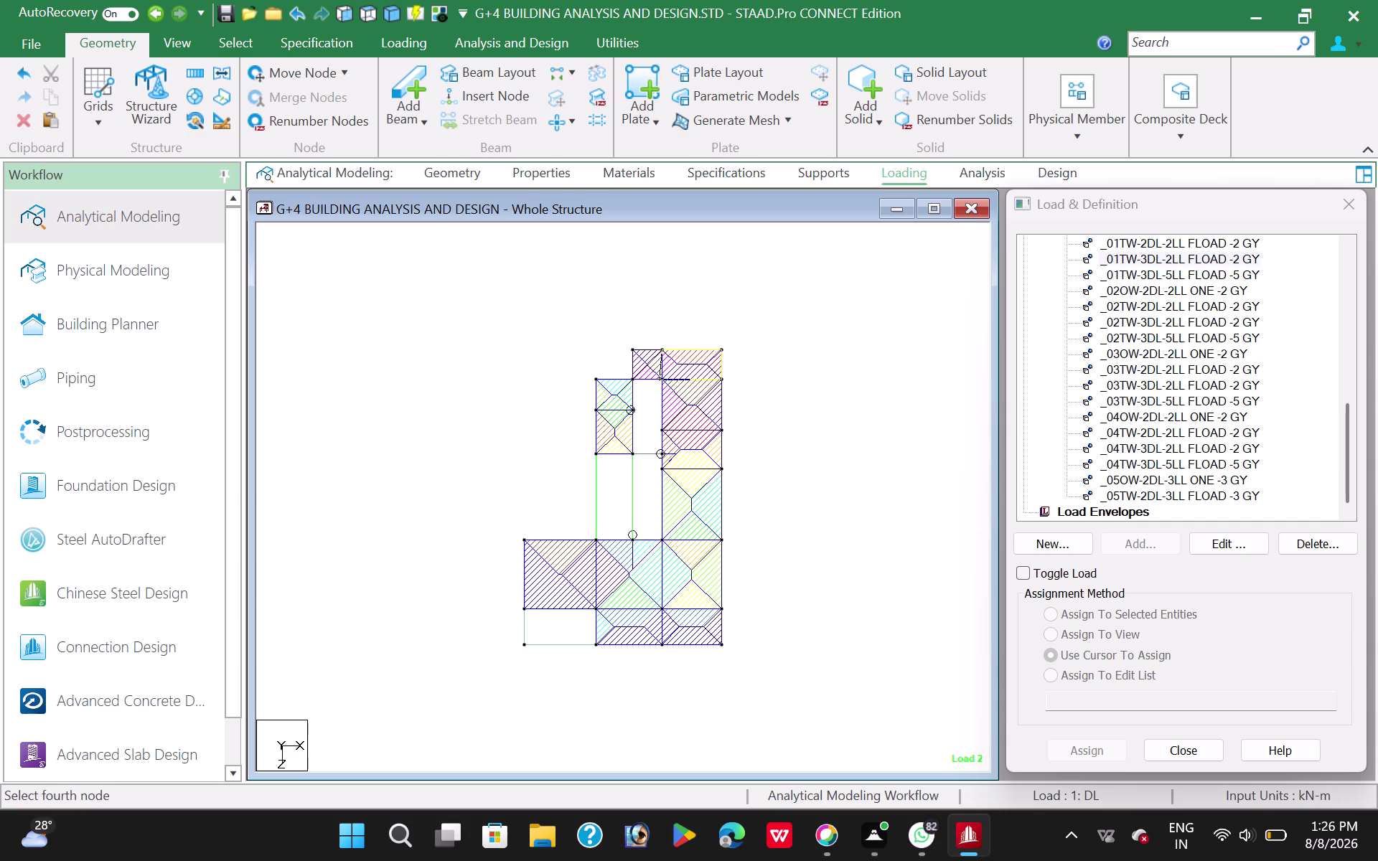
click(664, 379)
click(663, 348)
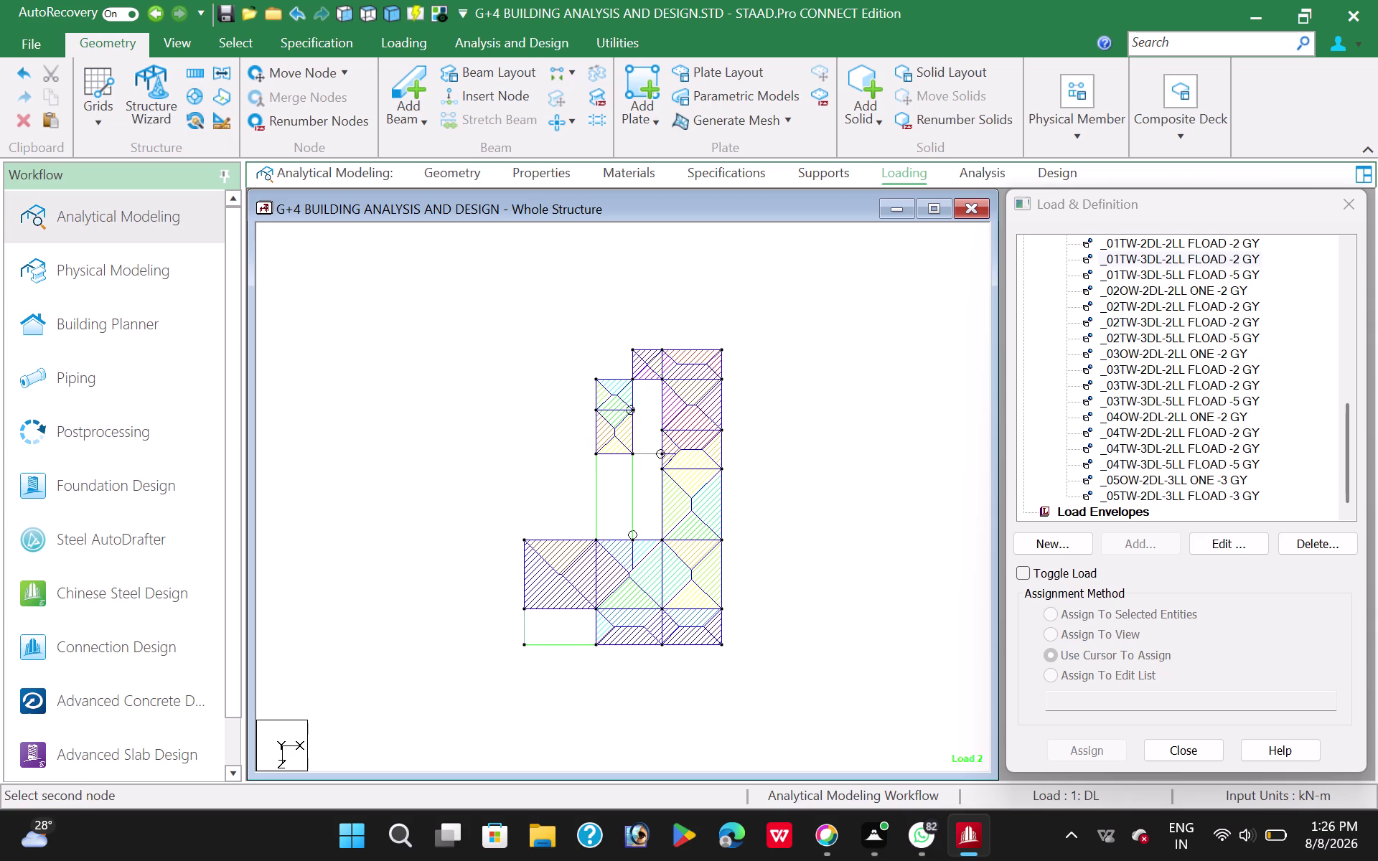
click(632, 351)
click(632, 378)
click(664, 378)
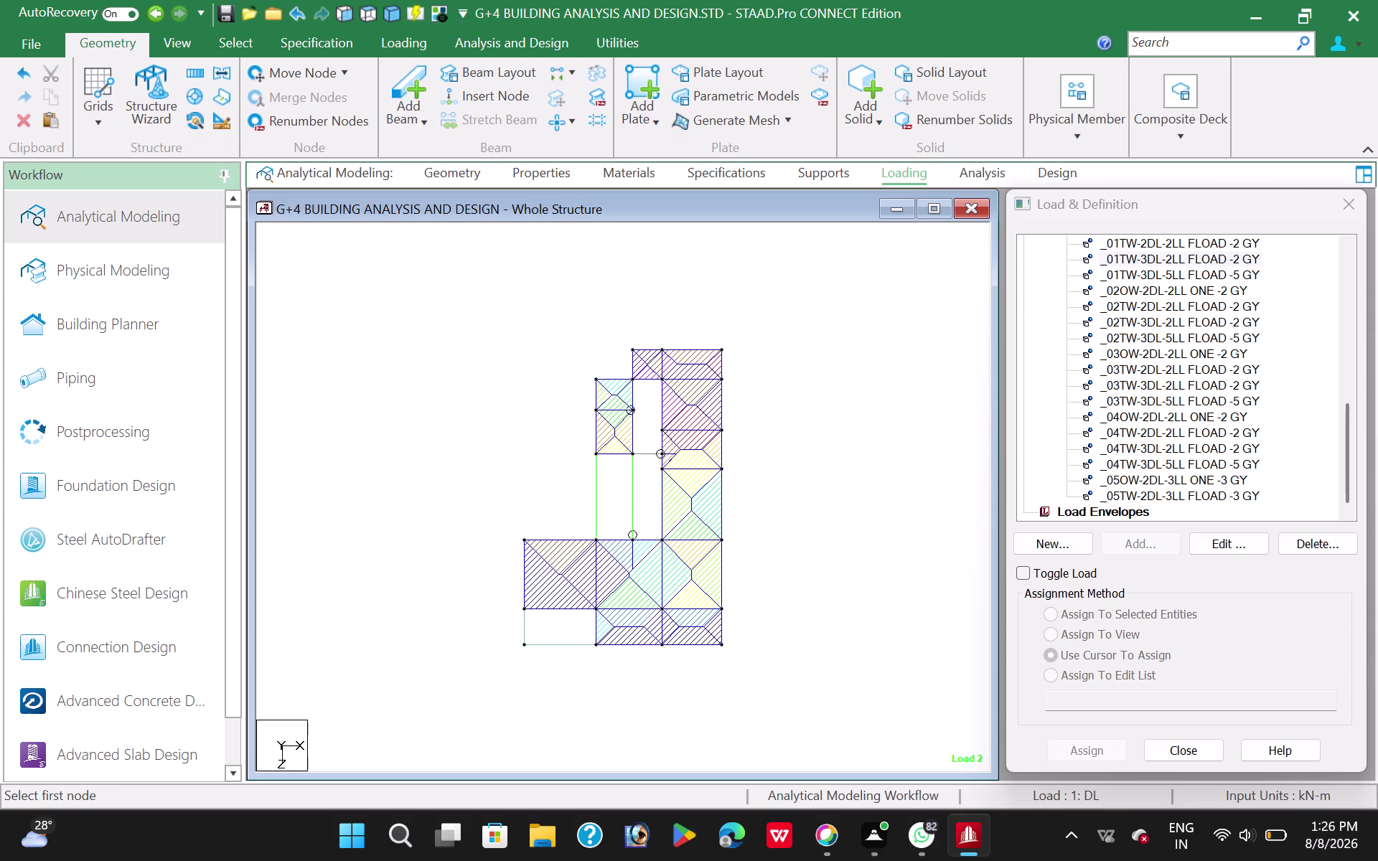
click(633, 379)
click(598, 376)
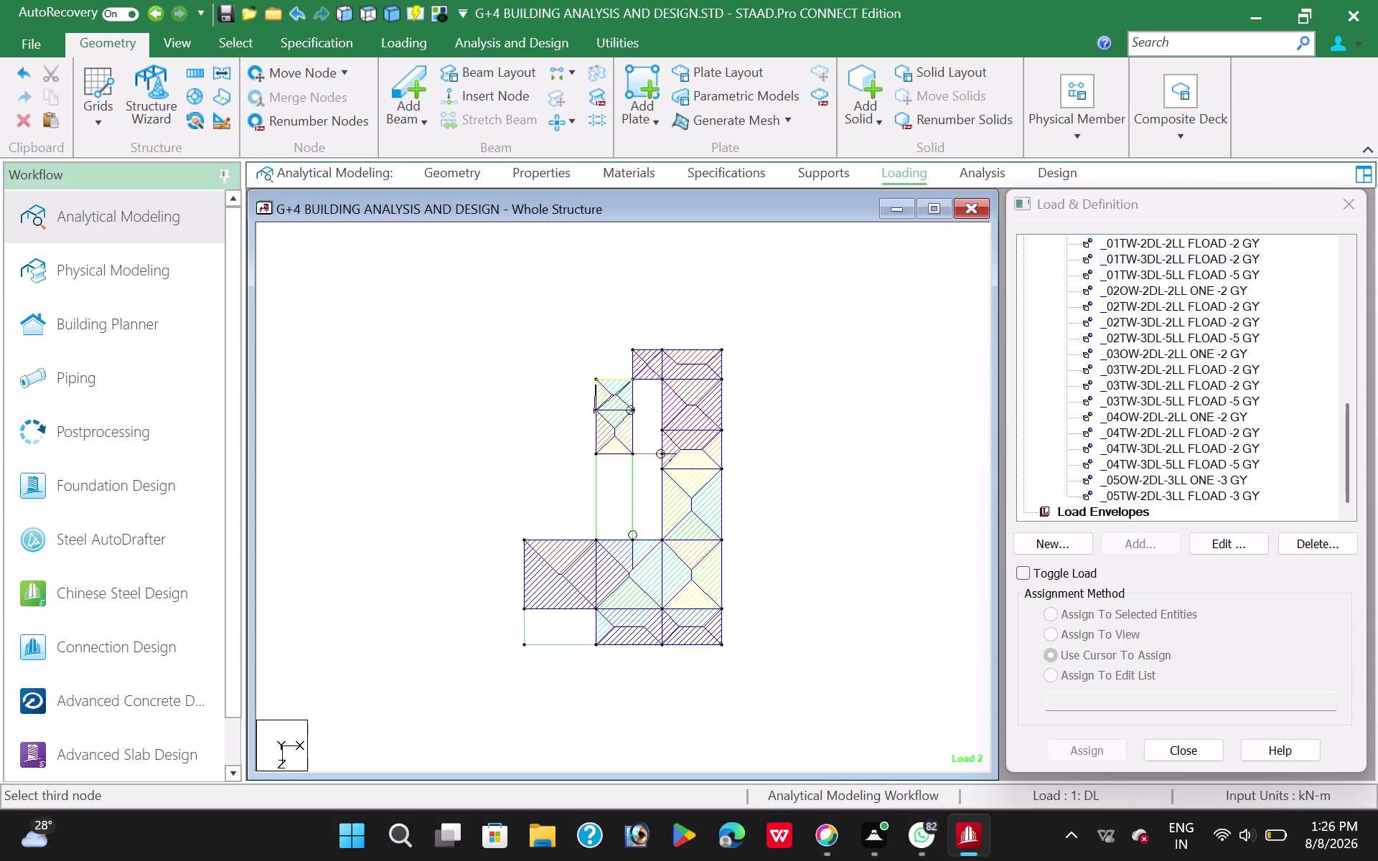
Add plates over the small upper-left floor panels.
click(596, 408)
click(635, 410)
click(634, 408)
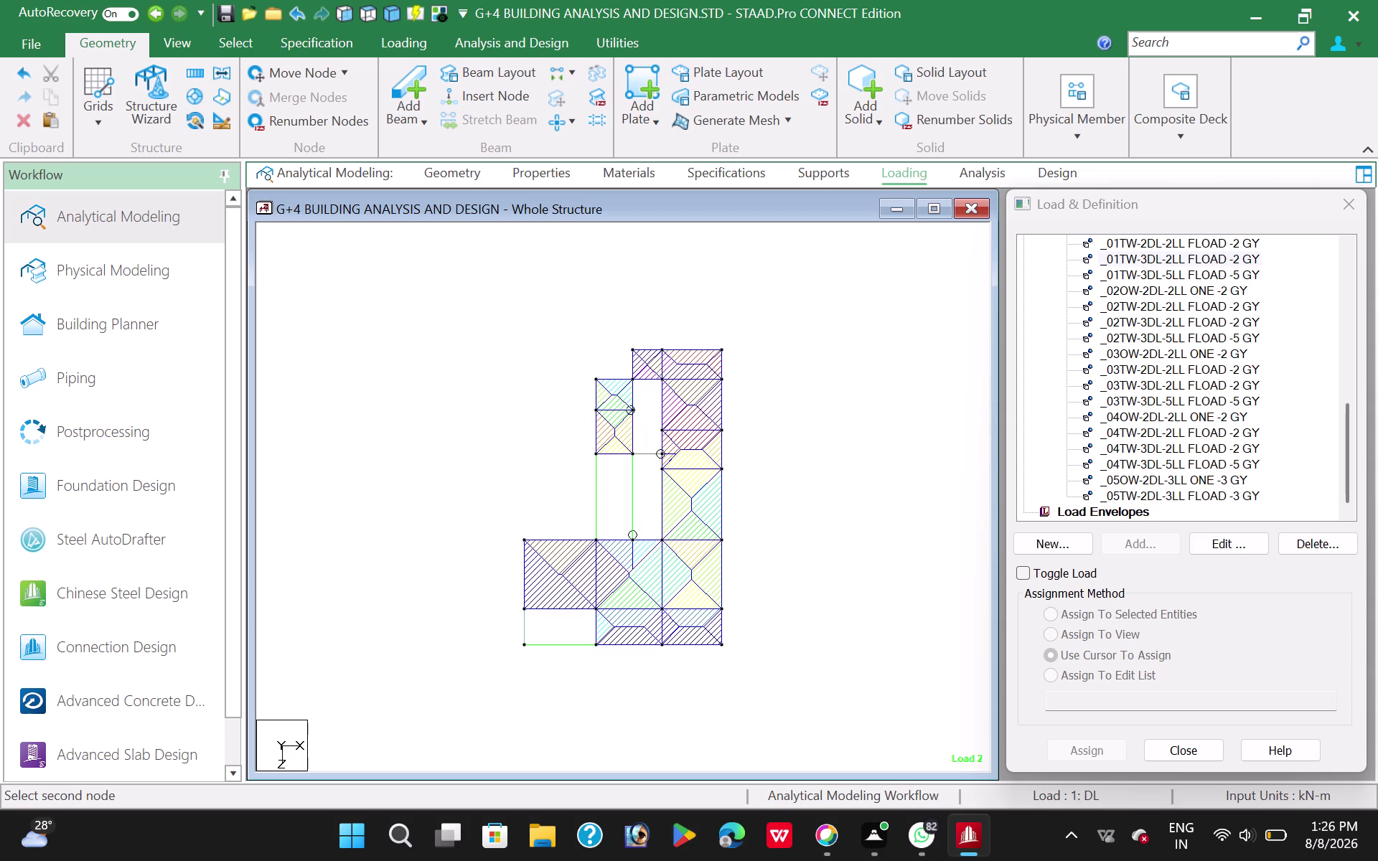
click(598, 410)
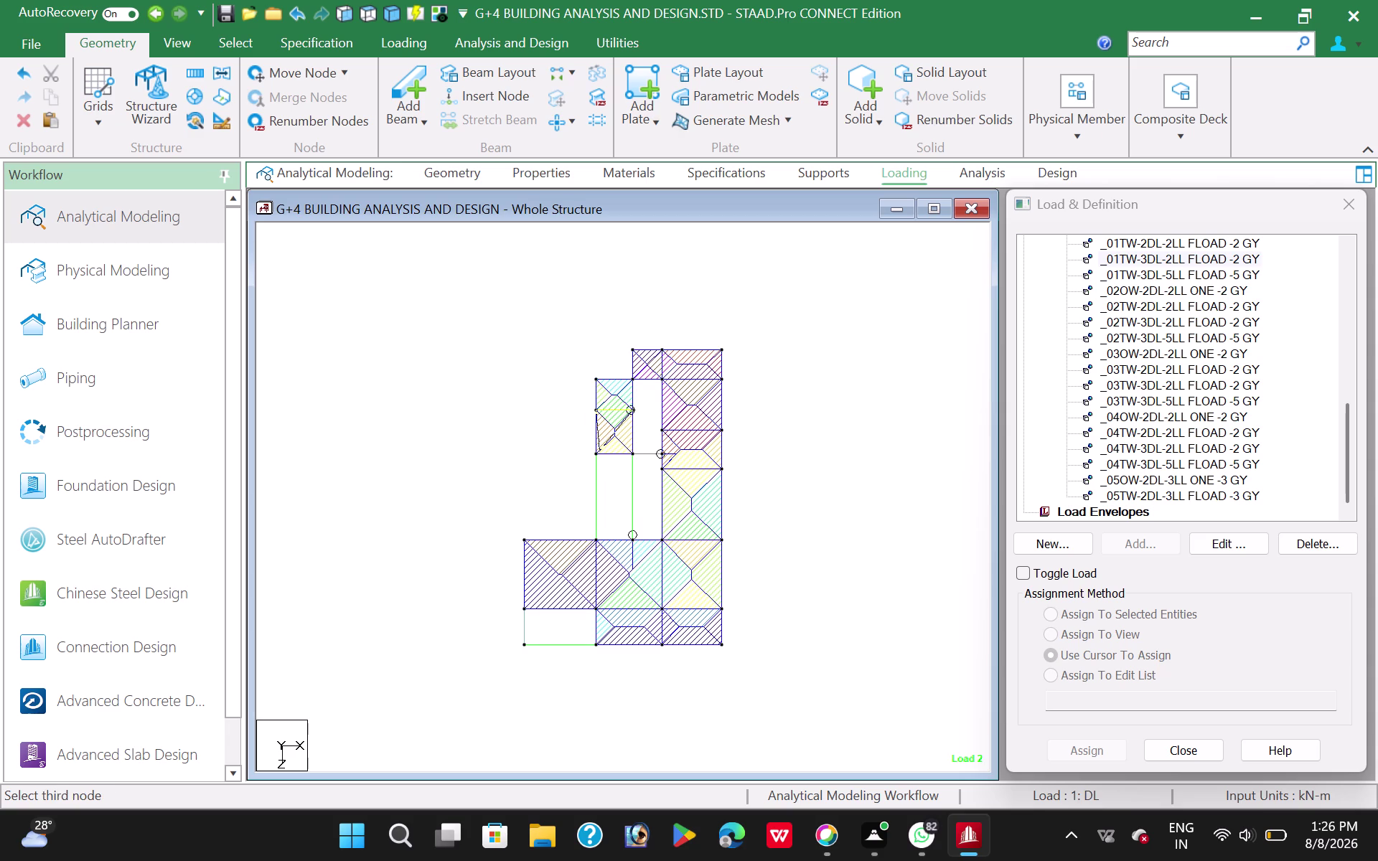
click(597, 455)
click(634, 454)
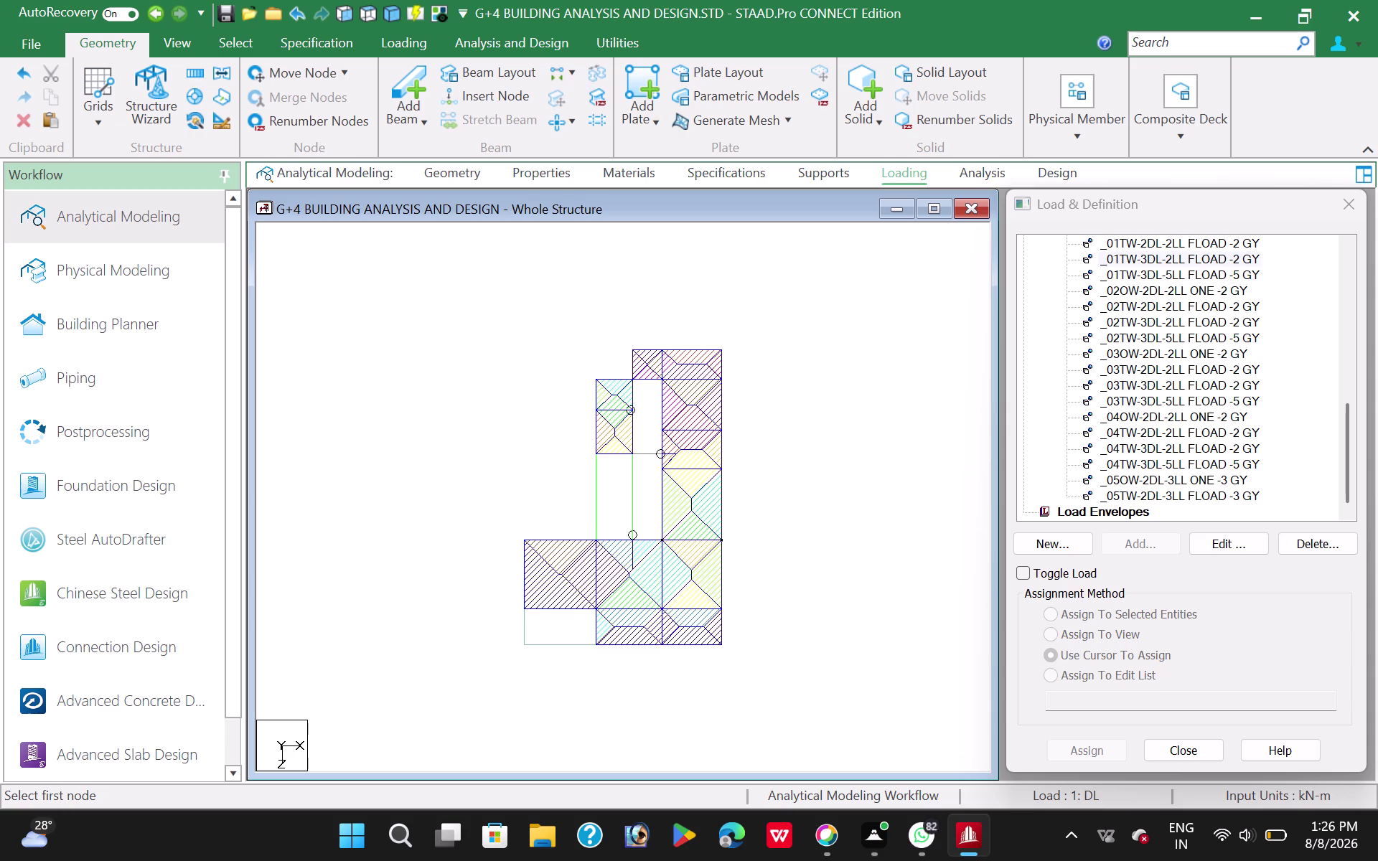
click(632, 454)
click(596, 455)
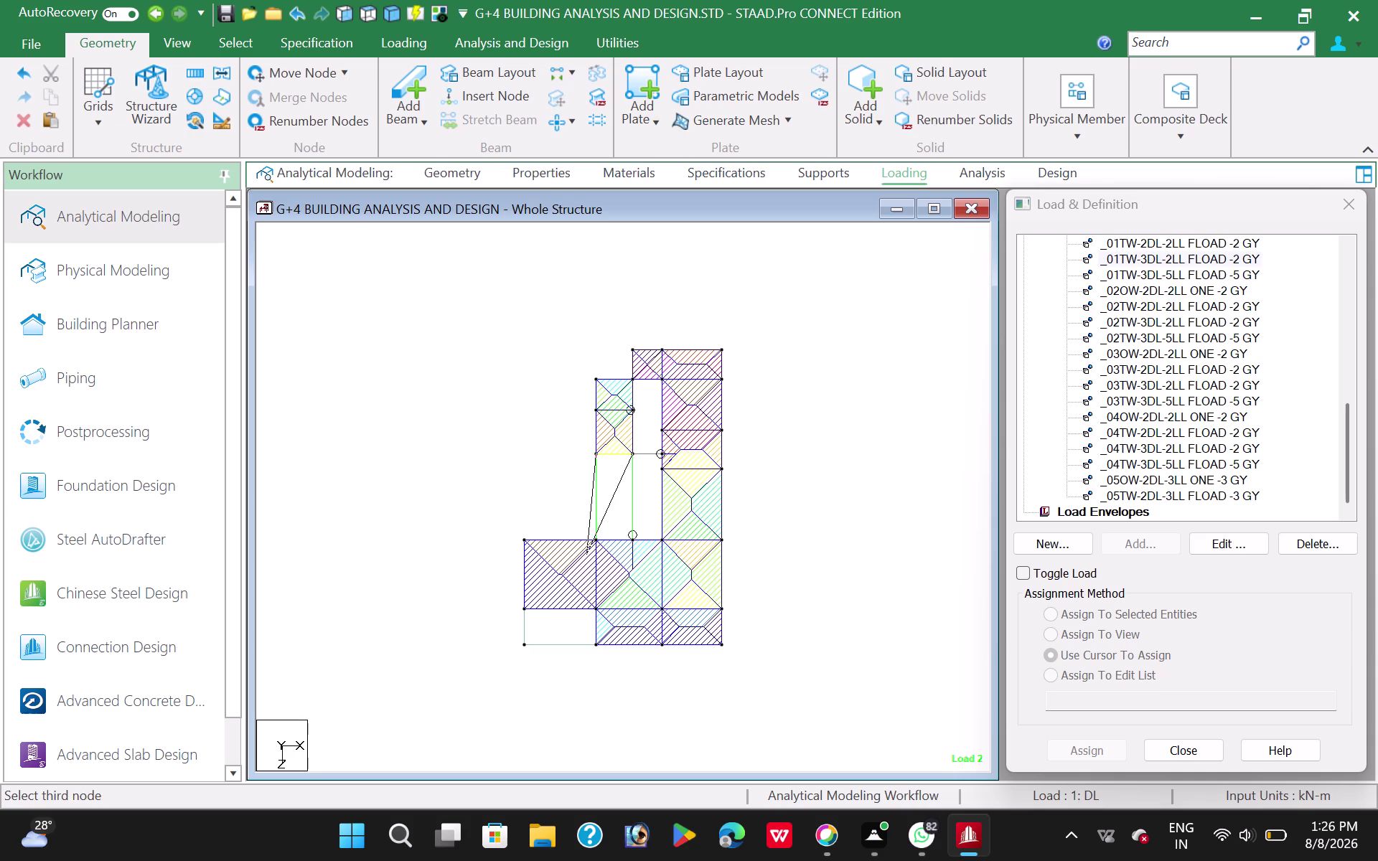
Continue adding plates over the remaining central floor panels.
click(595, 539)
click(631, 540)
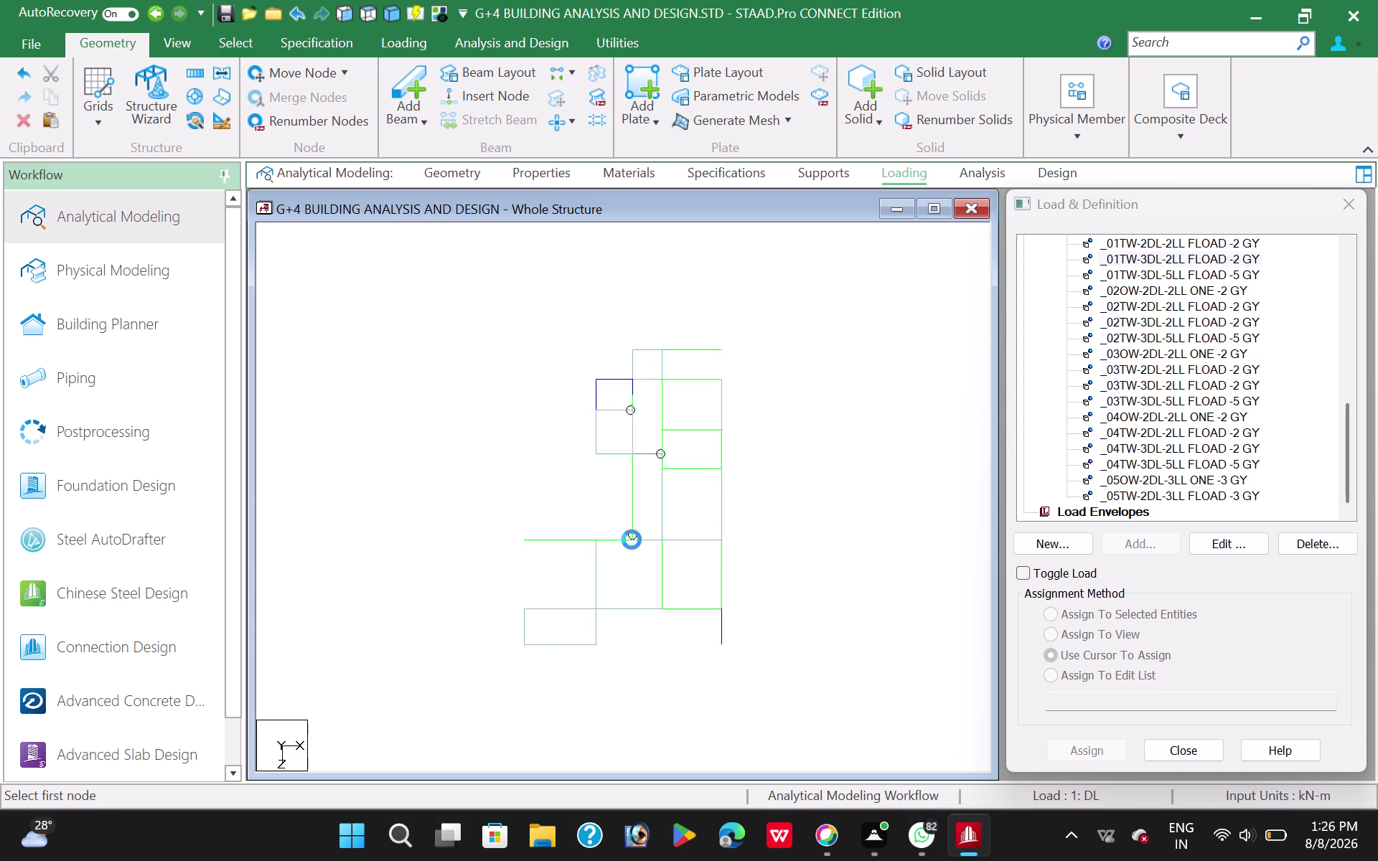
click(665, 377)
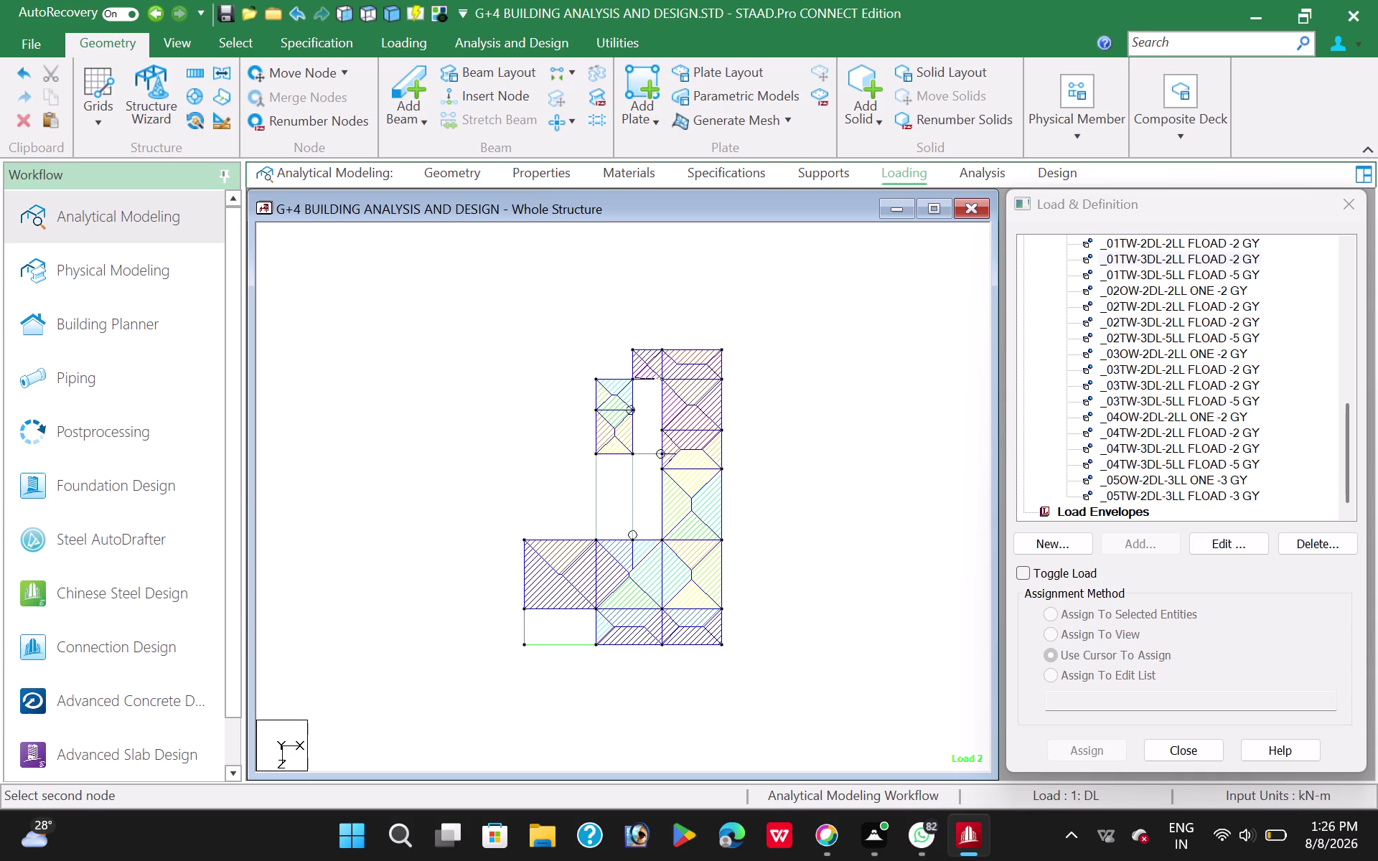
click(631, 377)
click(635, 452)
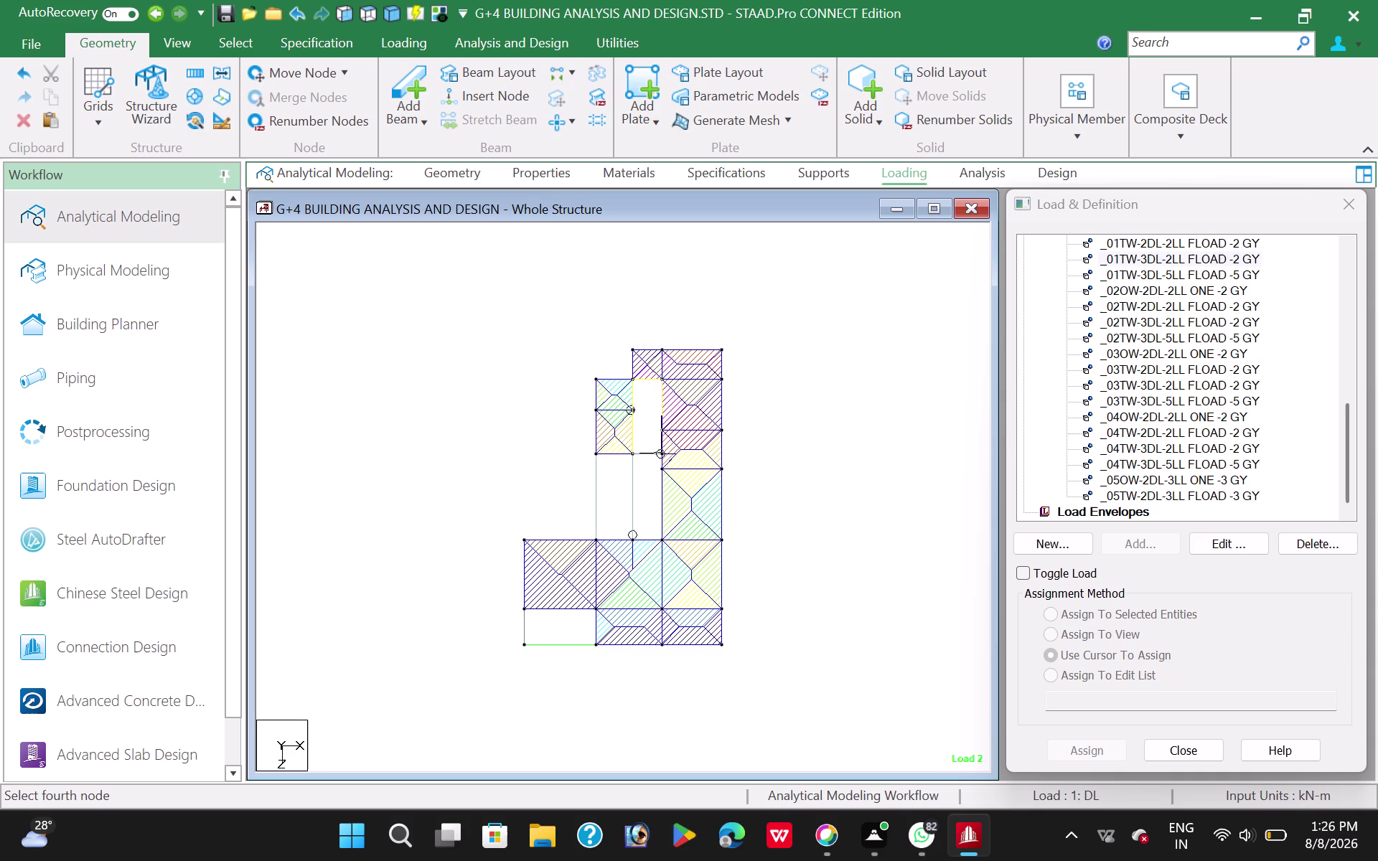
click(661, 452)
click(663, 453)
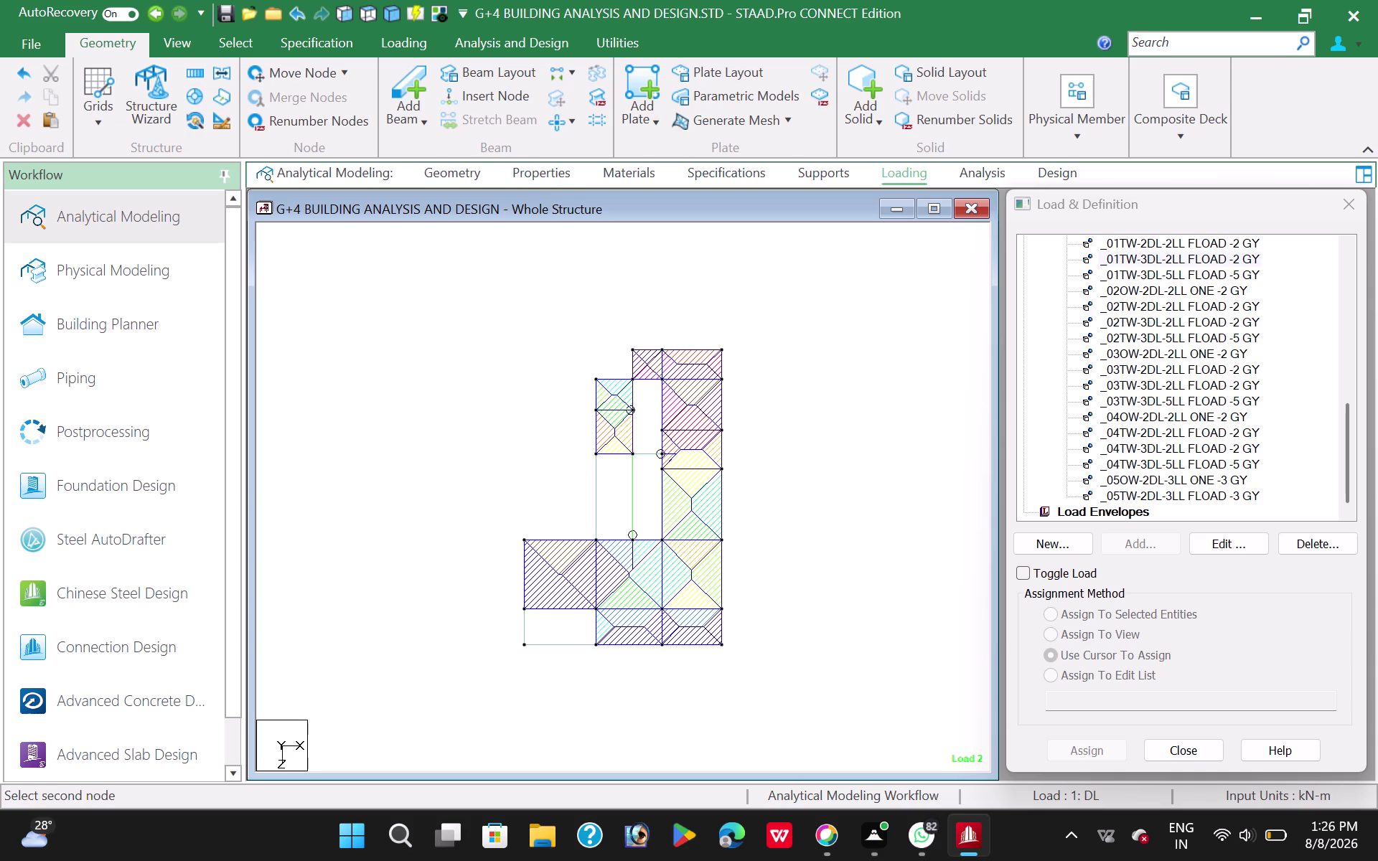